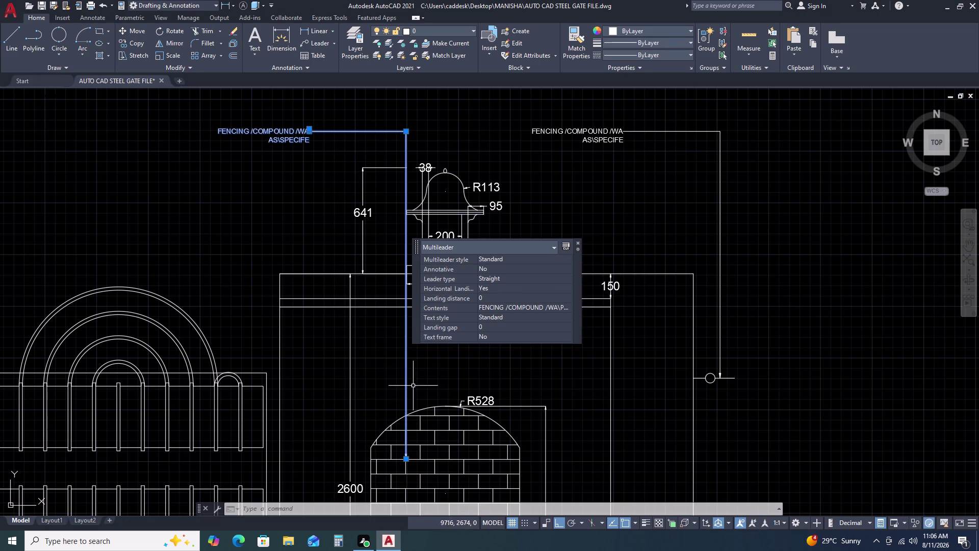
Move the left fencing leader note and its leader line slightly to the left.
key(Escape)
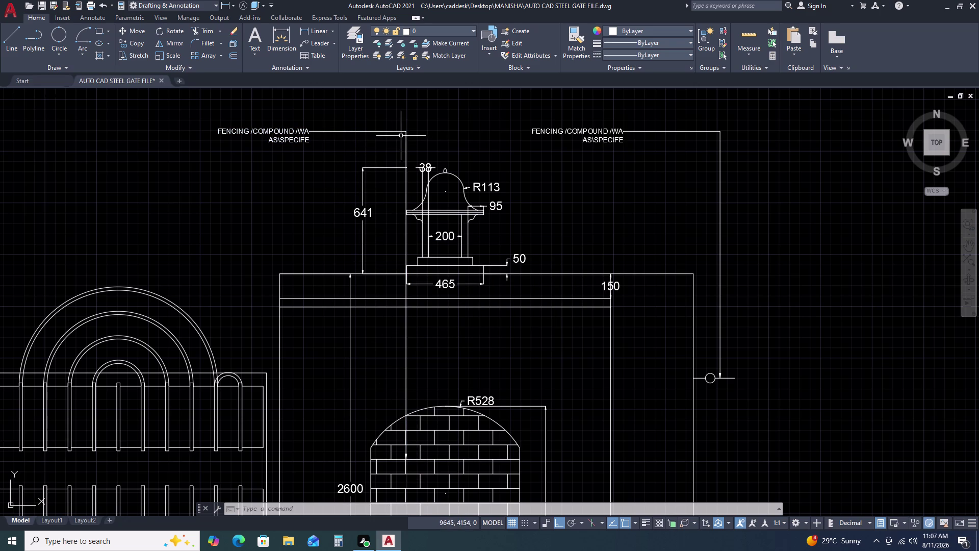
click(406, 135)
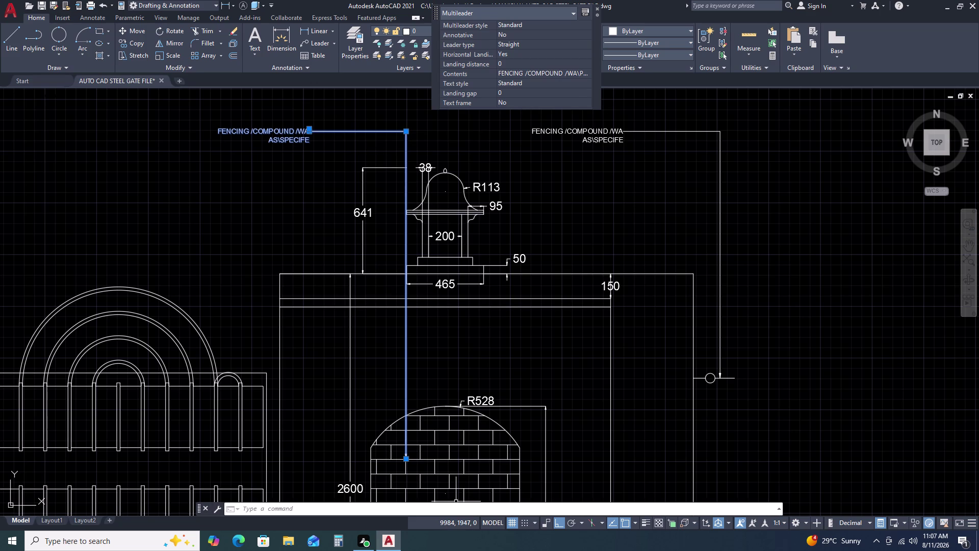
key(m)
key(space)
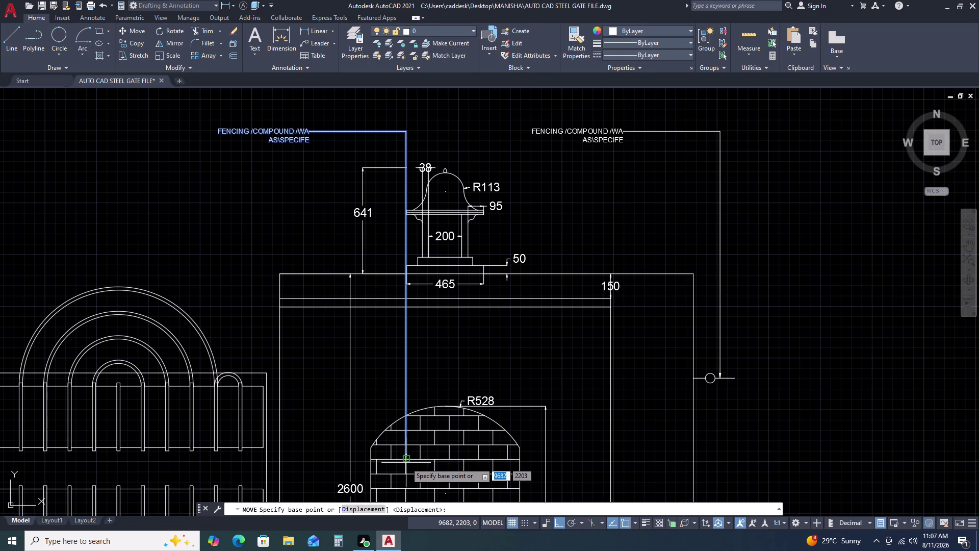
click(408, 461)
click(391, 461)
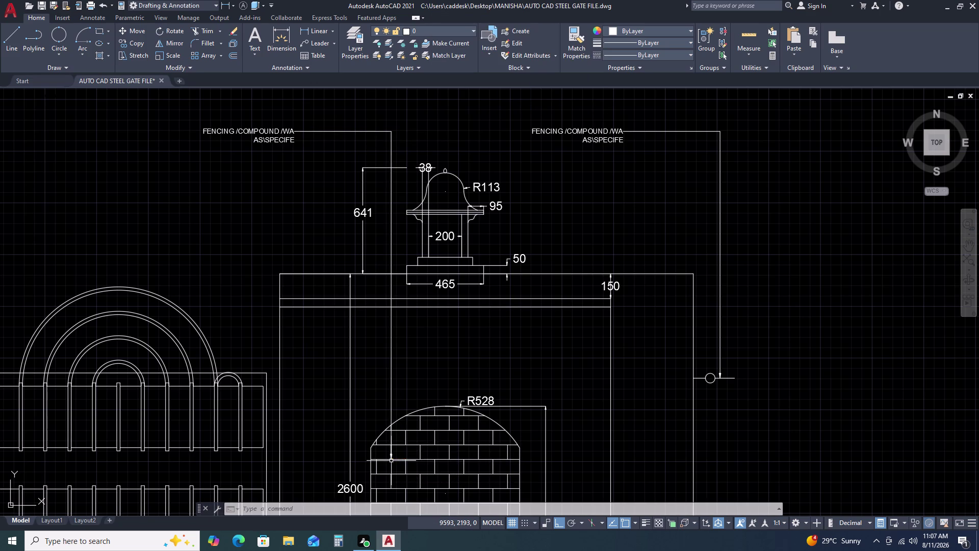
key(Escape)
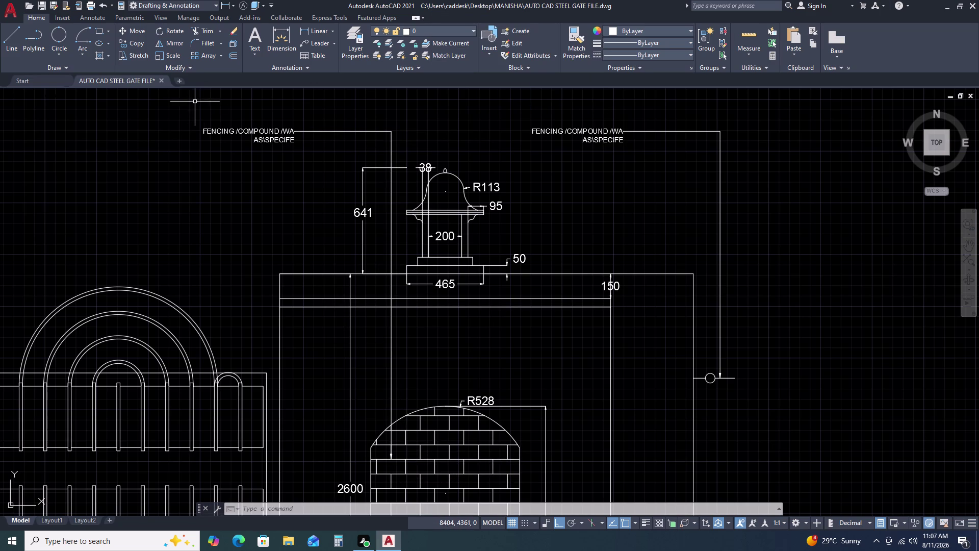
double_click(265, 131)
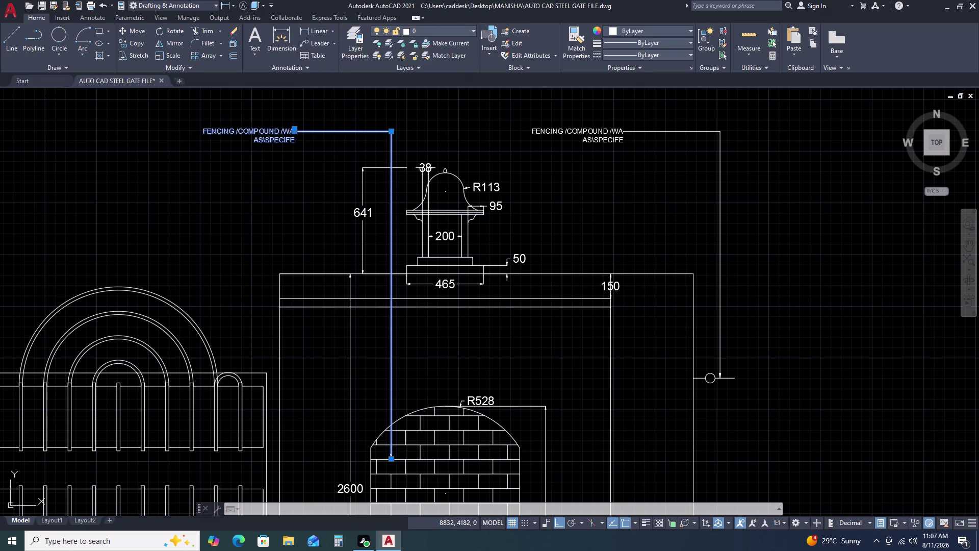
Select all of the old fencing wording in the left leader note.
double_click(269, 131)
double_click(268, 135)
triple_click(269, 144)
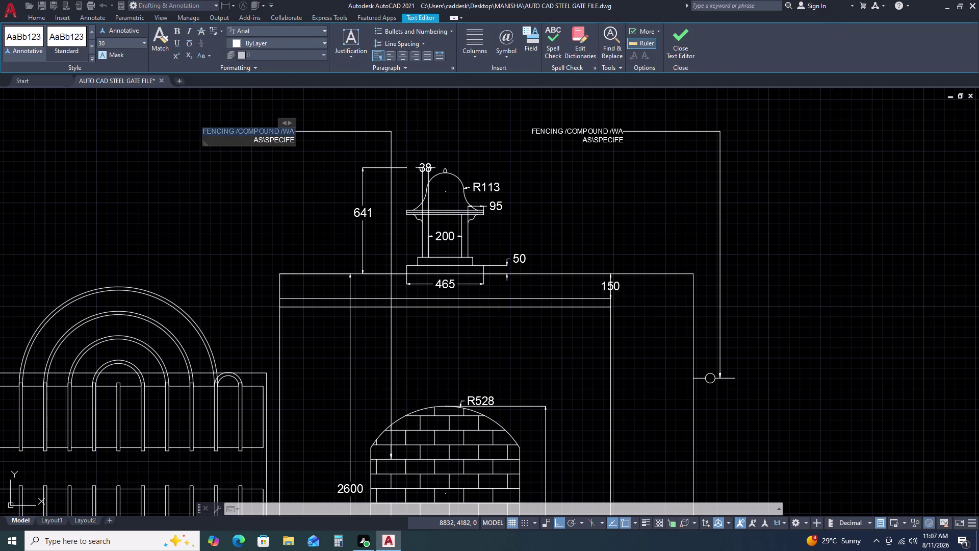
click(269, 144)
click(270, 144)
double_click(271, 139)
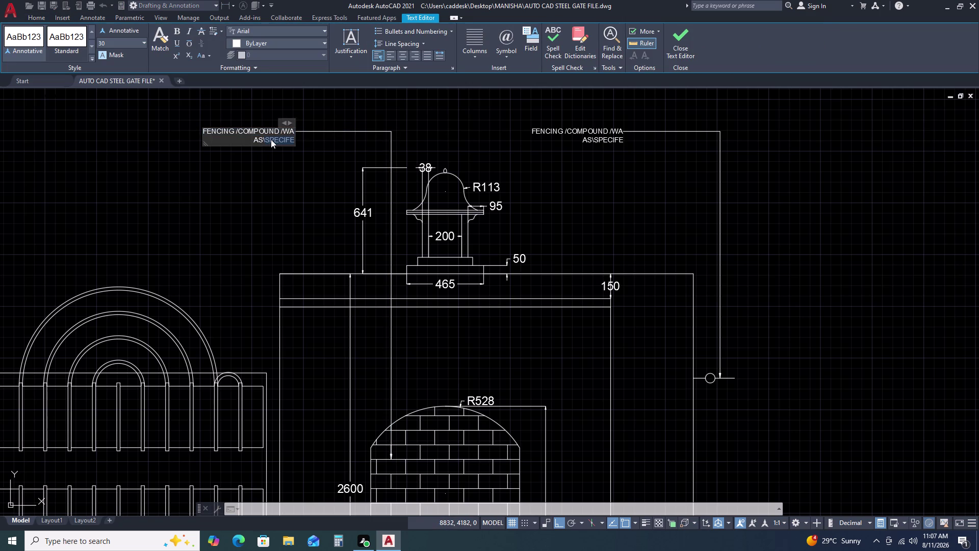
click(271, 139)
click(270, 139)
click(238, 128)
click(215, 127)
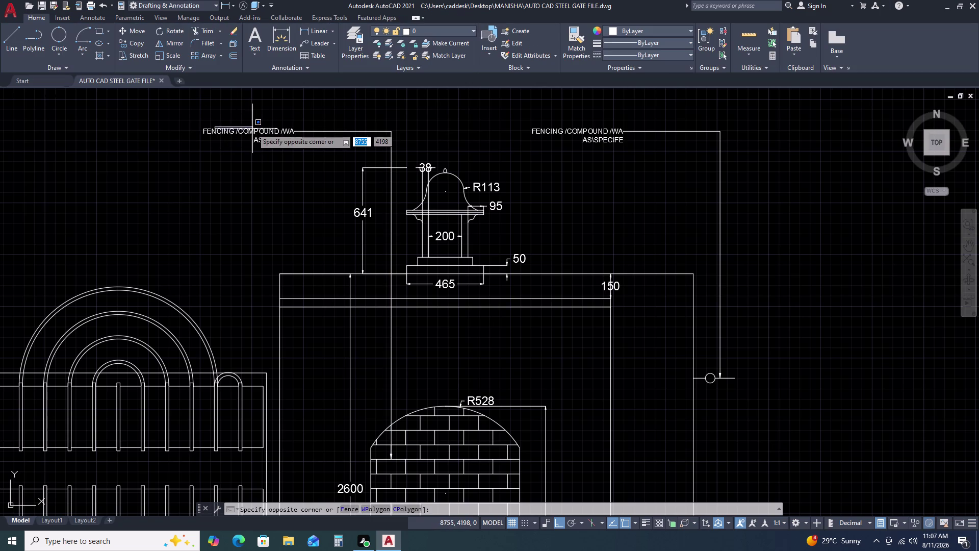
click(254, 131)
triple_click(256, 130)
click(256, 131)
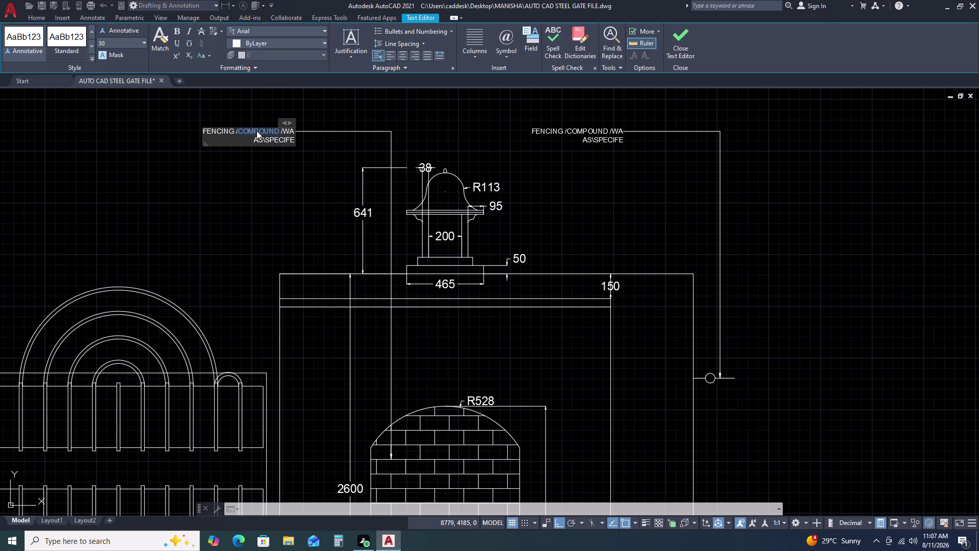
click(257, 131)
click(262, 137)
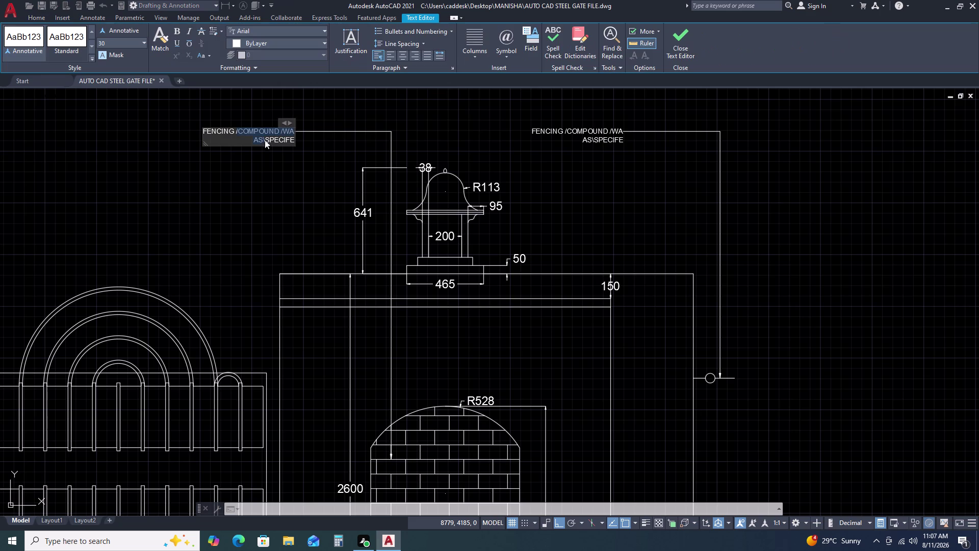
click(273, 142)
click(228, 133)
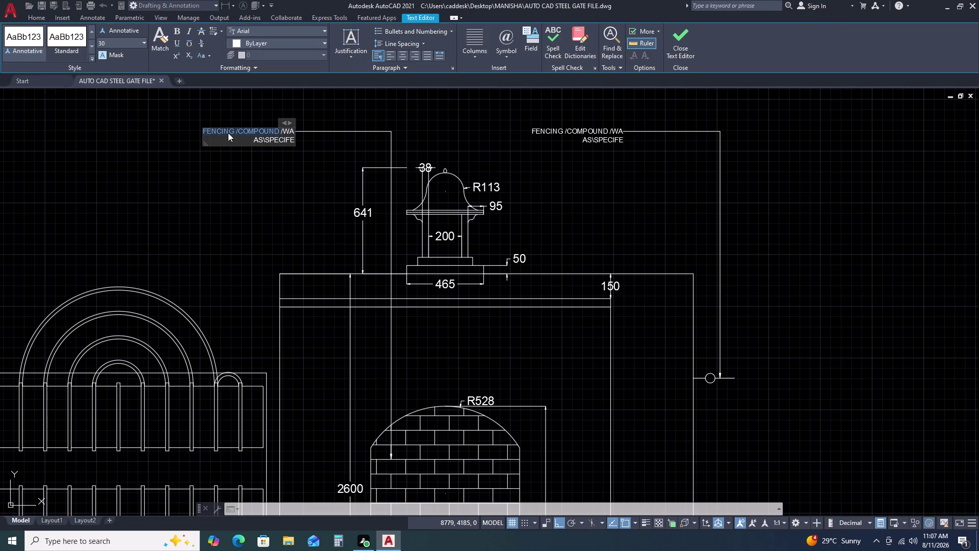
click(280, 143)
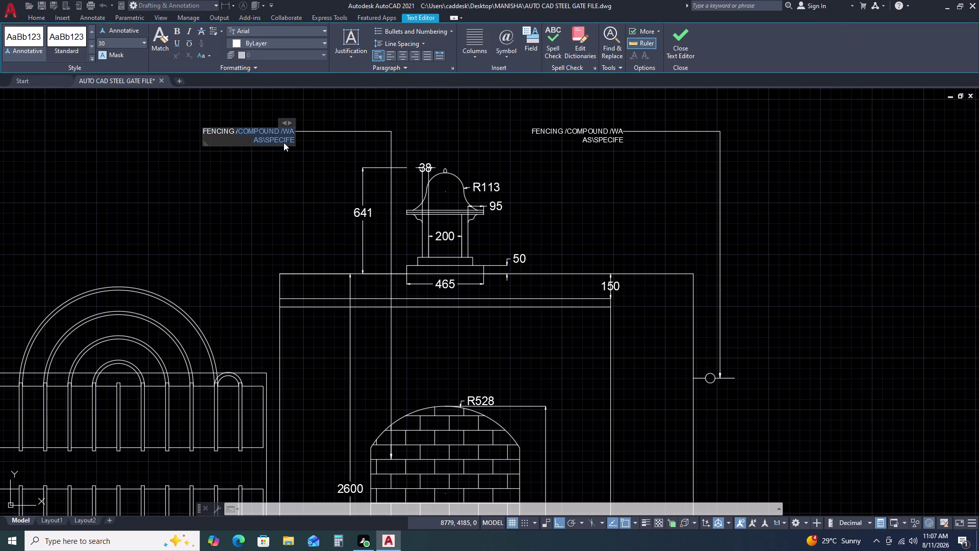
Delete the old fencing wording from the note.
key(BackSpace)
key(BackSpace)
key(BackSpace)
key(BackSpace)
key(BackSpace)
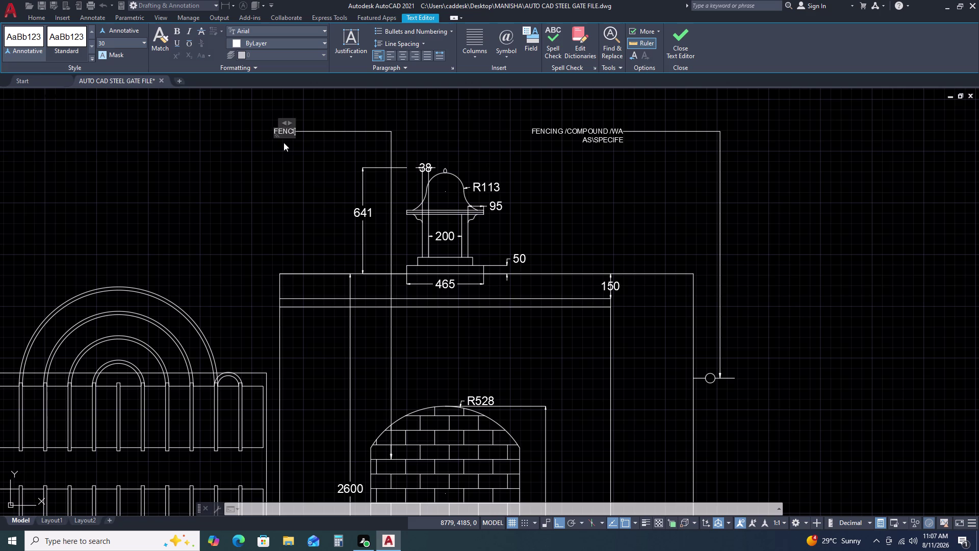
key(BackSpace)
key(BackSpace)
key(BackSpace)
key(BackSpace)
key(BackSpace)
key(d)
key(BackSpace)
Type 'SAND \STONE\TIL' as the note's first line.
text(SAND)
key(space)
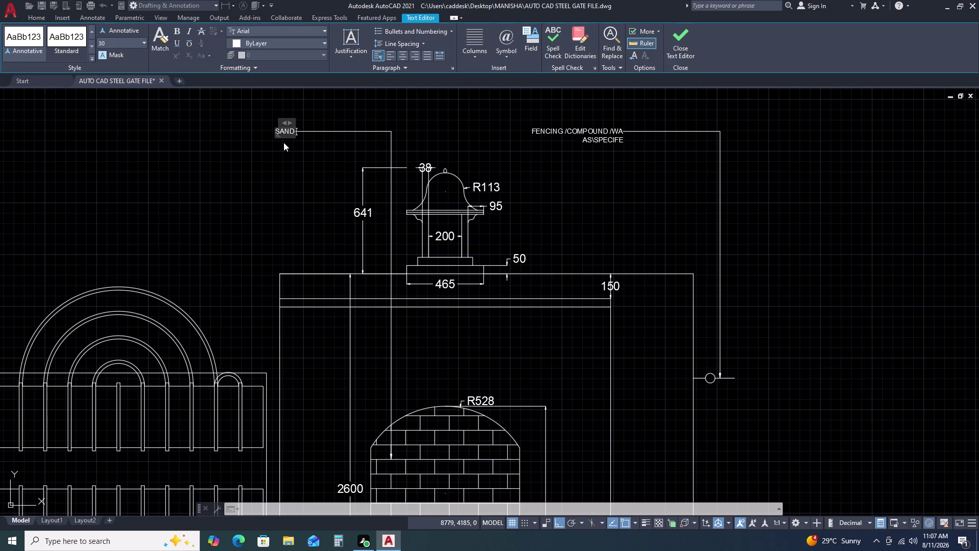
key(backslash)
text(SR)
key(BackSpace)
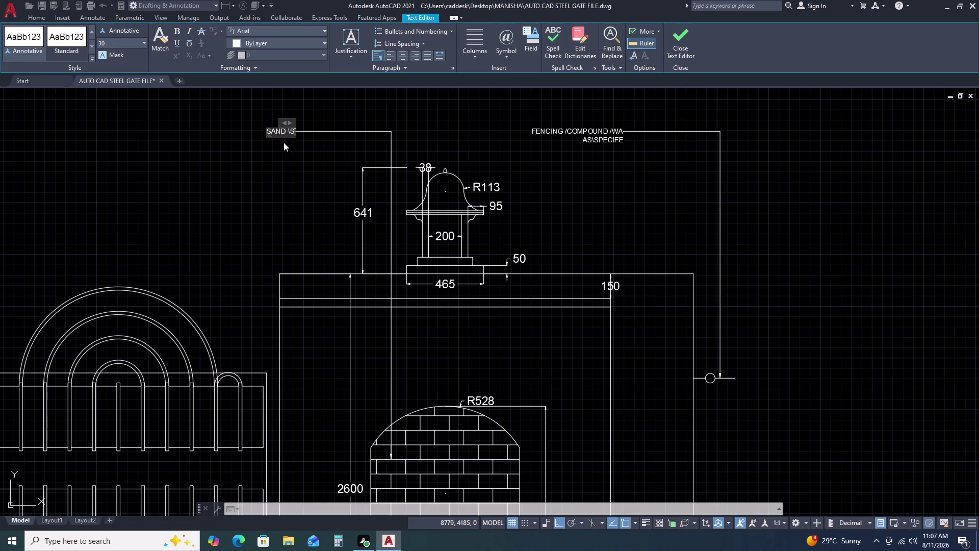
text(TO)
text(NE)
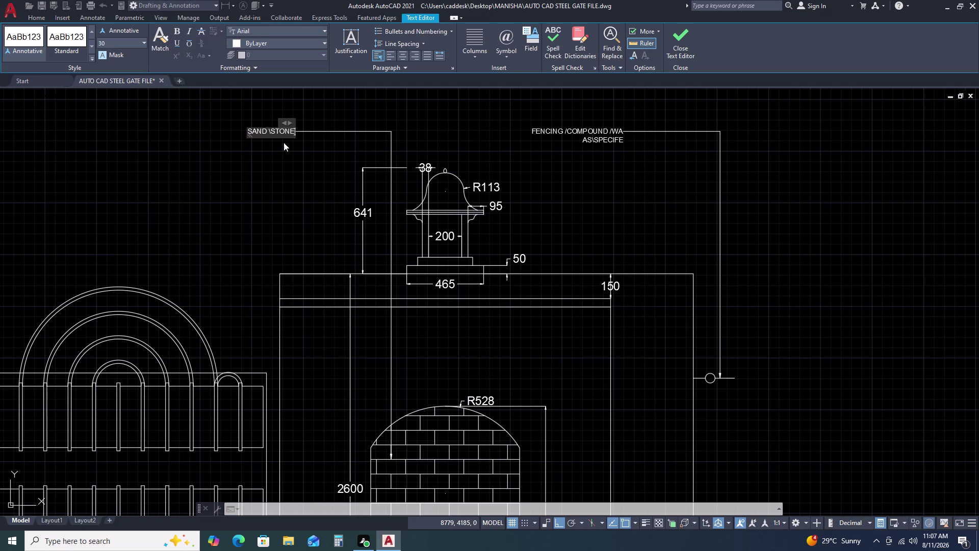
key(backslash)
text(TI)
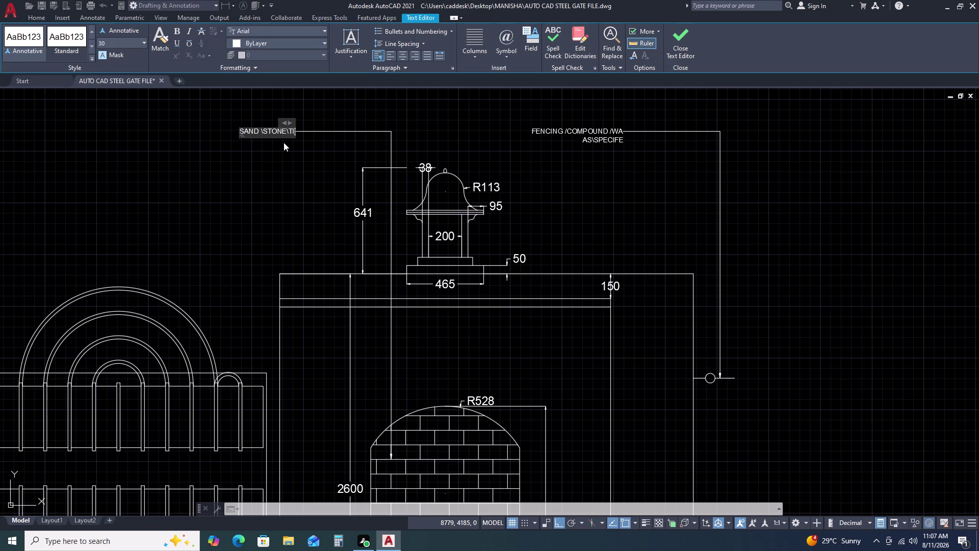
text(L)
Add 'CLADDING' on a second line and finish editing the note.
key(Return)
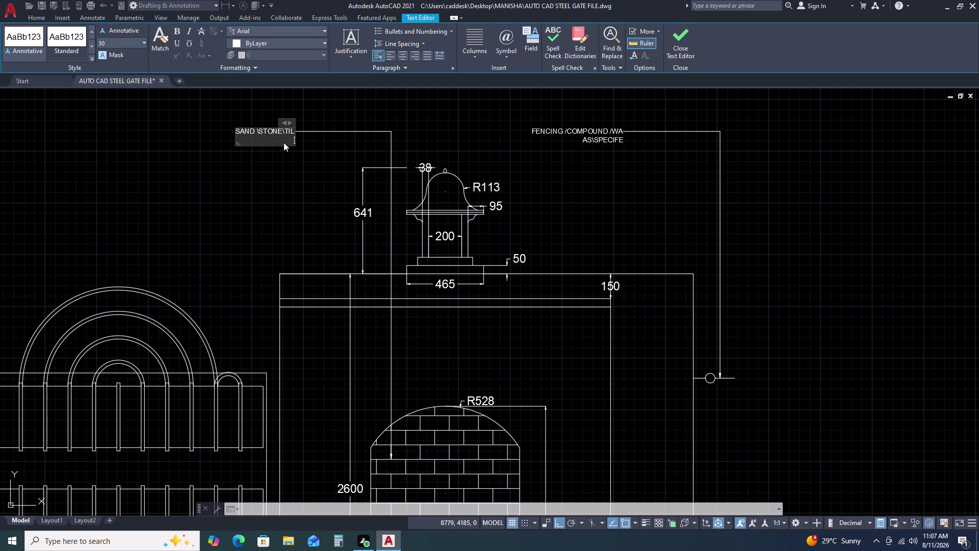
key(c)
text(LADDING)
click(298, 183)
scroll(down, 3)
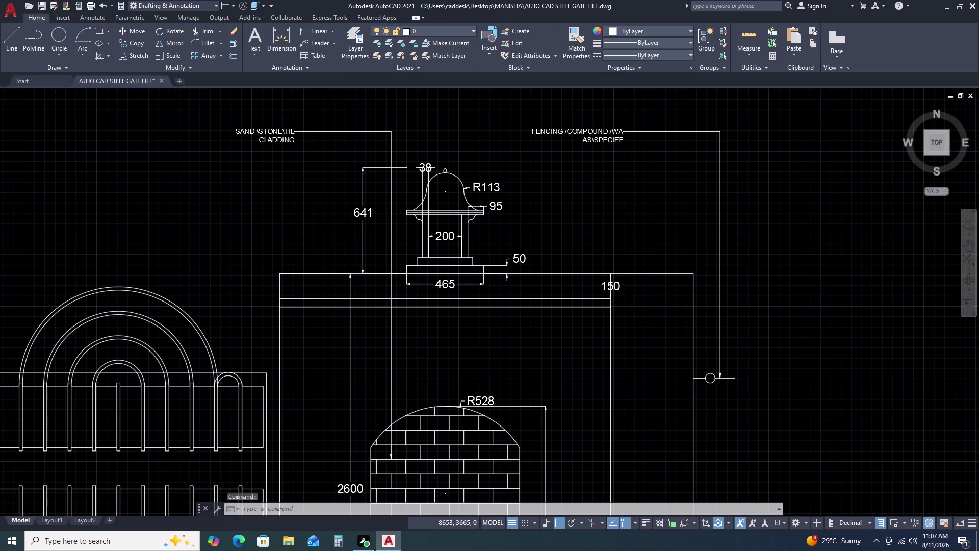
Copy the edited cladding leader note to a spot further left.
scroll(down, 3)
key(Escape)
scroll(up, 3)
middle_drag(285, 227, 375, 174)
scroll(down, 3)
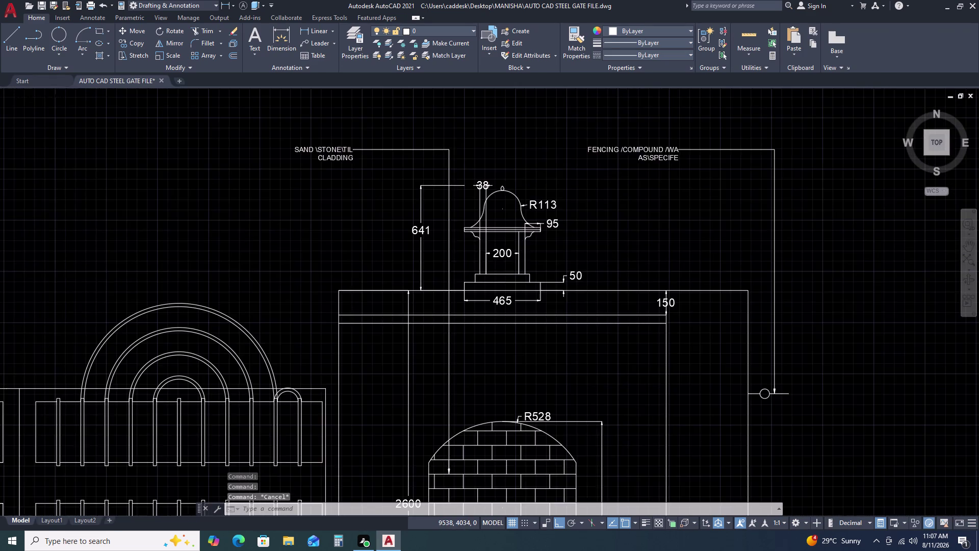
click(472, 297)
click(437, 308)
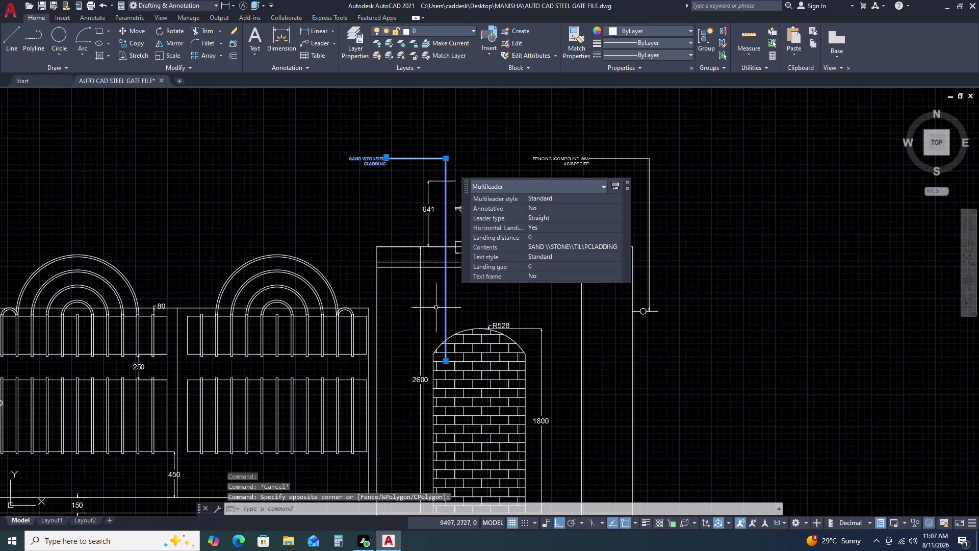
key(c)
text(O)
key(space)
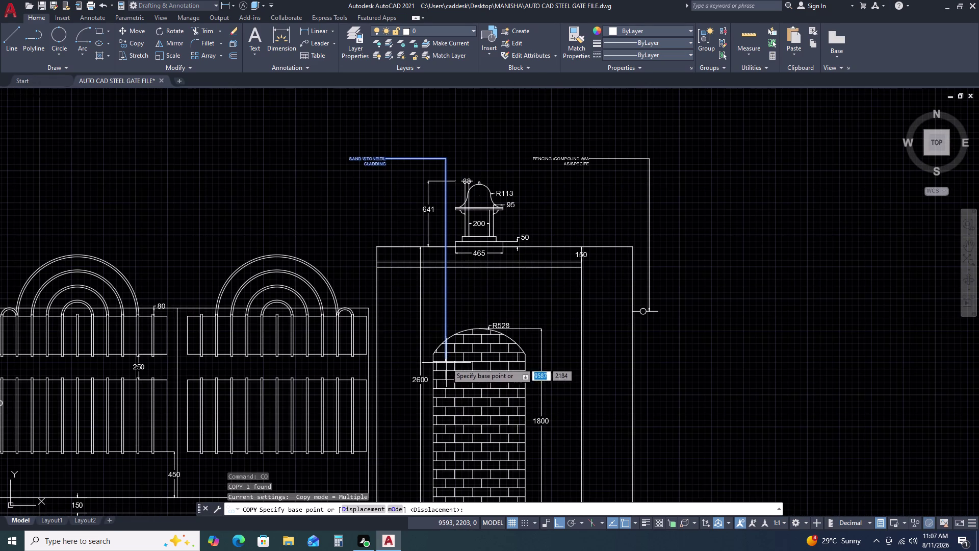
click(447, 362)
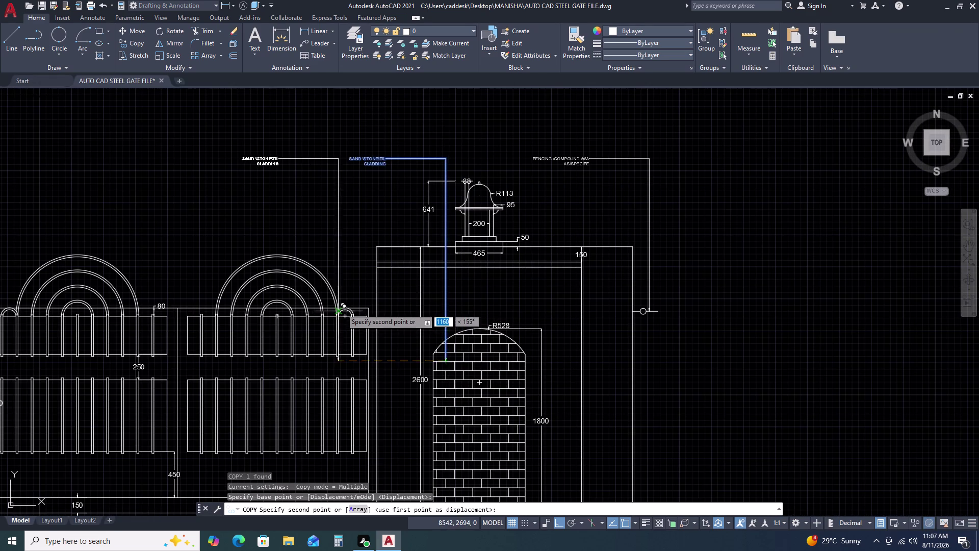
scroll(up, 3)
click(351, 307)
scroll(down, 3)
key(Escape)
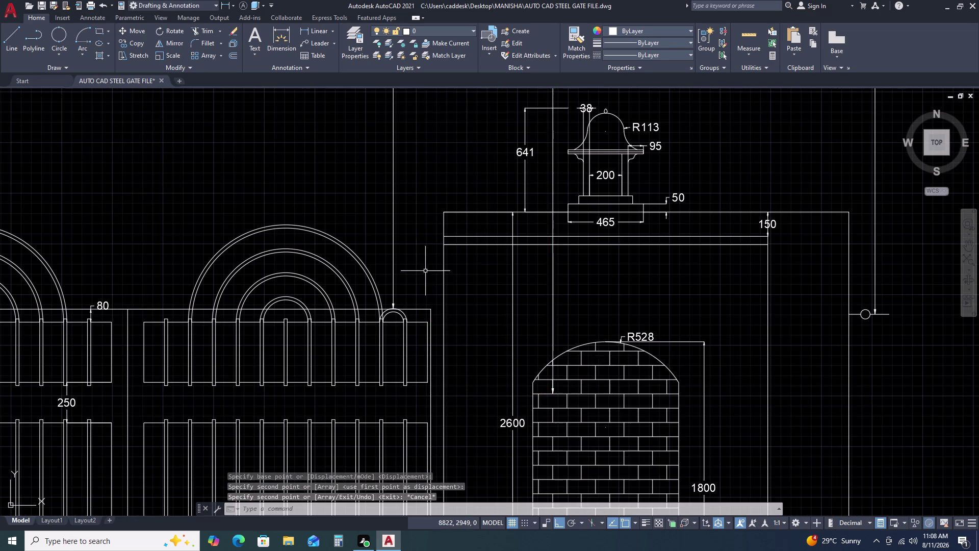
Reshape the copied note's leader by relocating its corner and end points.
scroll(down, 3)
click(405, 212)
click(388, 147)
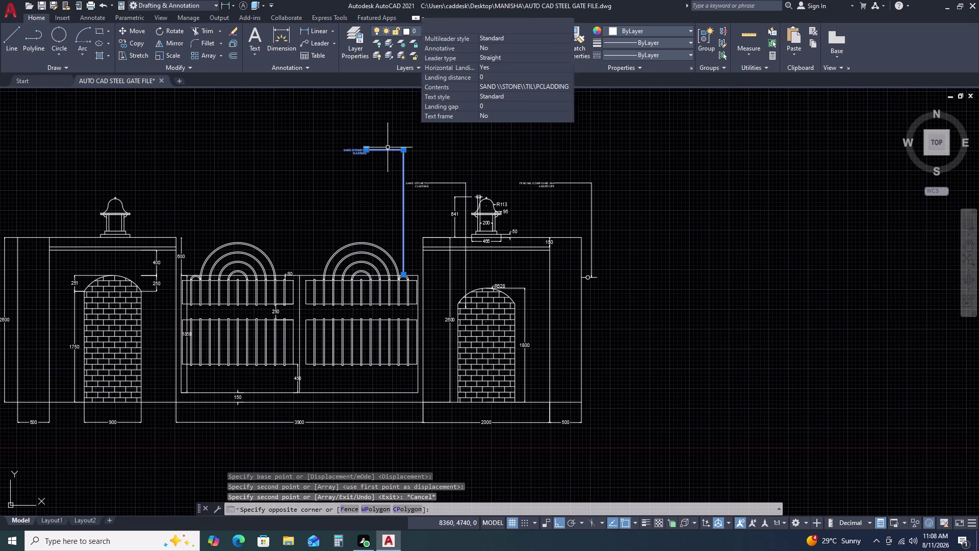
scroll(up, 3)
click(403, 139)
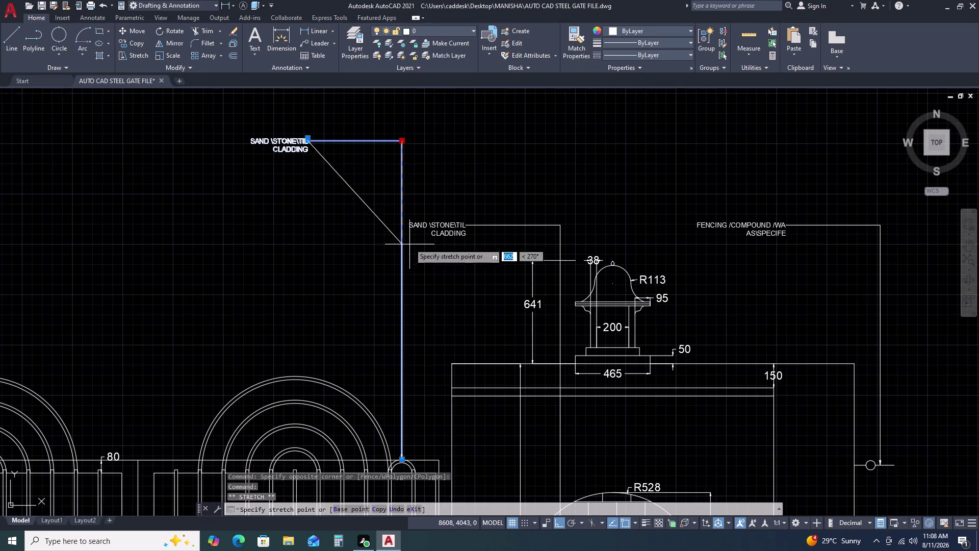
key(Escape)
click(304, 140)
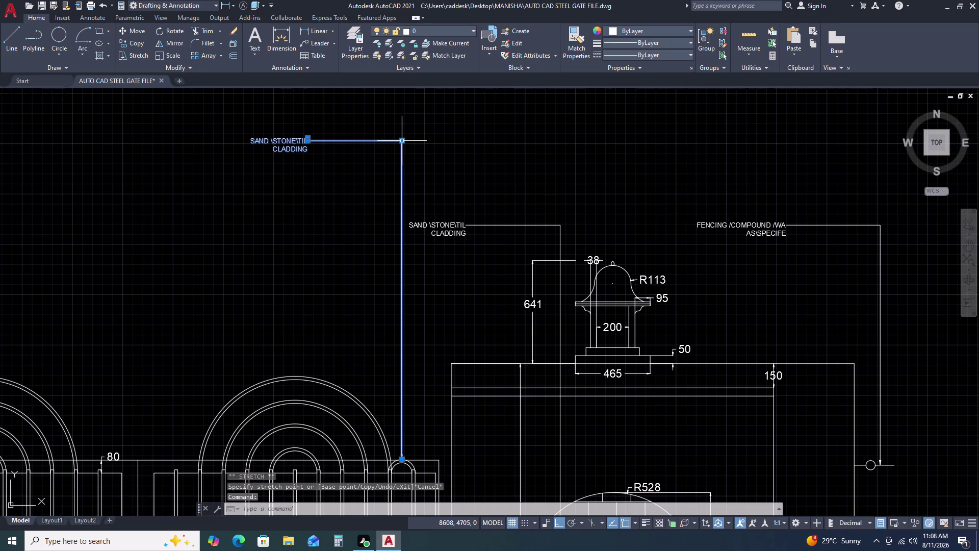
scroll(up, 3)
click(252, 145)
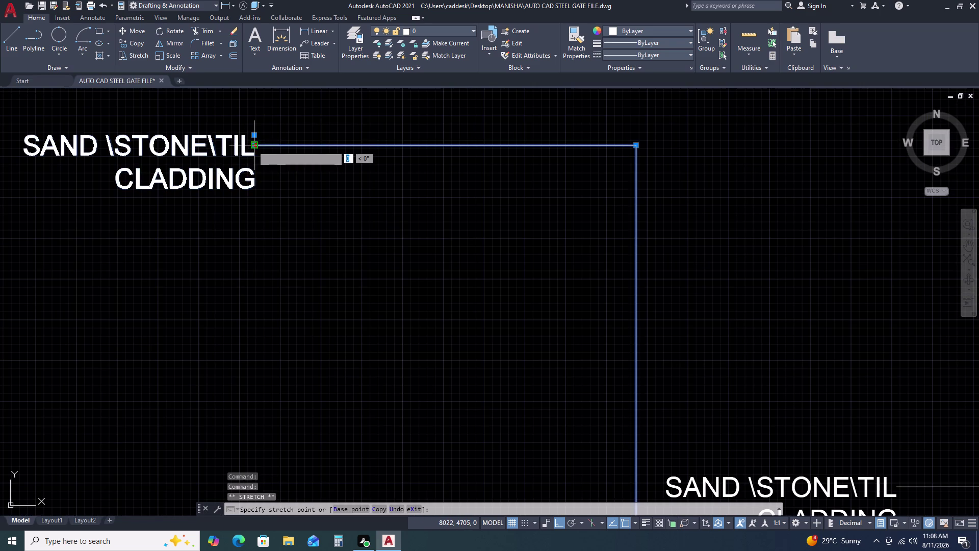
click(239, 312)
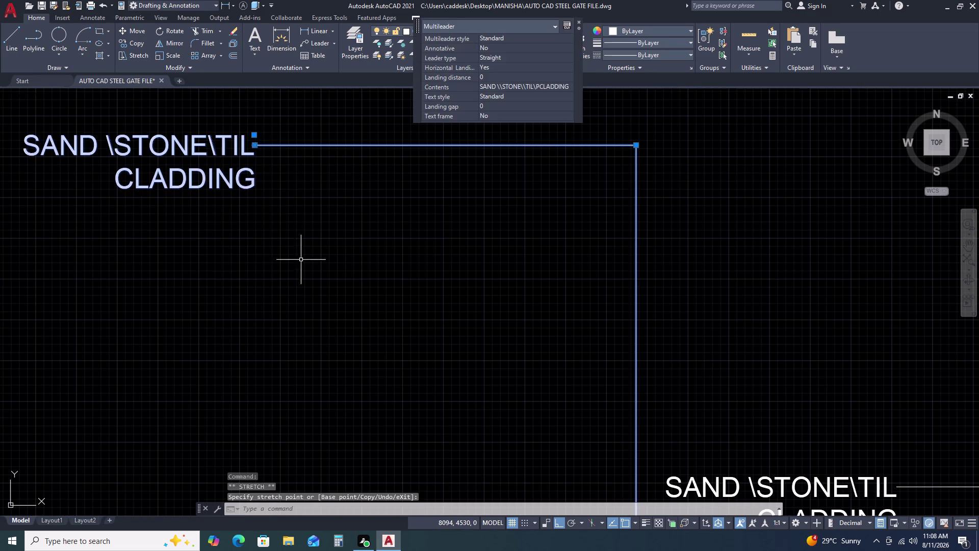
key(Escape)
Stretch the copied callout's label and bend point down to the other labels' level.
scroll(down, 3)
scroll(down, 3)
click(484, 357)
click(444, 342)
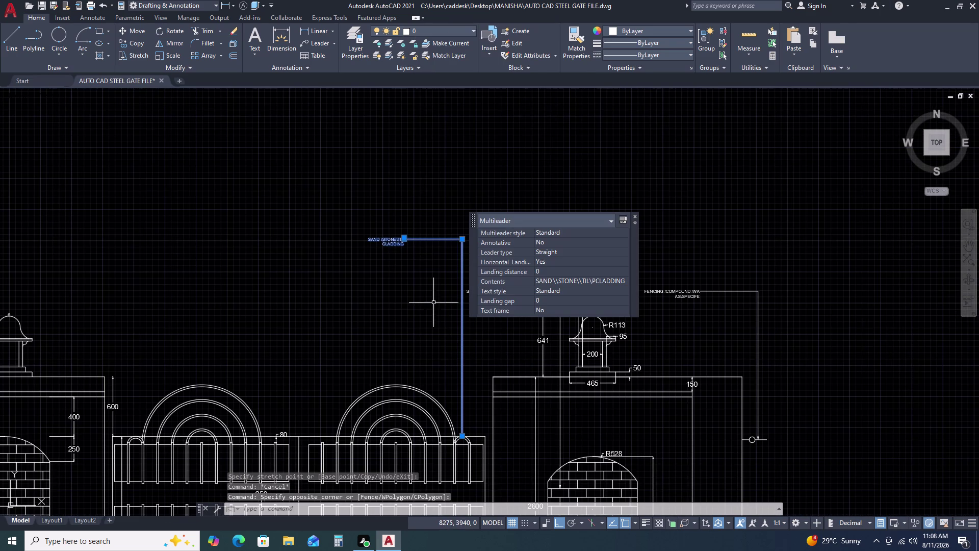
click(463, 238)
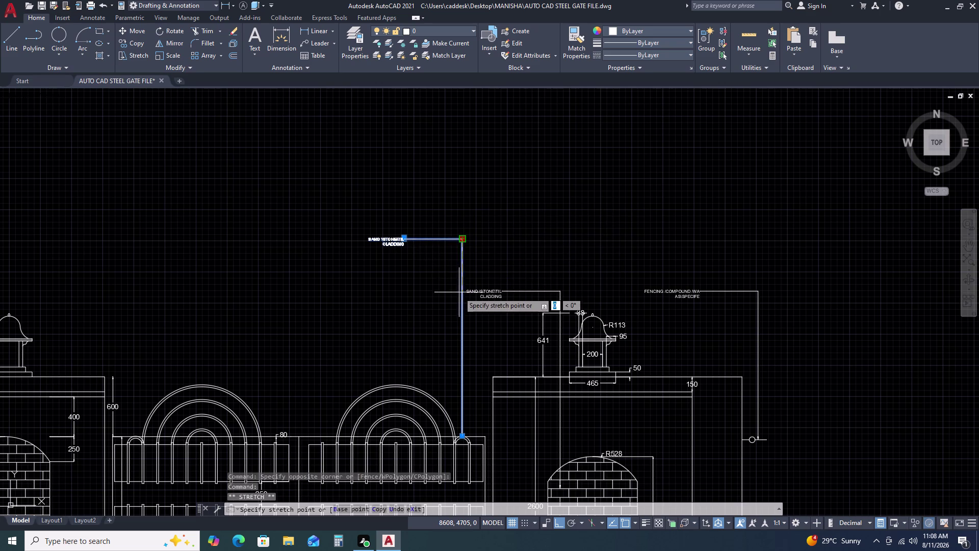
click(460, 304)
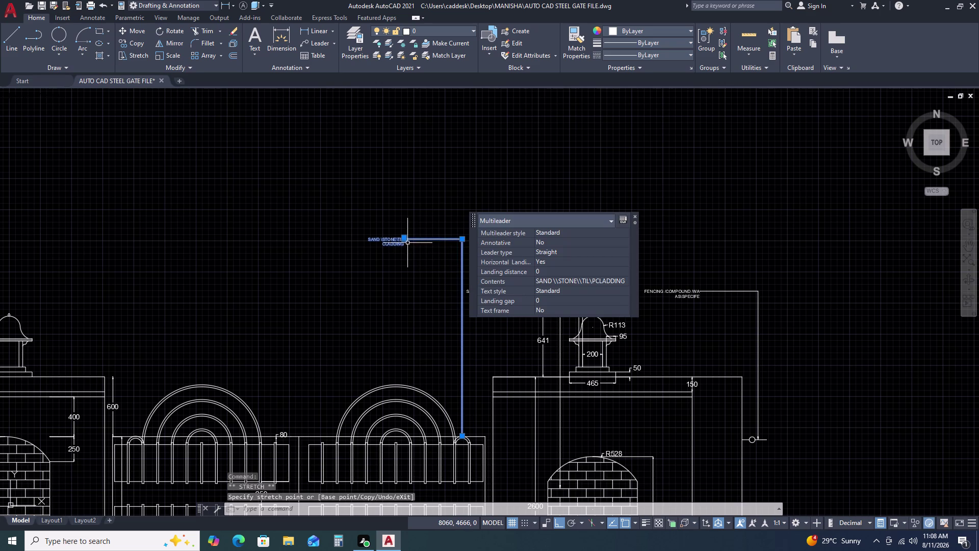
click(403, 237)
click(401, 288)
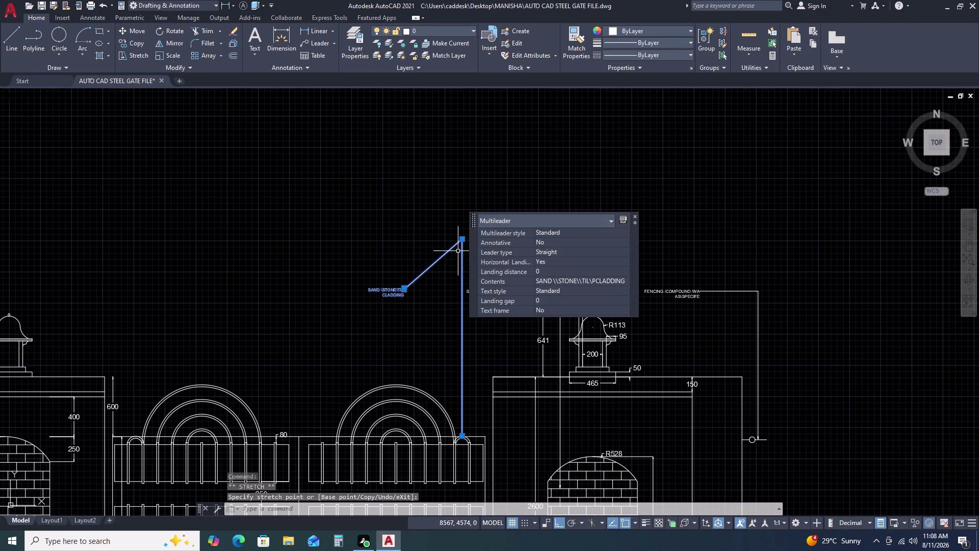
click(462, 239)
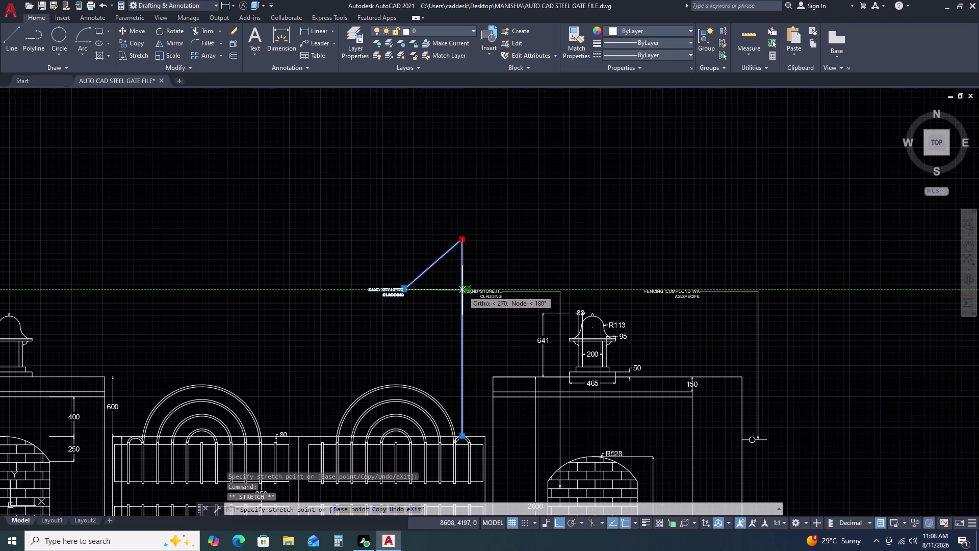
click(463, 290)
key(Escape)
middle_drag(433, 297, 473, 246)
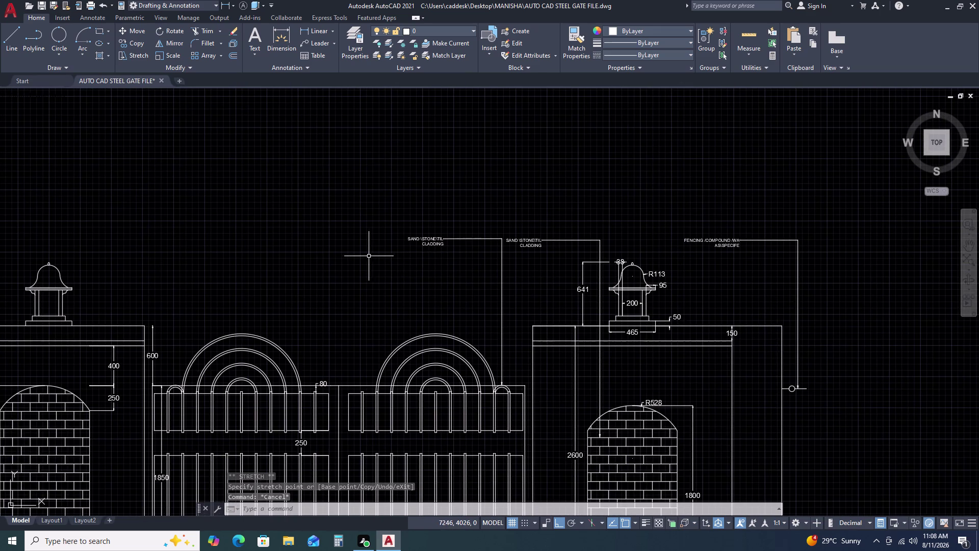
click(438, 246)
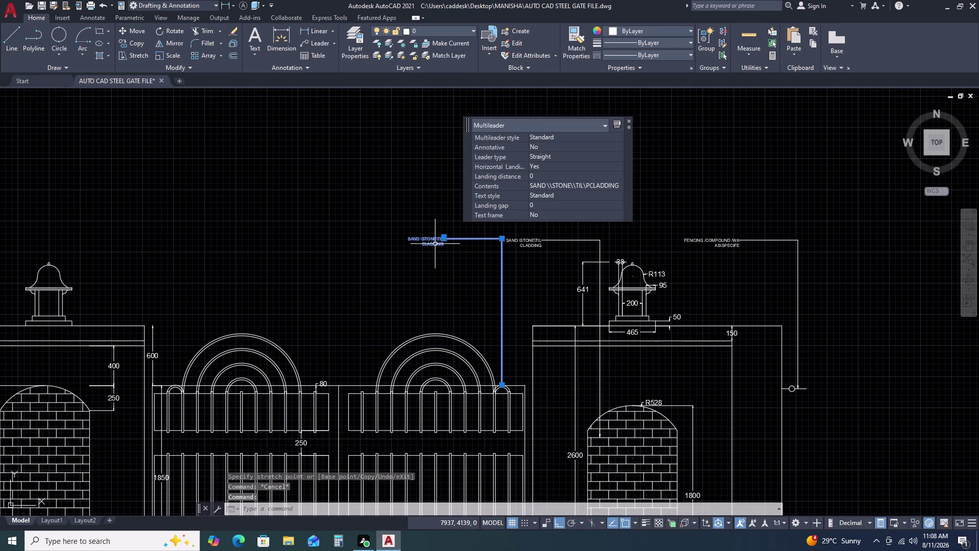
Clear the old cladding wording from the left callout's text.
double_click(435, 243)
double_click(435, 244)
click(437, 250)
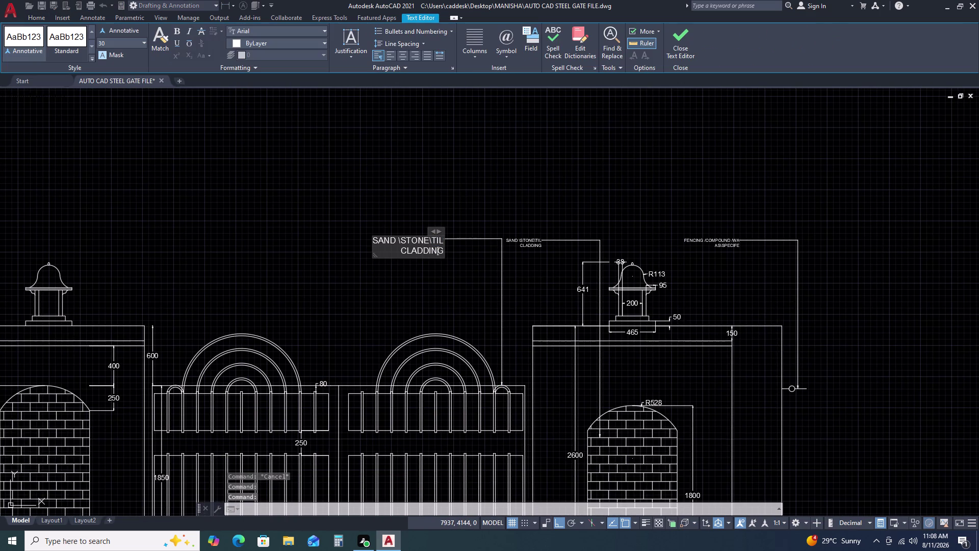
click(443, 250)
key(BackSpace)
key(BackSpace)
key(BackSpace)
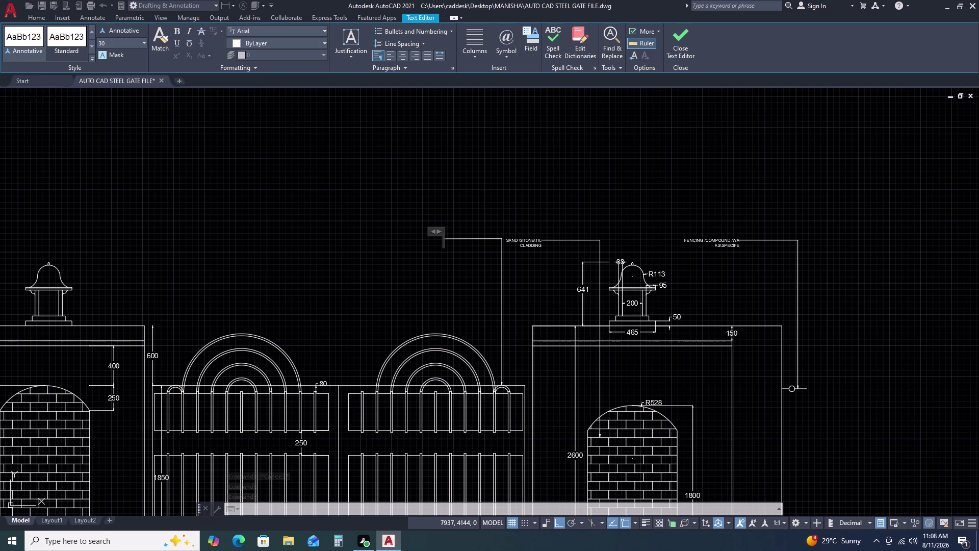
Type '20MM sq BARS POINTED' as the callout's first line.
text(20)
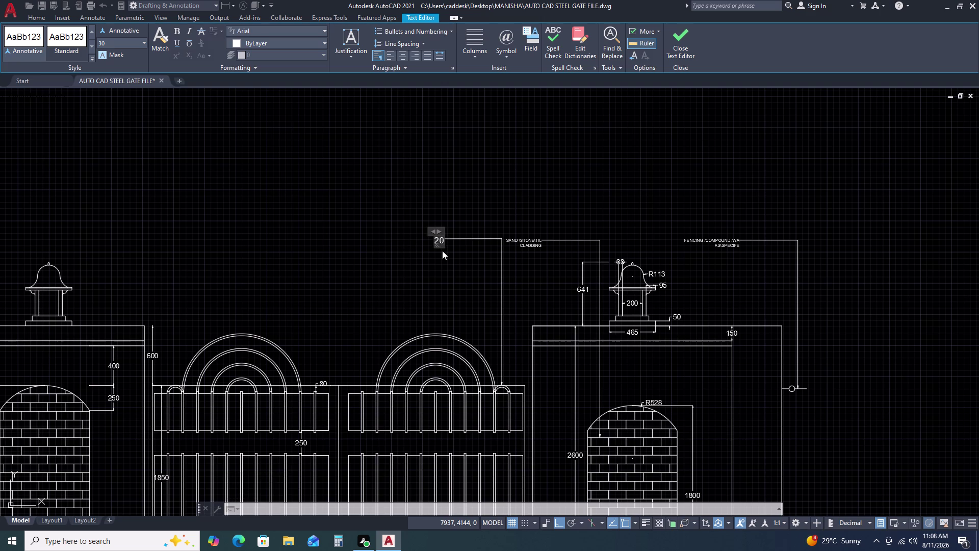
text(MM)
key(space)
key(BackSpace)
key(backslash)
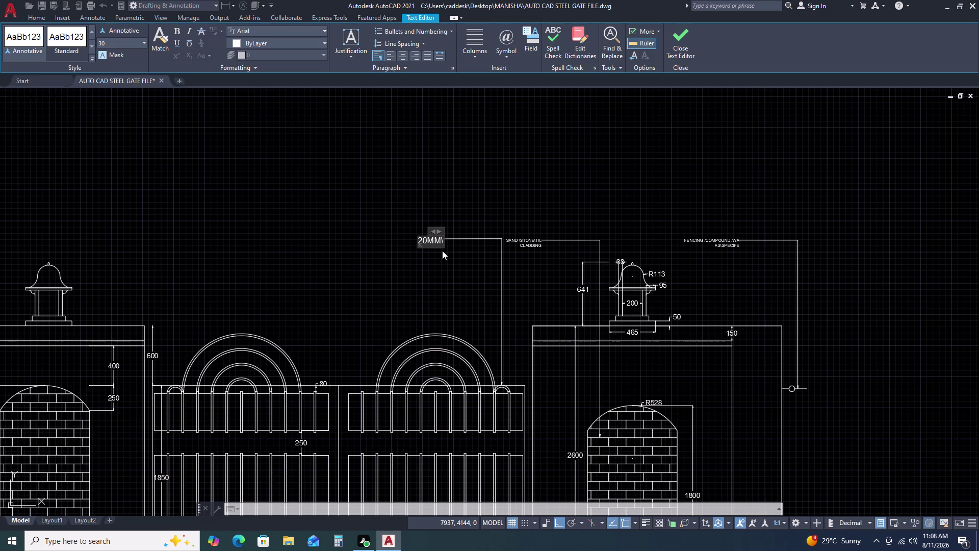
key(shift+s)
key(shift+q)
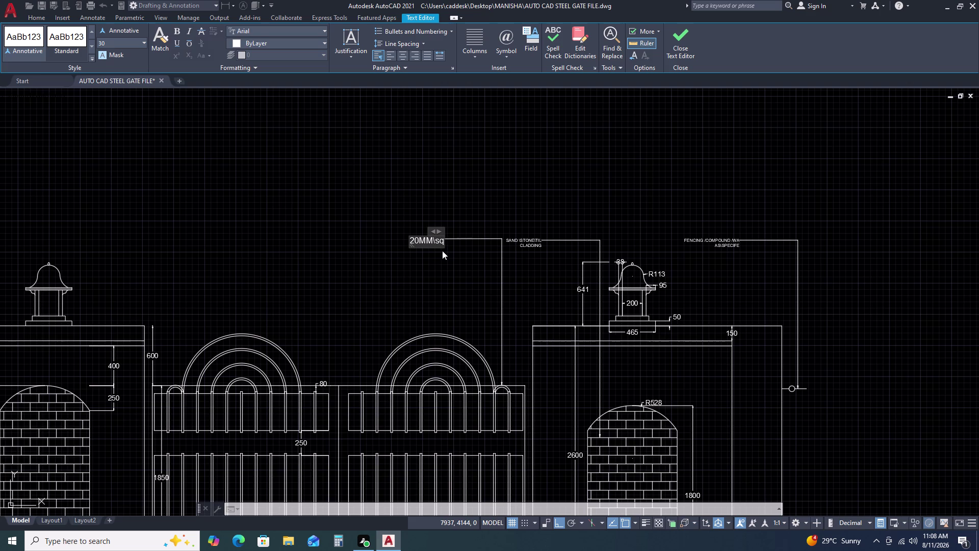
key(backslash)
text(BARS)
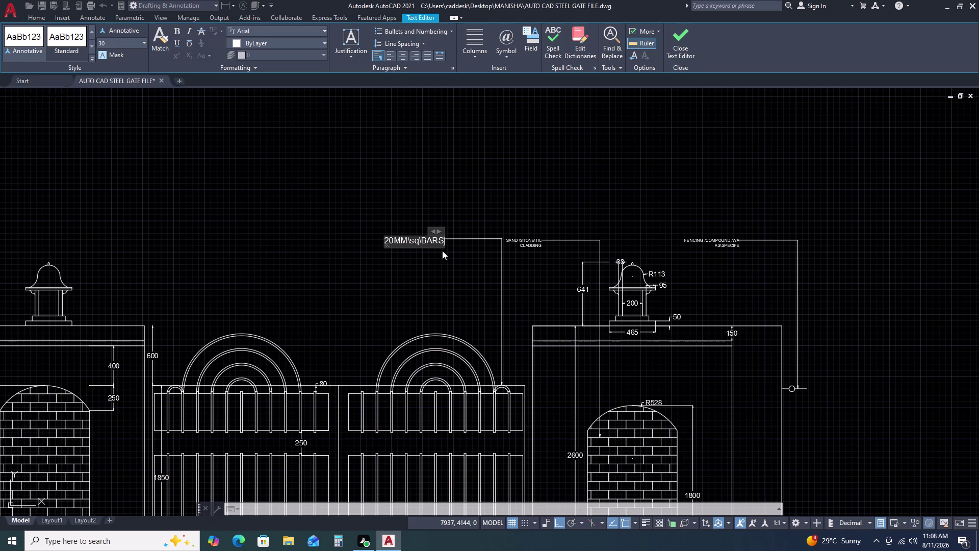
key(space)
key(BackSpace)
key(backslash)
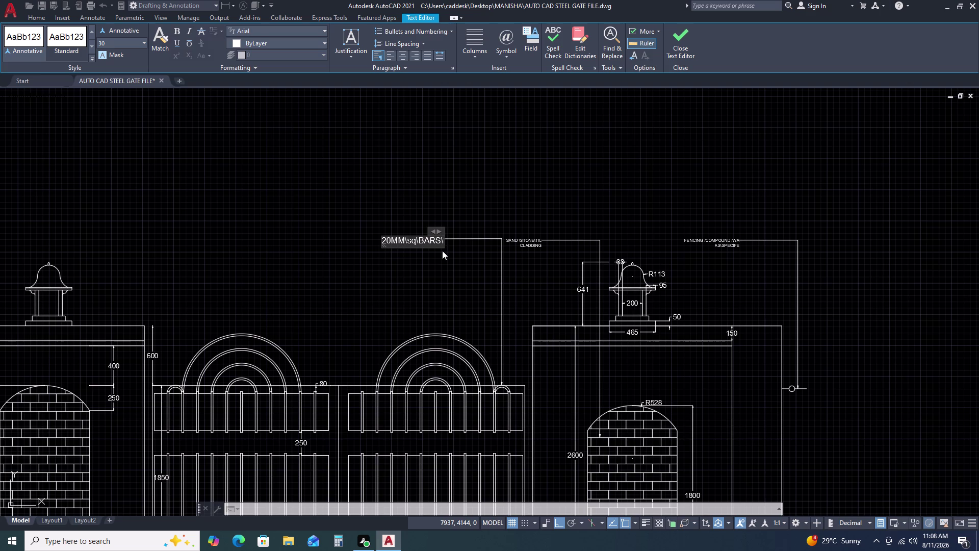
text(POIN)
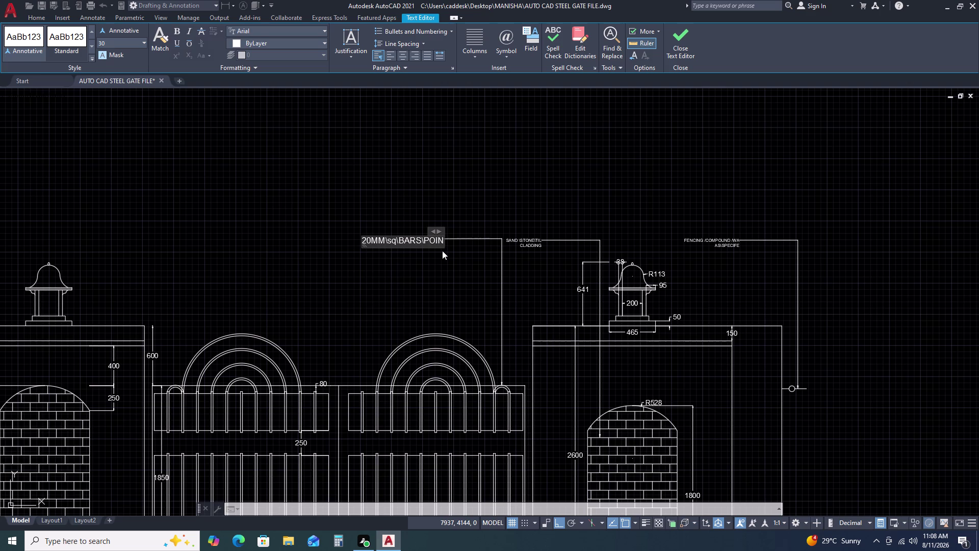
text(TED)
Start a second line reading 'TOP (WELDED)'.
key(Return)
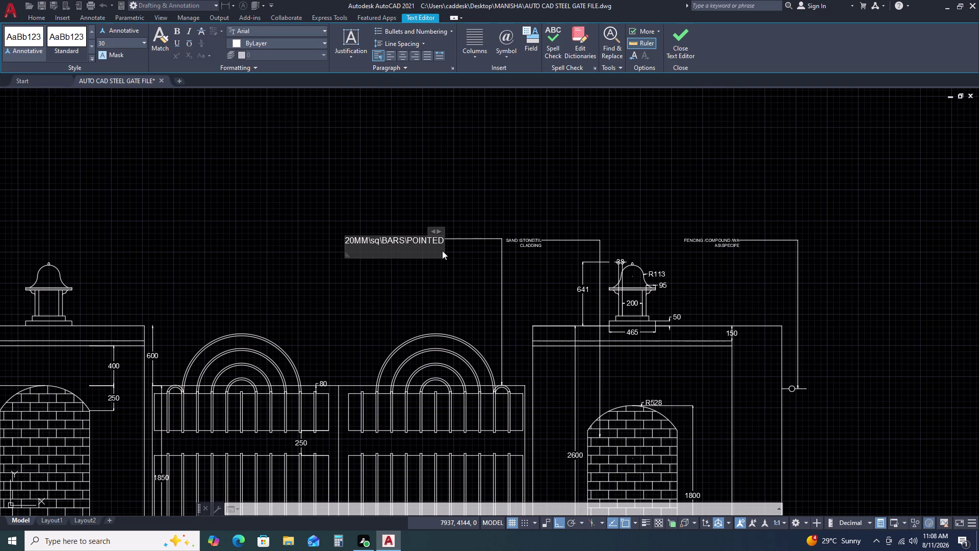
text(TOP)
key(backslash)
text((WELD)
text(EDS)
key(BackSpace)
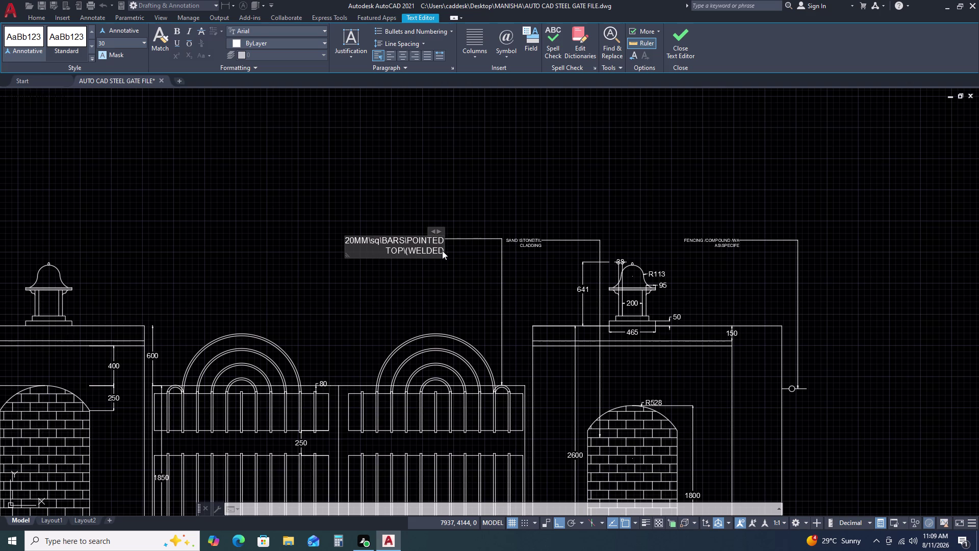
key(BackSpace)
key(d)
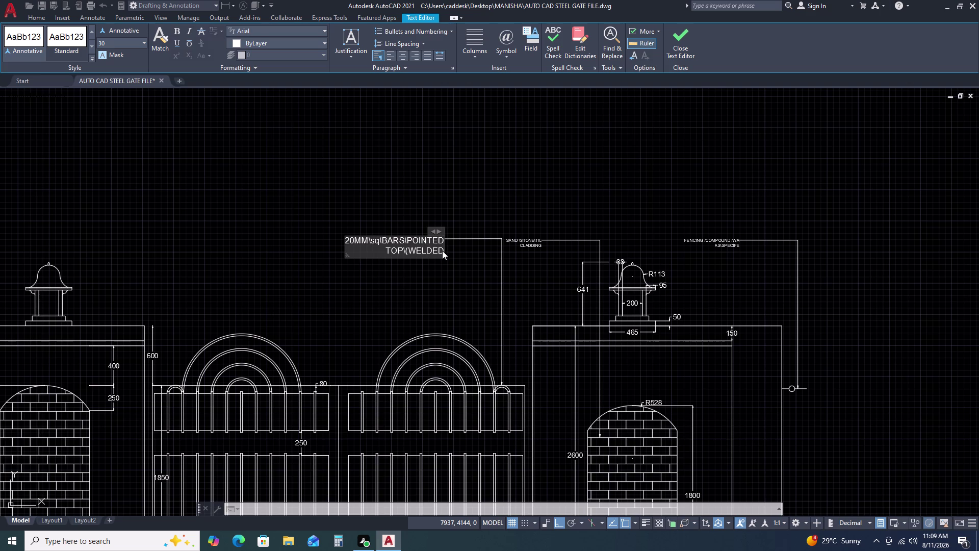
text()\)
Add '(140c' to the second line and finish editing the callout.
key(shift+parenleft)
text(1)
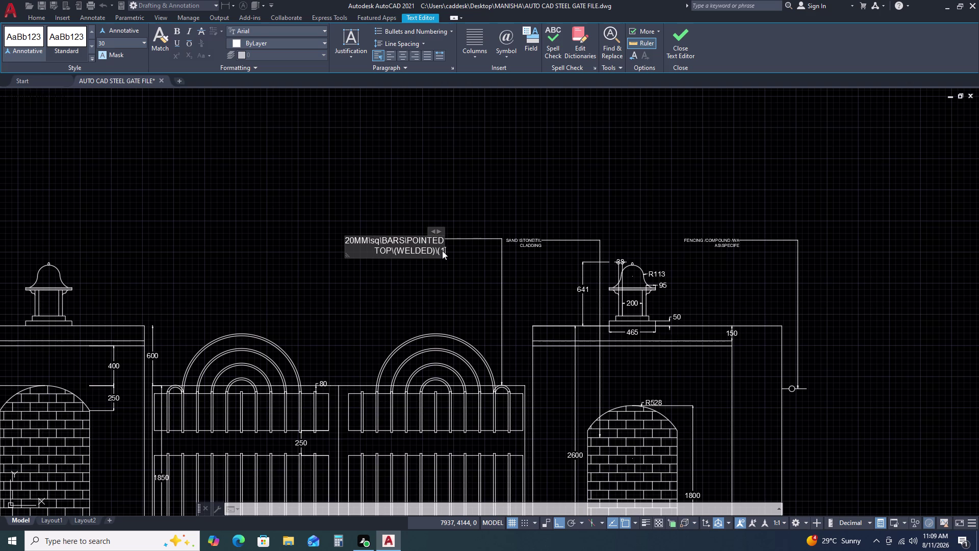
text(40)
key(shift+c)
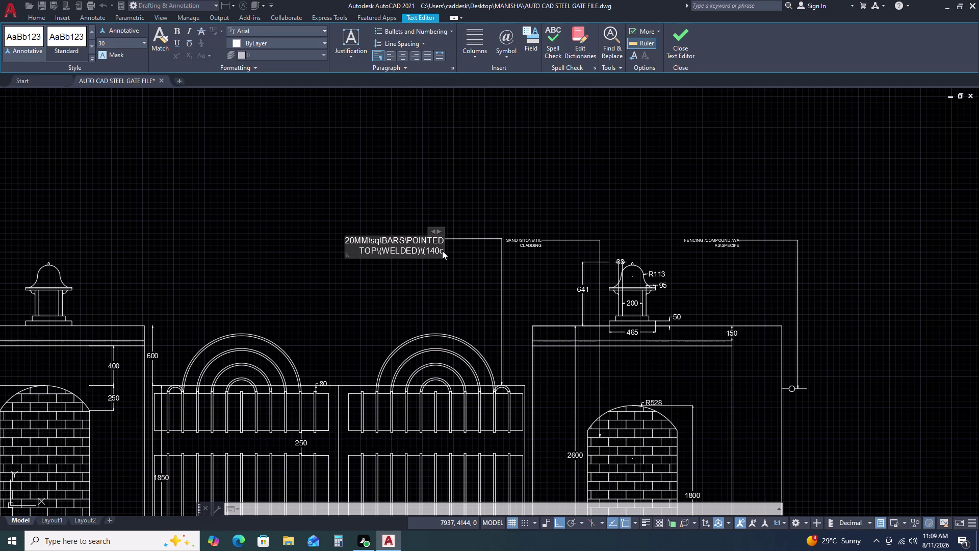
click(386, 306)
key(Escape)
middle_drag(484, 309, 489, 306)
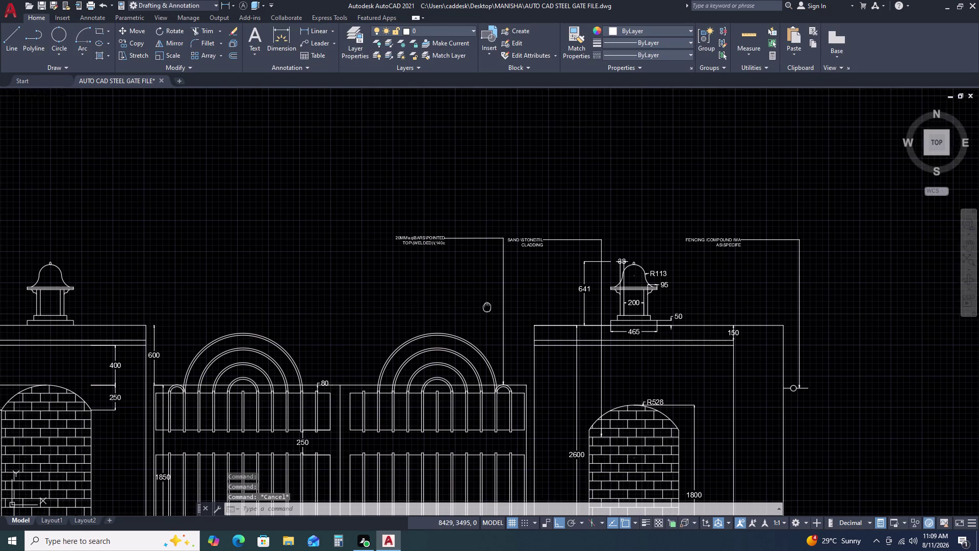
Set the 20MM bars callout's arrowhead size to 50 in Properties.
middle_drag(488, 306, 490, 281)
middle_drag(491, 274, 494, 254)
click(439, 197)
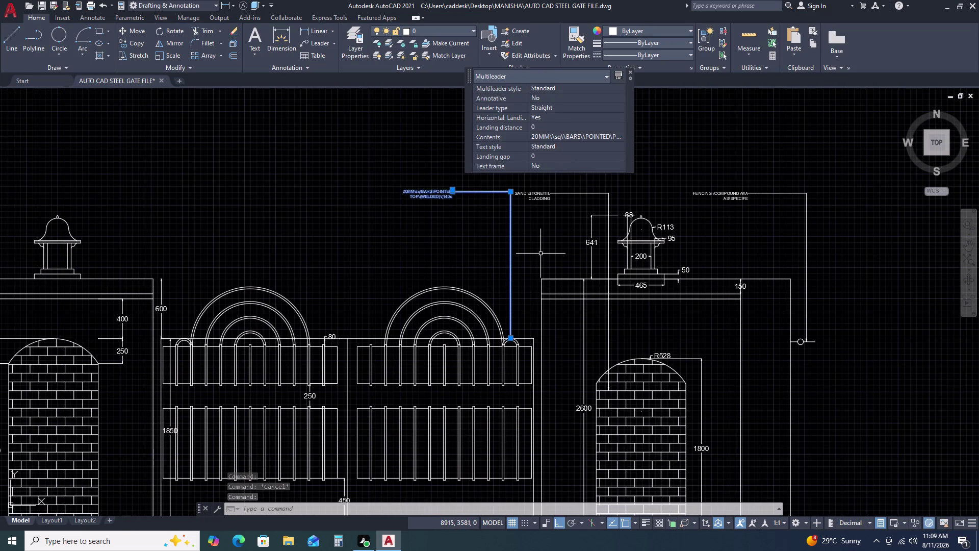
text(PR)
key(space)
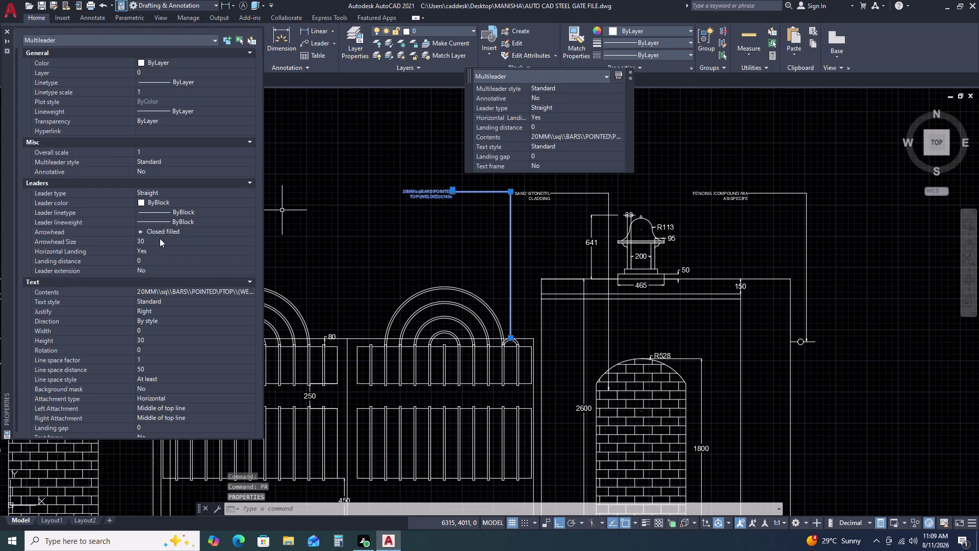
click(159, 239)
text(50)
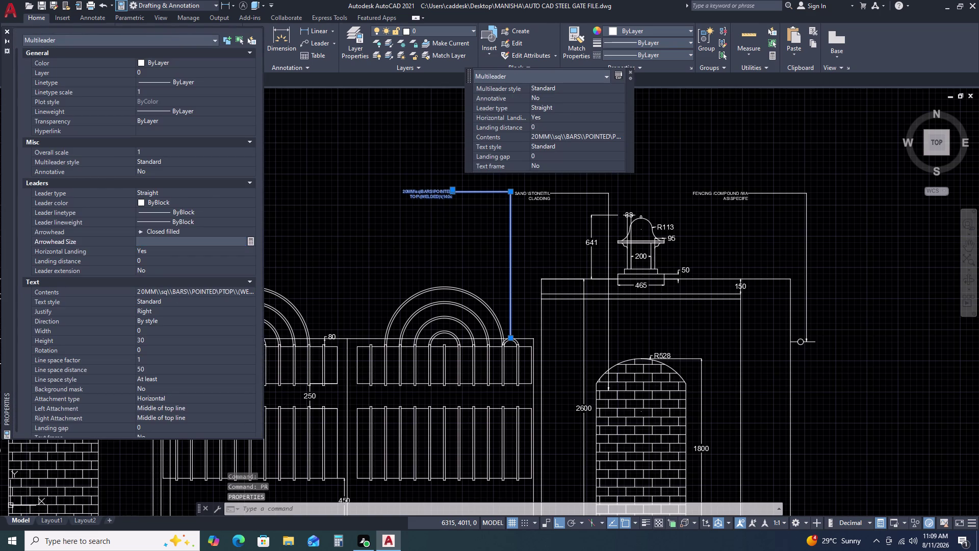
key(Return)
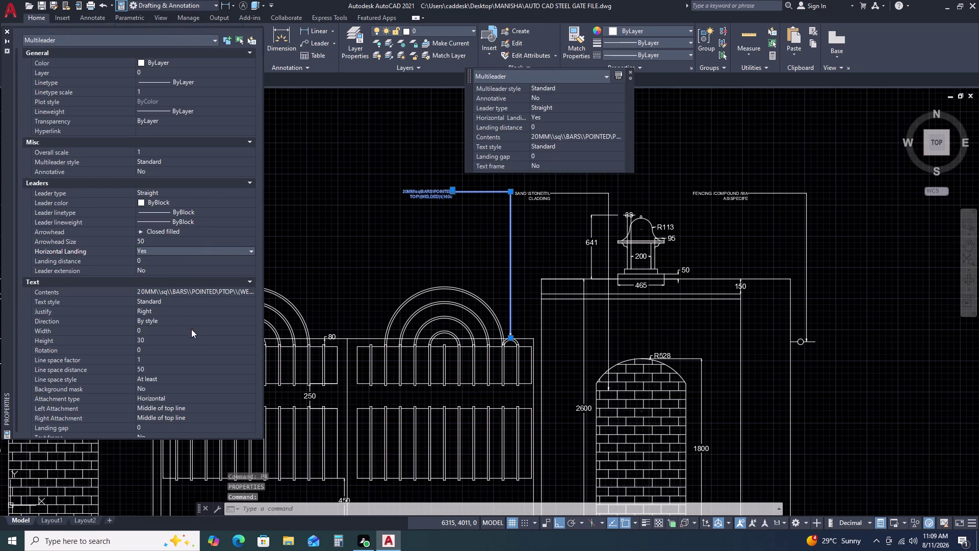
Set the bars callout's text height to 60 and clear the selection.
scroll(down, 3)
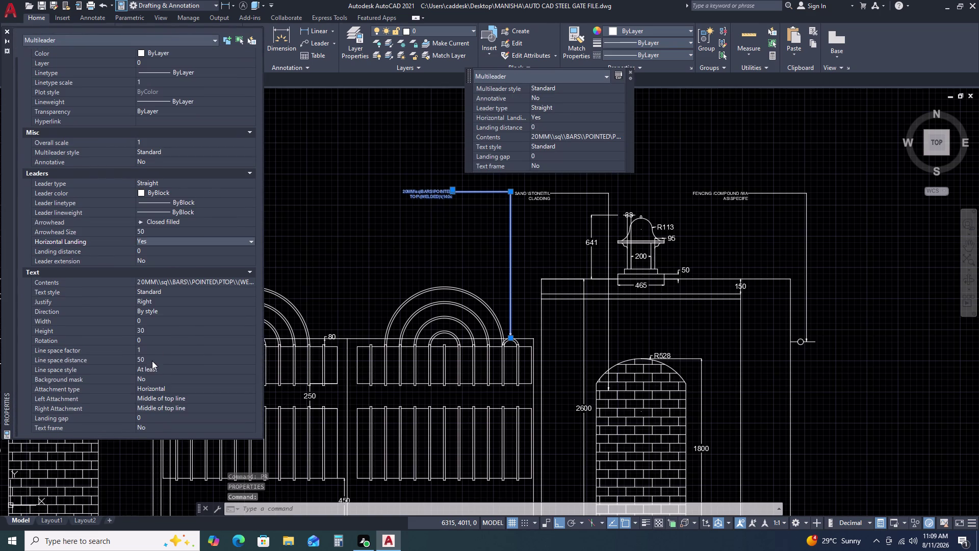
click(150, 333)
key(6)
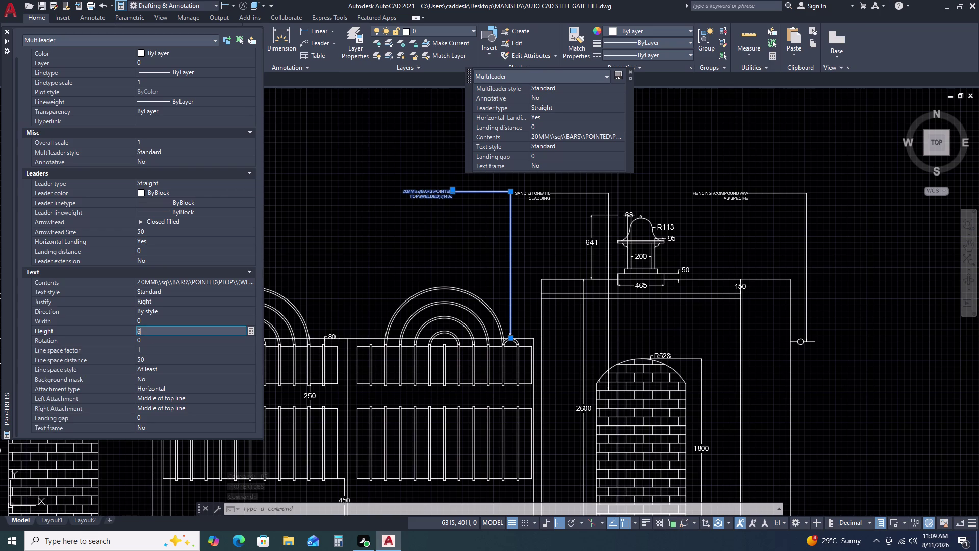
key(0)
key(Return)
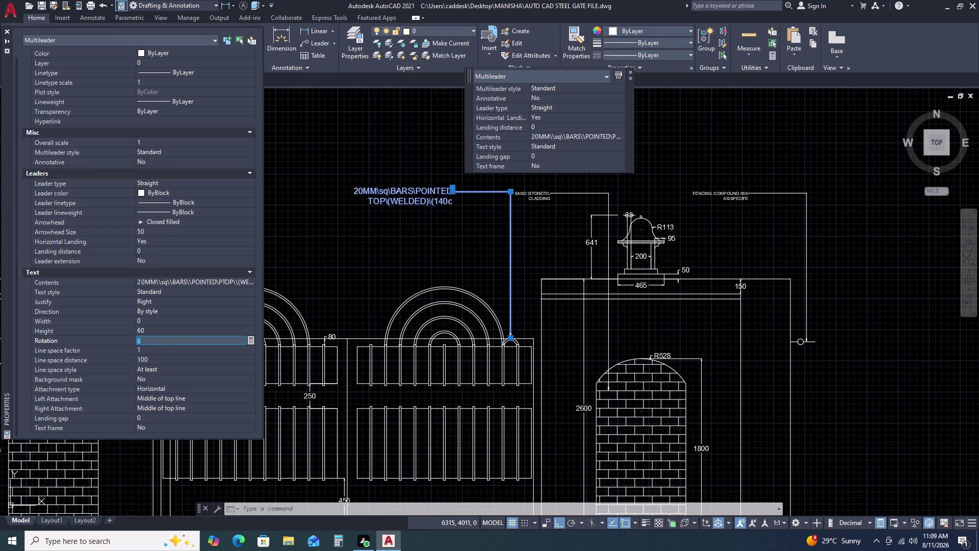
key(Escape)
click(6, 32)
key(Escape)
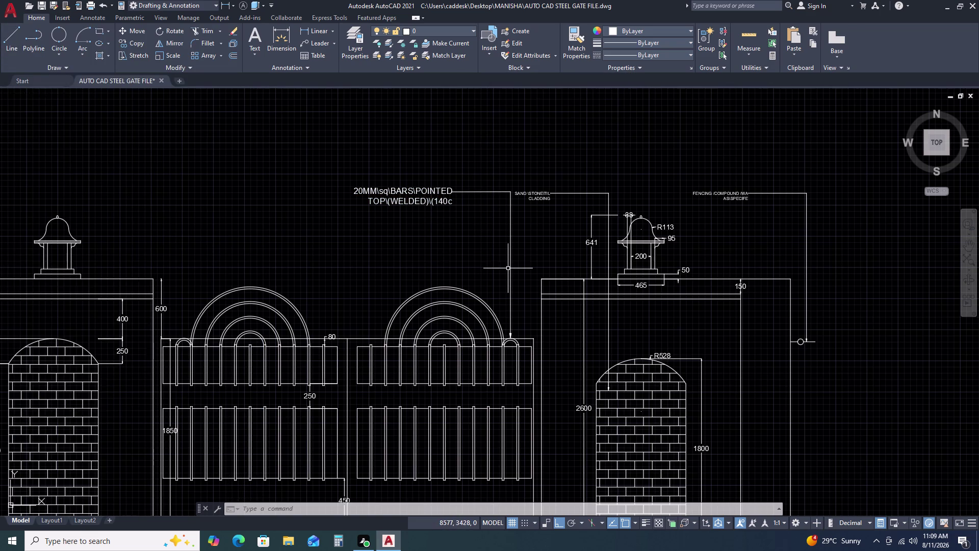
Match the sand stone cladding callout's properties to the enlarged bars callout using MA.
text(MA)
key(space)
key(a)
click(416, 190)
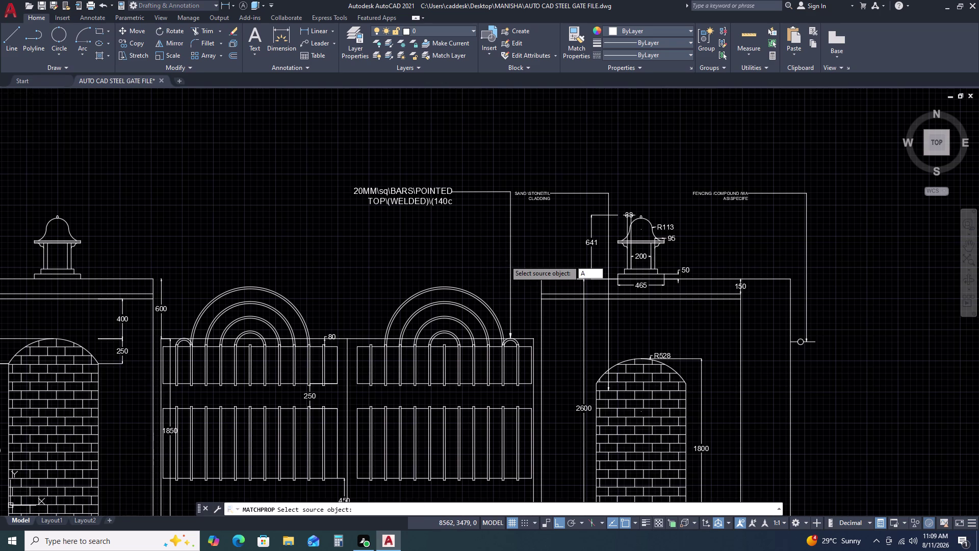
click(535, 197)
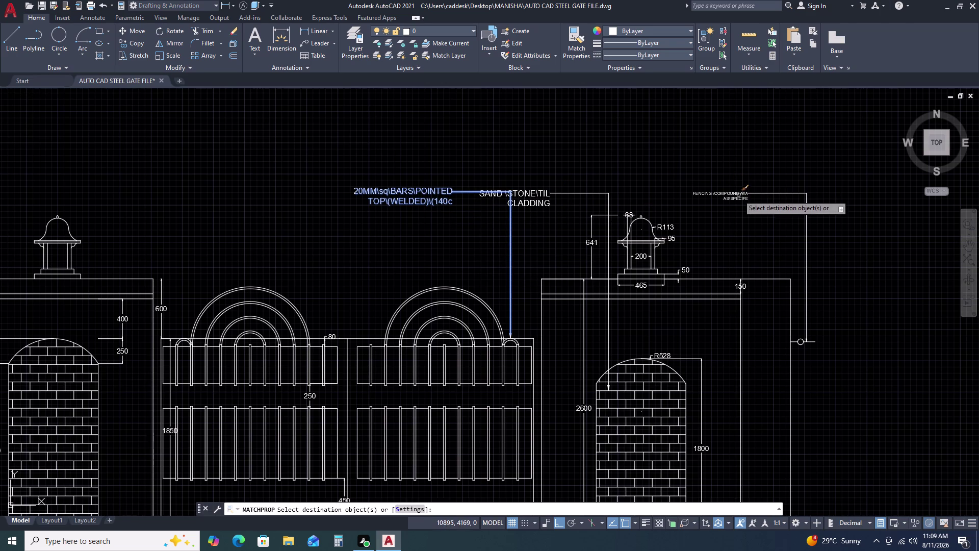
click(738, 195)
key(Escape)
Move the sand stone cladding callout further to the right.
click(544, 195)
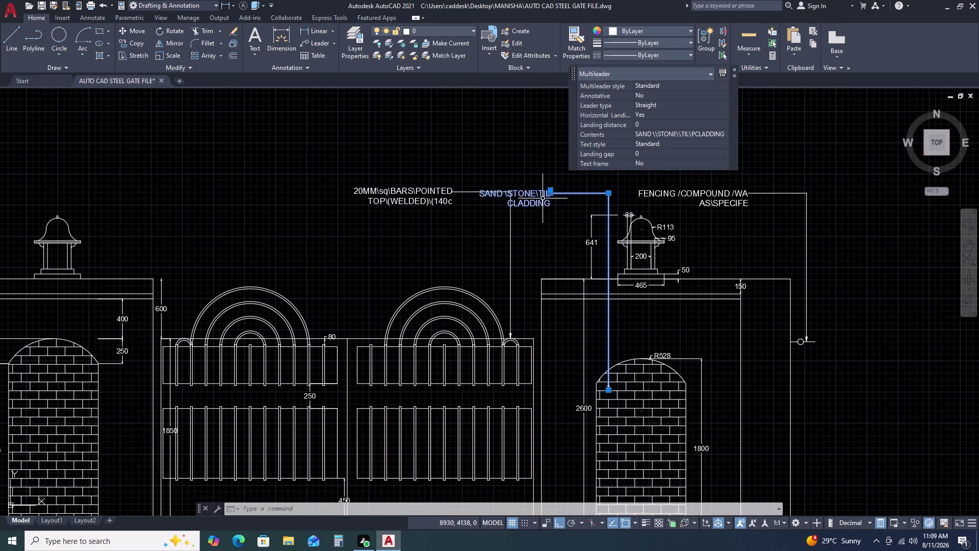
text(M)
key(space)
click(608, 392)
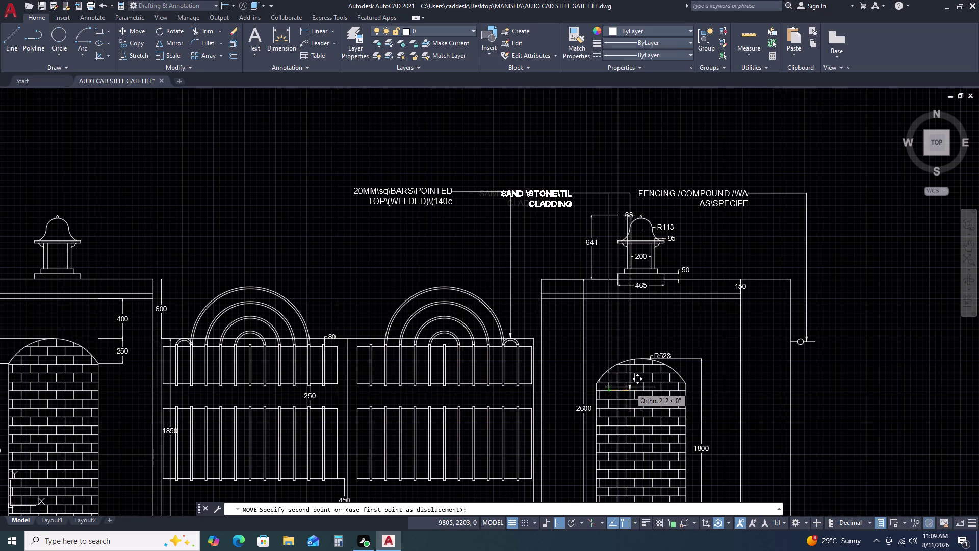
click(633, 372)
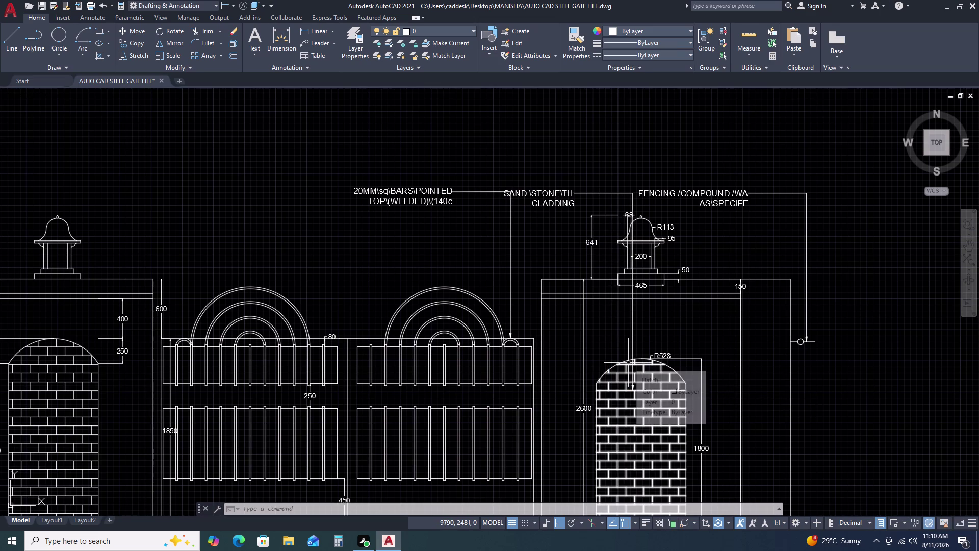
Grip-stretch the 641 height dimension beside the right finial into a new position.
click(594, 252)
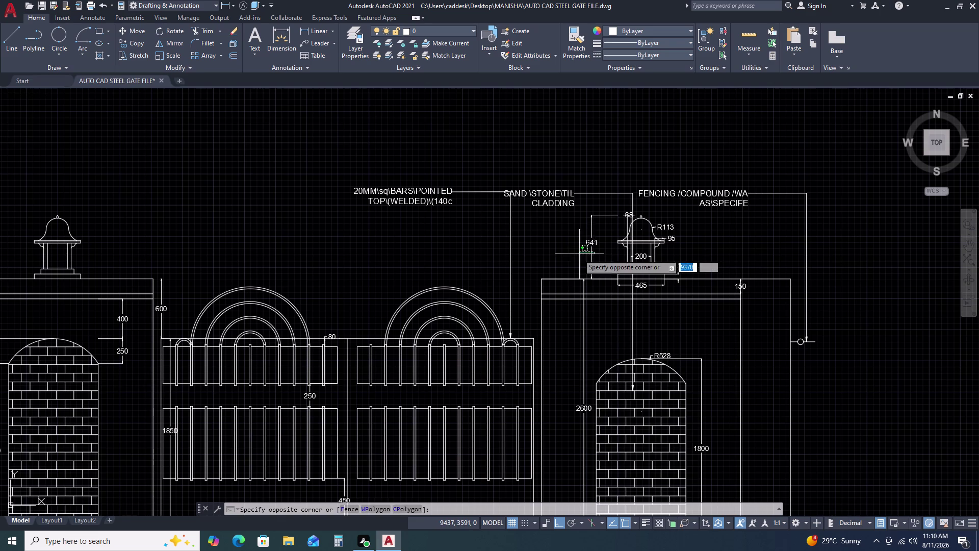
click(576, 255)
click(593, 241)
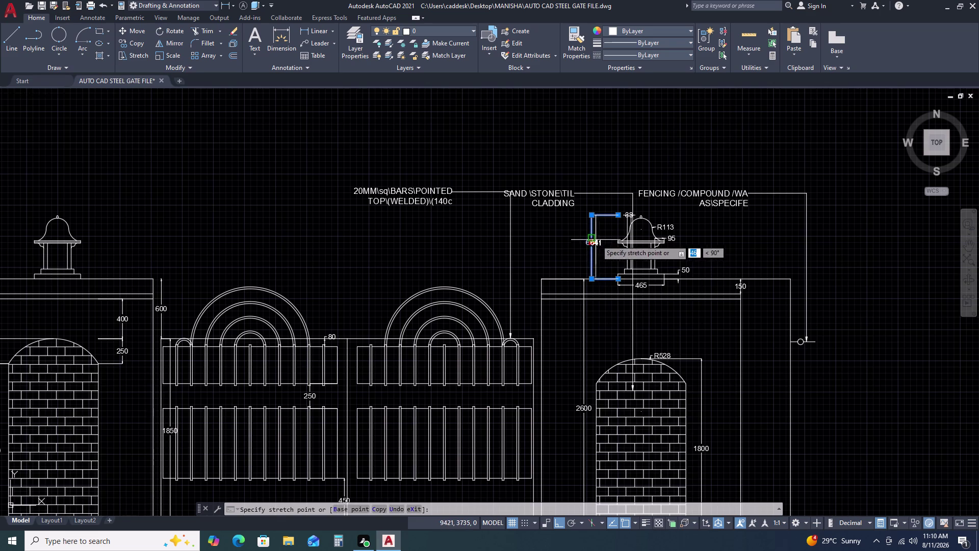
click(610, 242)
key(Escape)
Reselect the sand stone cladding callout and grab its leader grip.
click(648, 338)
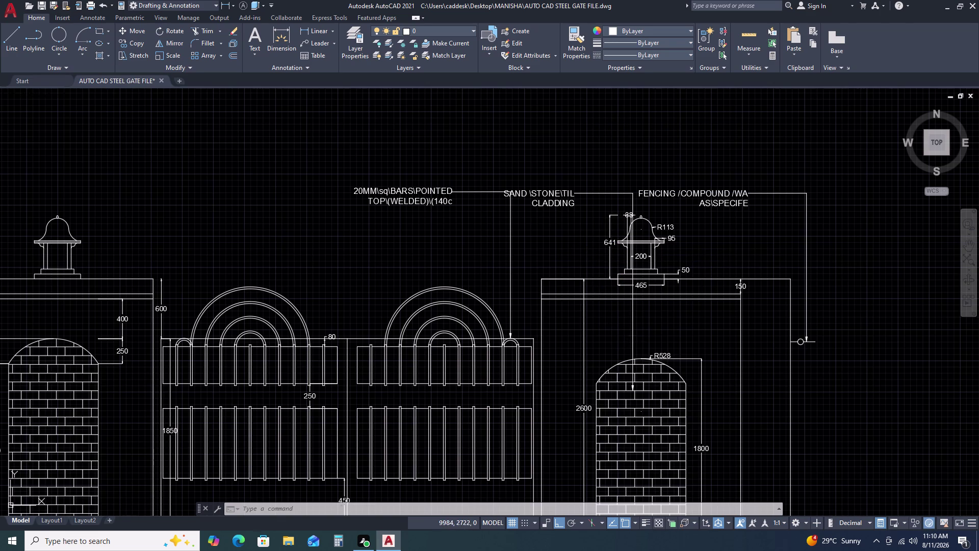
click(626, 340)
click(634, 391)
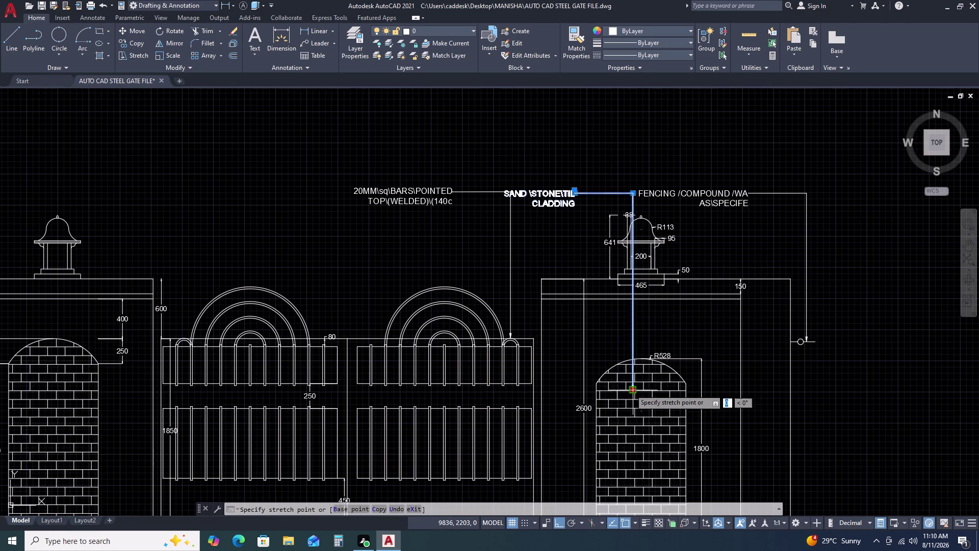
Move the sand stone cladding callout higher up.
key(Escape)
text(M)
key(space)
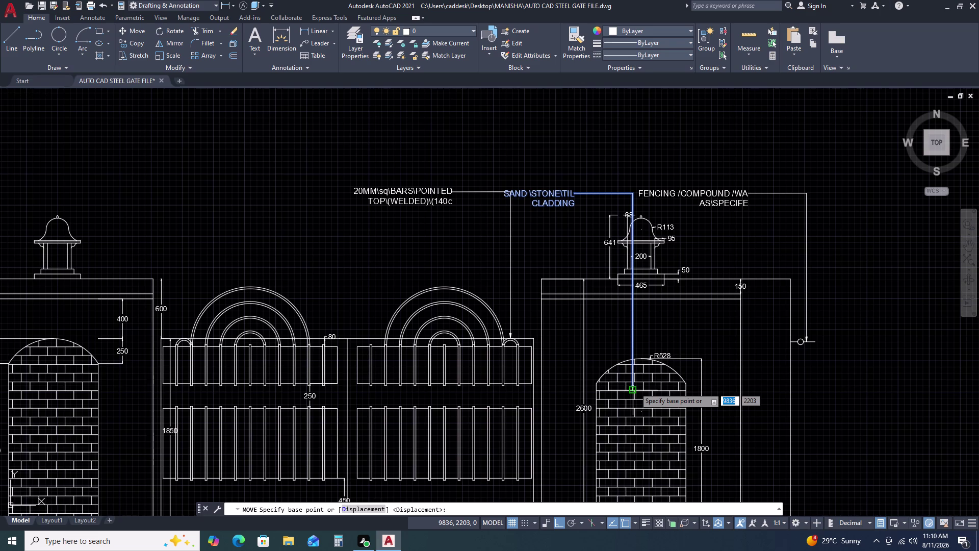
click(635, 388)
click(618, 374)
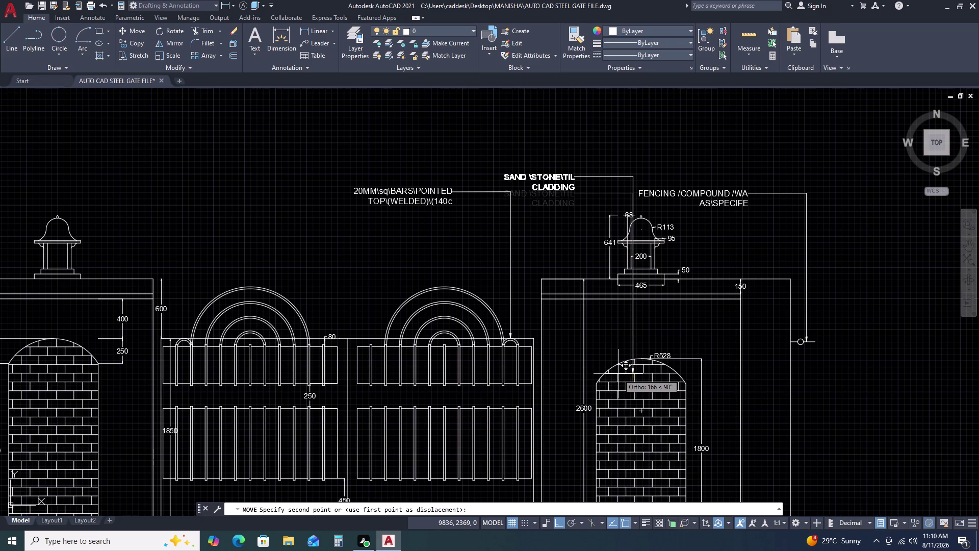
drag(650, 336, 638, 337)
click(600, 332)
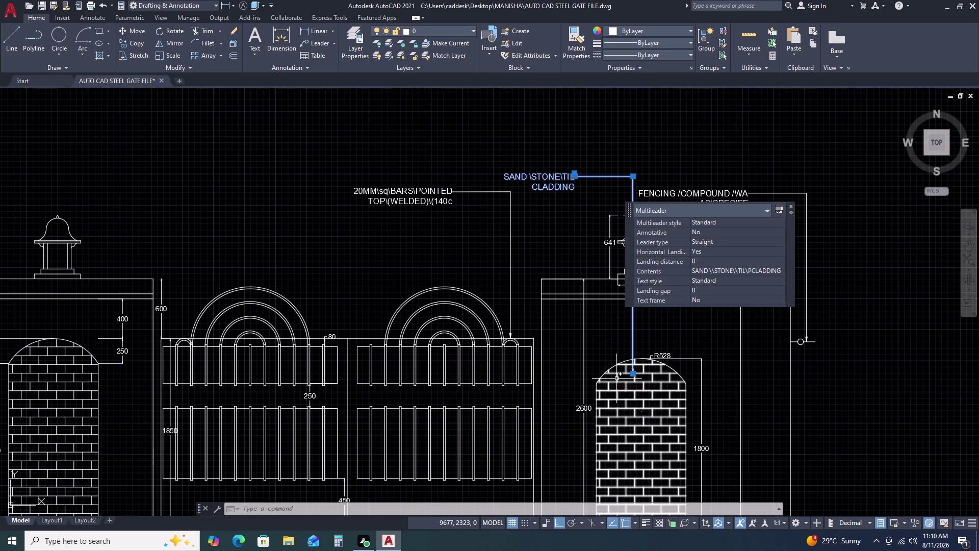
Move the callout again so its leader tip sits on the brick arch edge.
text(M)
key(space)
click(631, 373)
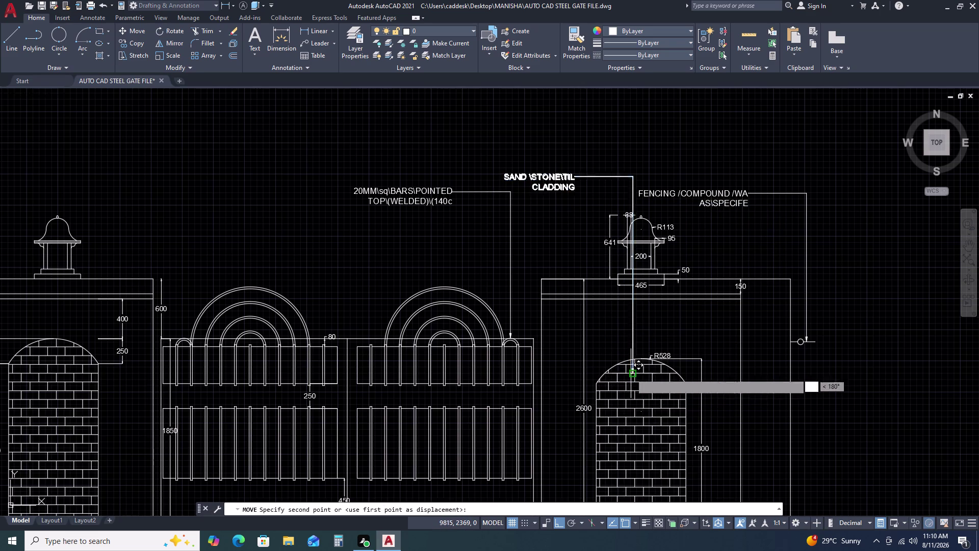
click(610, 374)
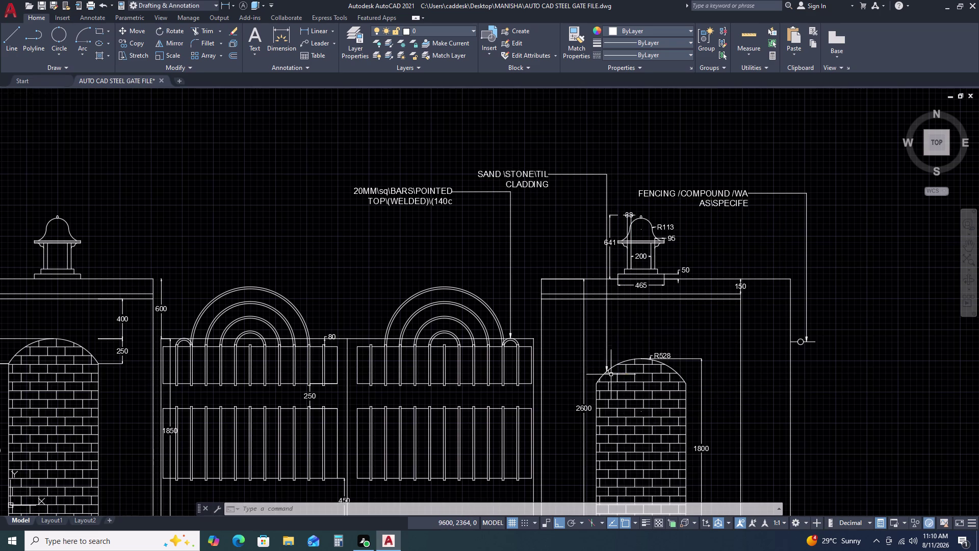
scroll(up, 3)
middle_drag(597, 369, 598, 350)
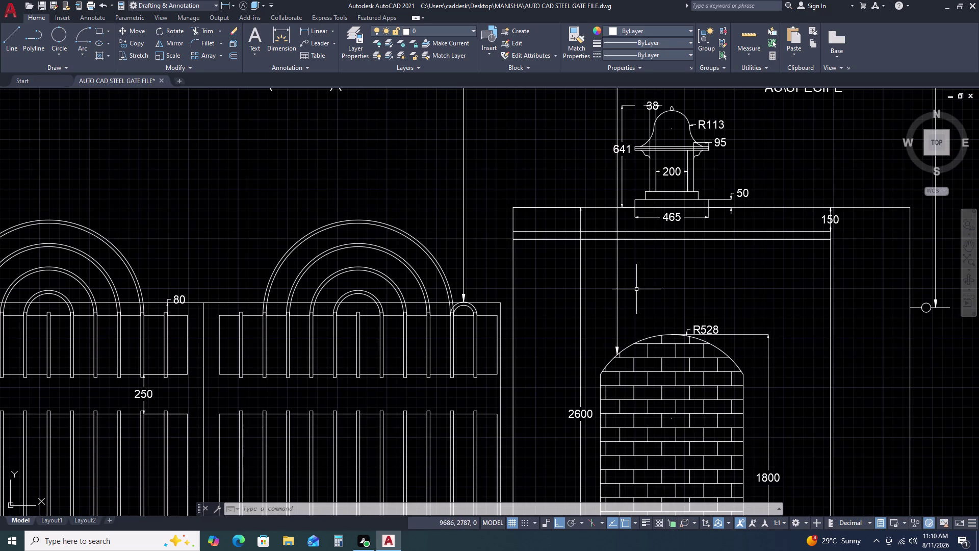
Reposition the cladding leader's tip down onto the arch.
click(638, 288)
click(601, 298)
key(m)
key(space)
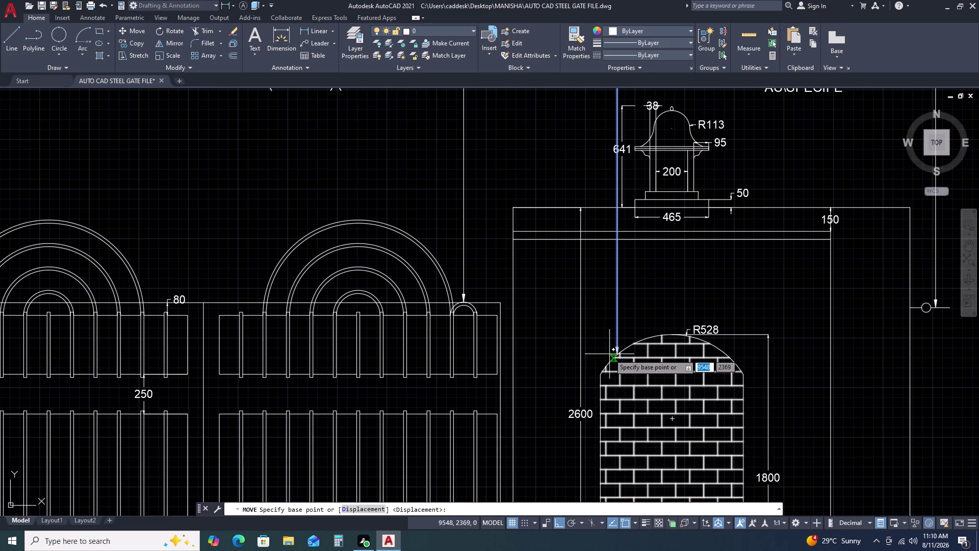
click(617, 354)
click(617, 372)
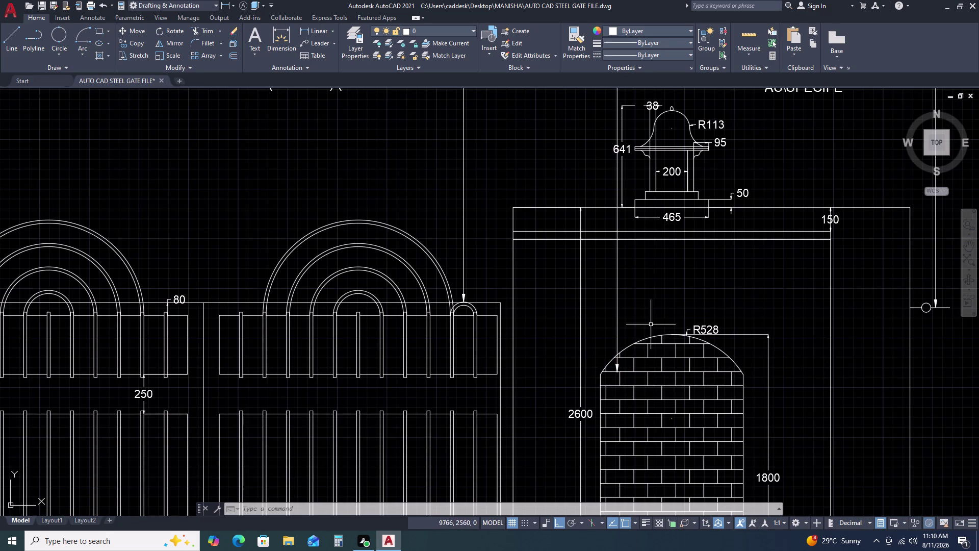
key(Escape)
scroll(down, 3)
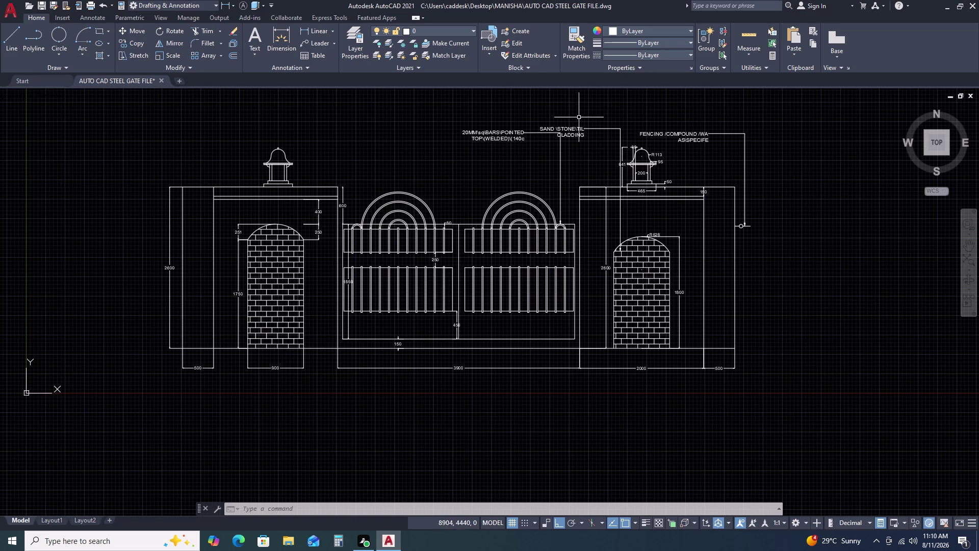
scroll(up, 3)
Lift the cladding callout's landing and text higher above the right pier.
click(604, 156)
click(600, 145)
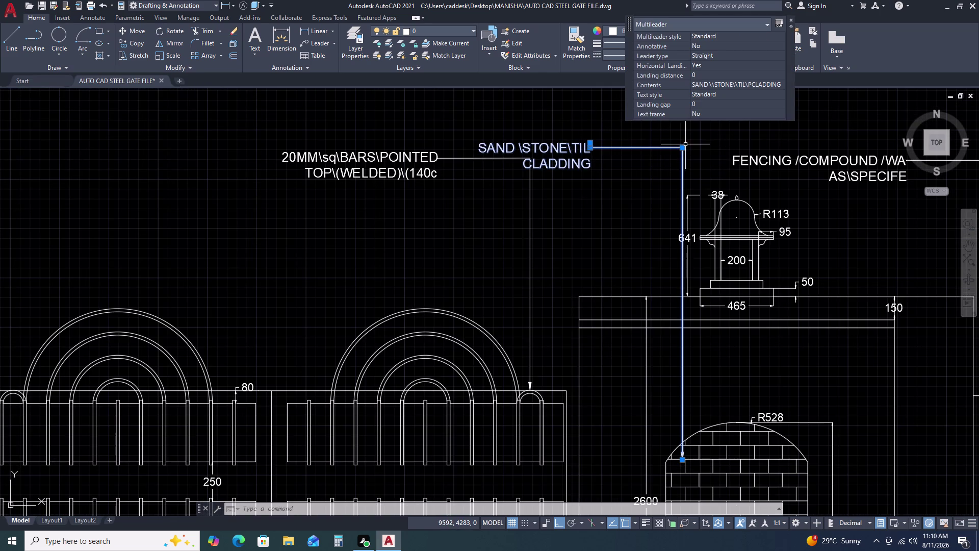
click(684, 148)
click(684, 133)
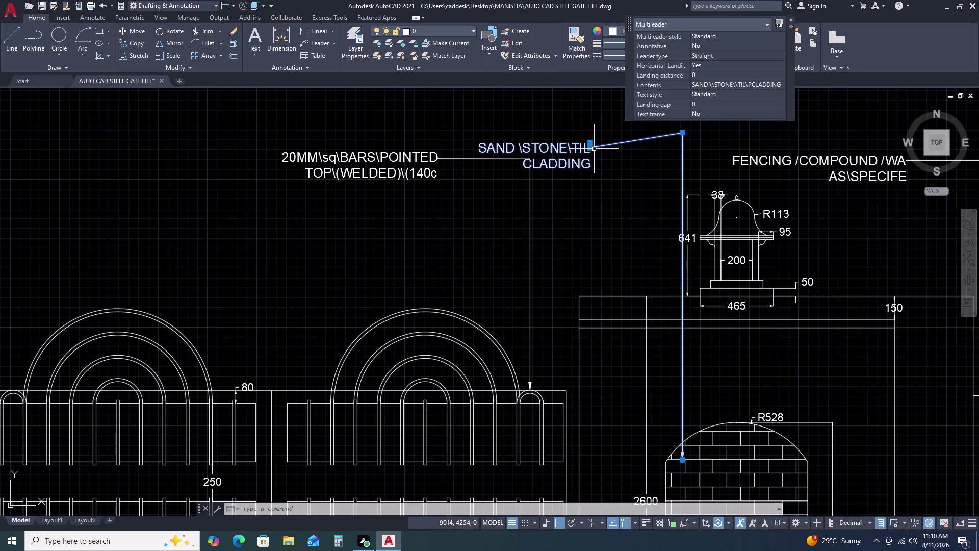
click(592, 149)
click(592, 135)
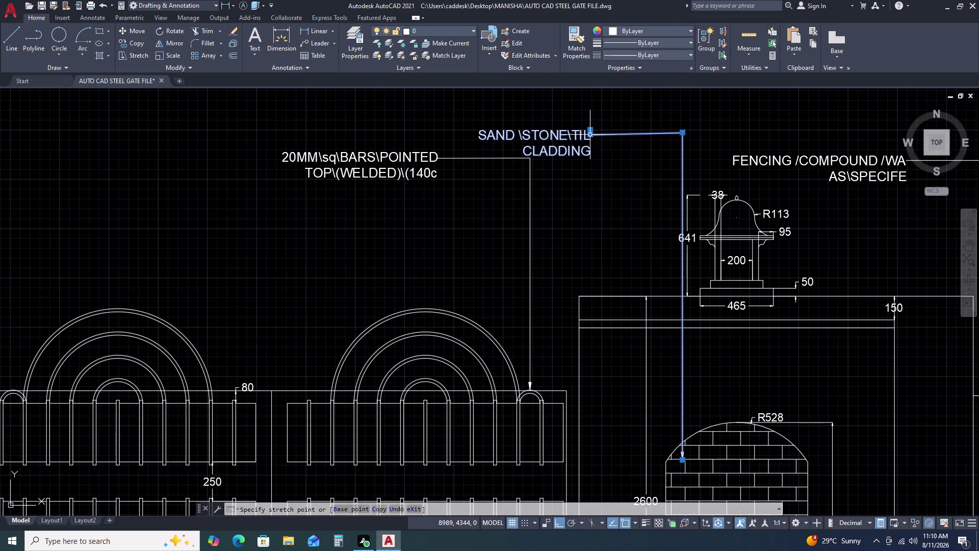
key(Escape)
scroll(down, 3)
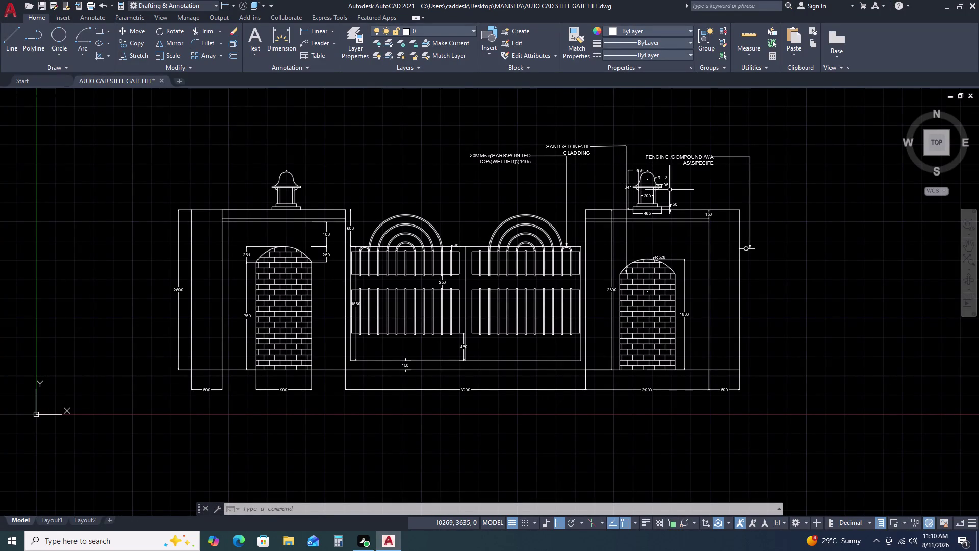
Copy the 20MM bars callout to point at the left arch and the left finial.
scroll(up, 3)
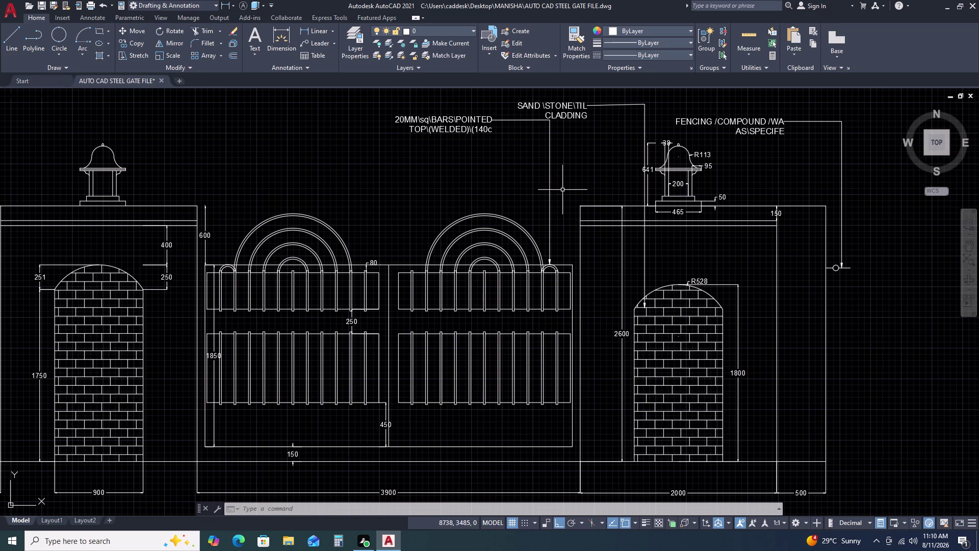
click(563, 190)
click(541, 179)
key(c)
text(O)
key(space)
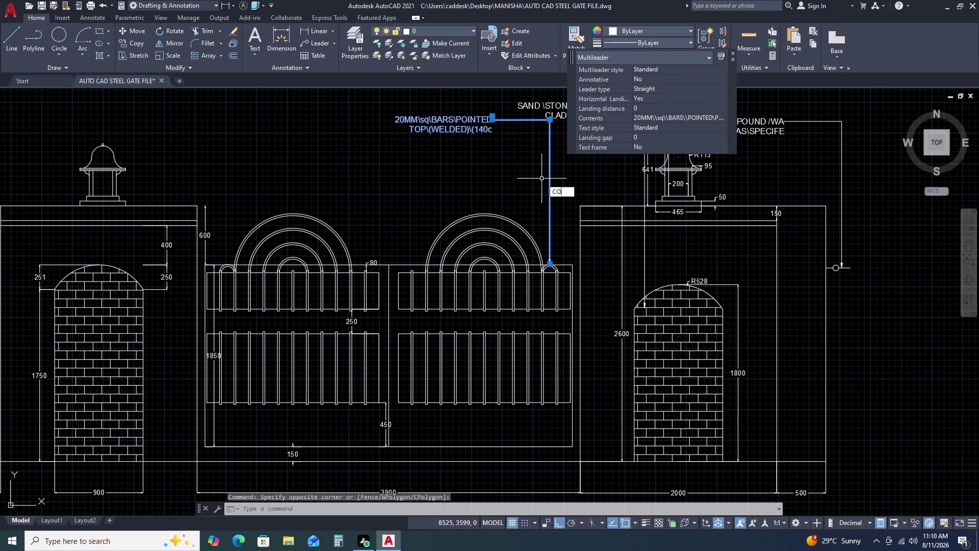
click(549, 262)
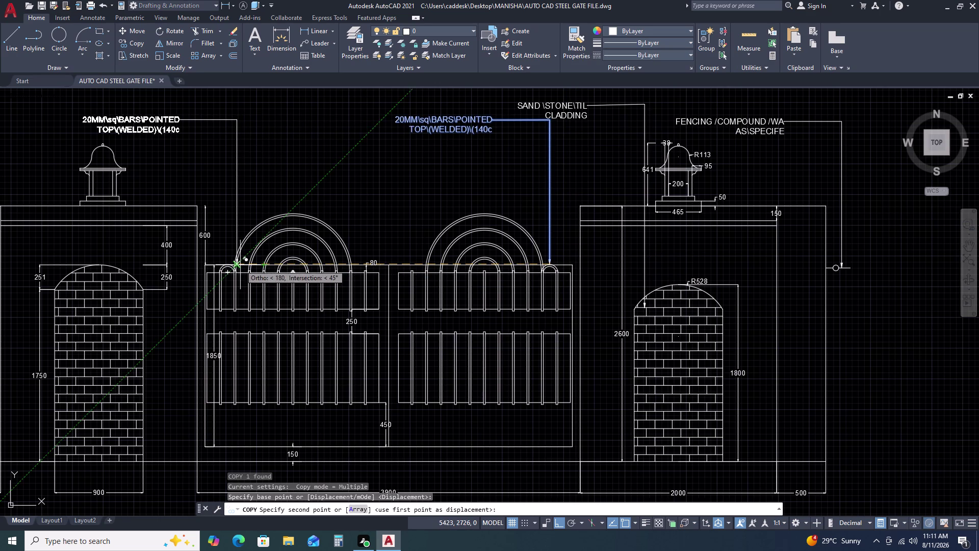
click(285, 259)
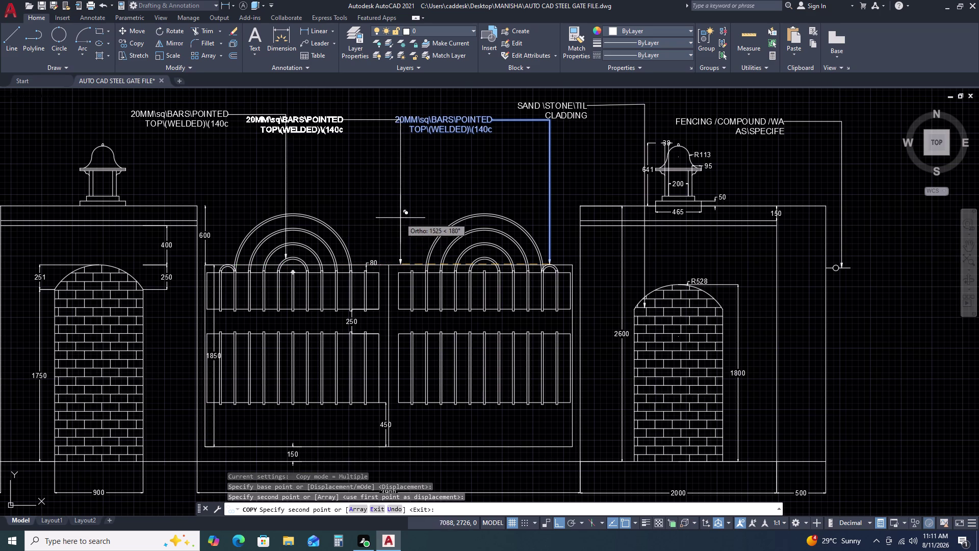
scroll(down, 3)
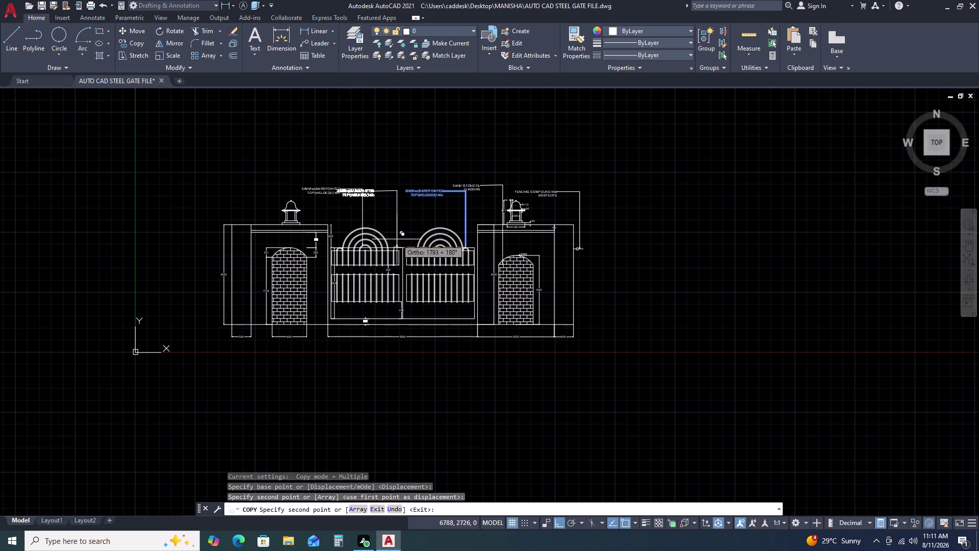
scroll(up, 3)
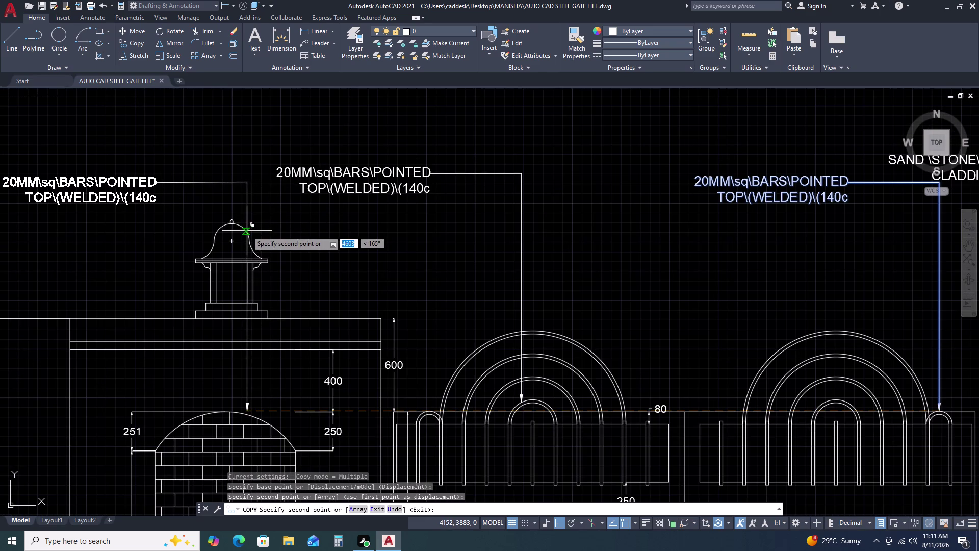
click(246, 230)
key(Escape)
Shift the finial copy's text right of its leader and open it for editing.
scroll(down, 3)
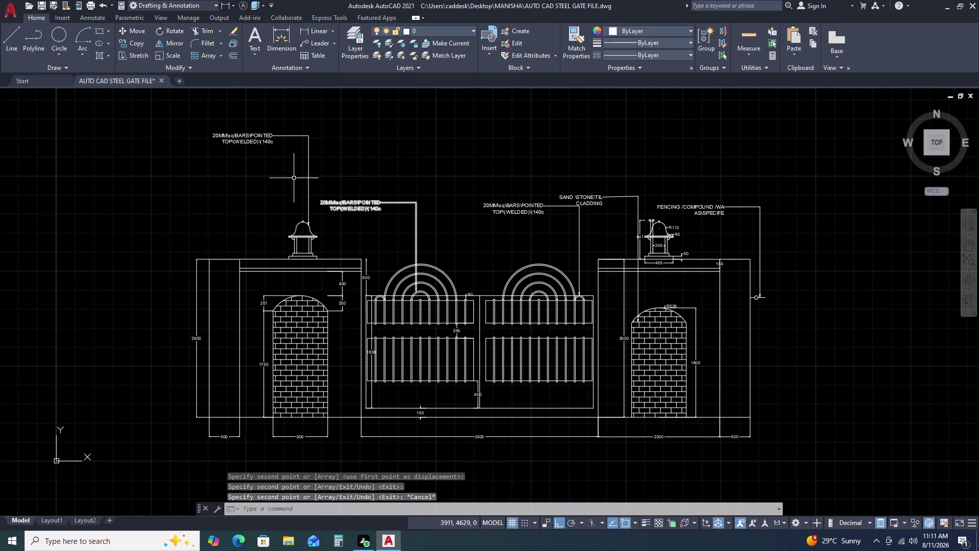
click(296, 138)
click(280, 132)
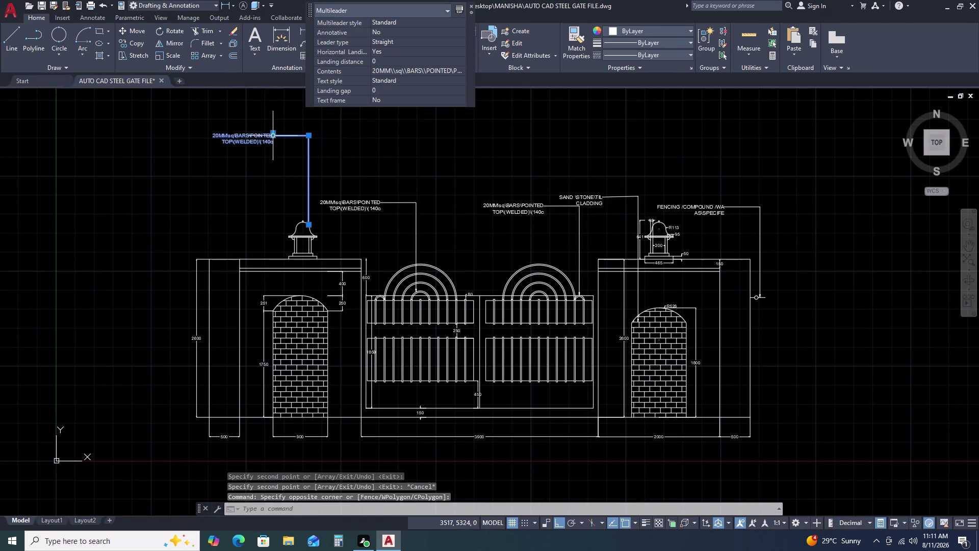
click(273, 137)
click(384, 144)
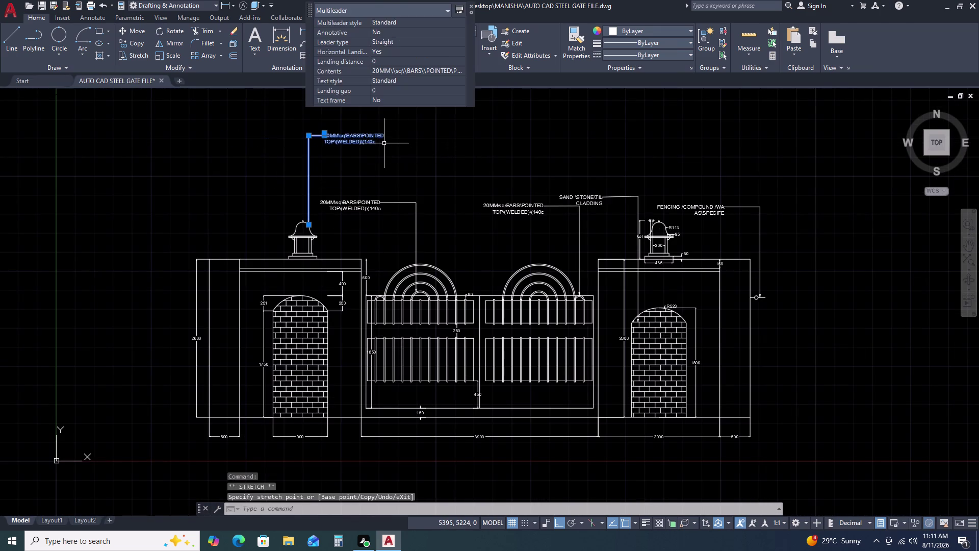
key(Escape)
double_click(345, 138)
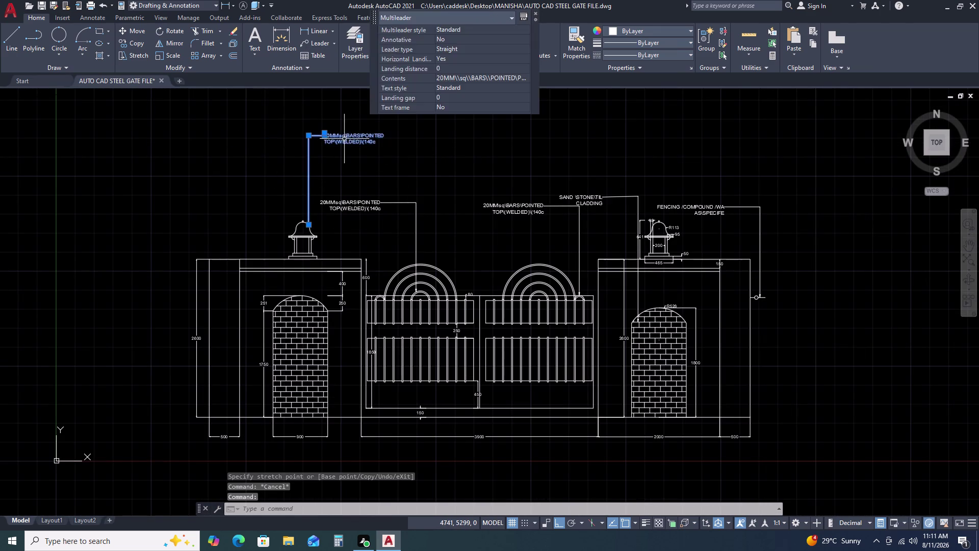
click(382, 145)
Replace the callout wording with 'STONE CHHATRI'.
click(382, 144)
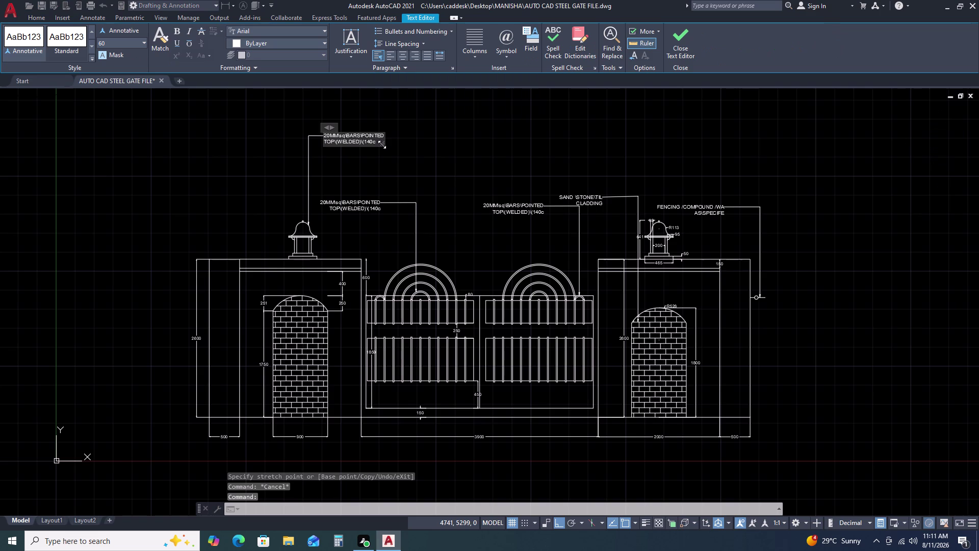
click(379, 143)
click(376, 139)
key(BackSpace)
key(BackSpace)
key(BackSpace)
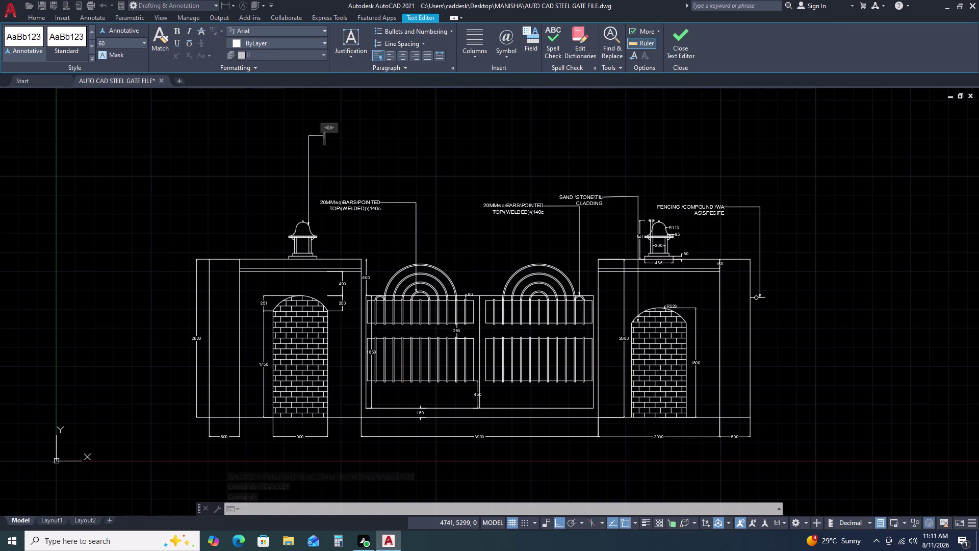
text(STON)
key(space)
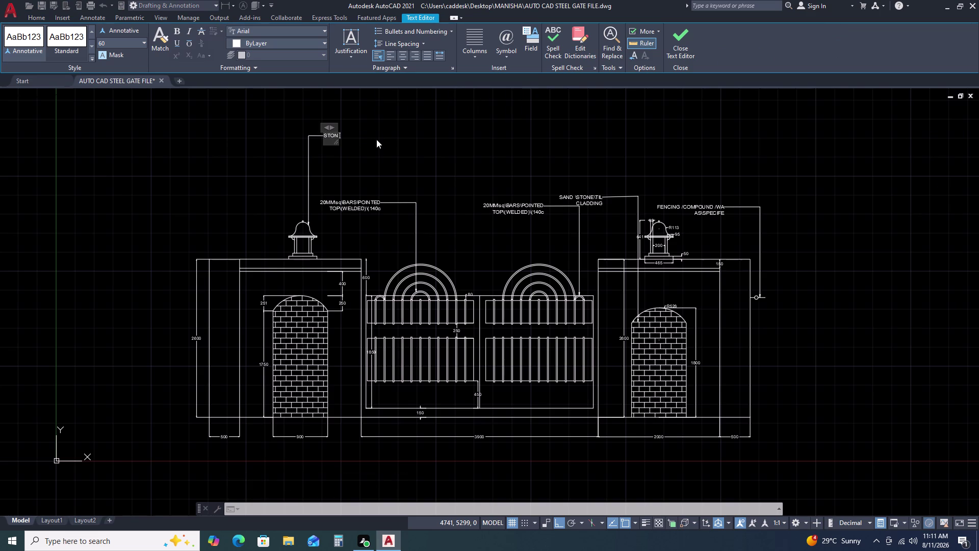
key(BackSpace)
key(e)
key(backslash)
text(CHA)
key(a)
key(BackSpace)
key(BackSpace)
text(H)
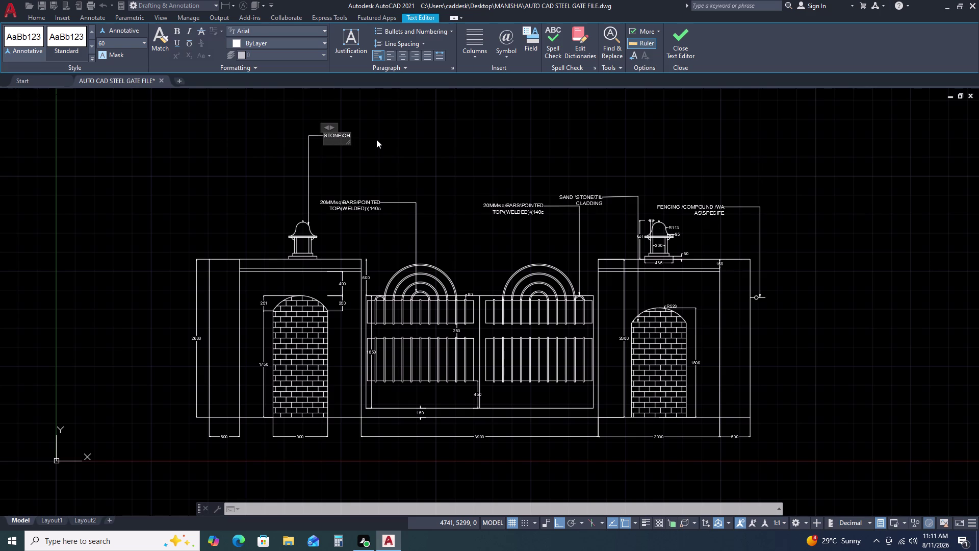
text(ATRO)
key(BackSpace)
key(i)
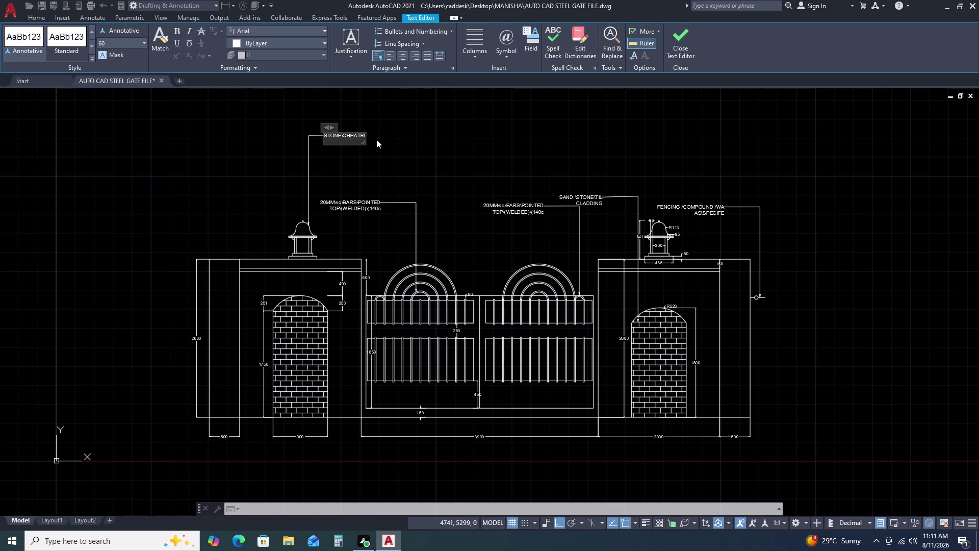
Add the chhatri's 600x600 size values in brackets to end the first line.
key(backslash)
key(shift+parenleft)
text(600)
key(x)
text(6)
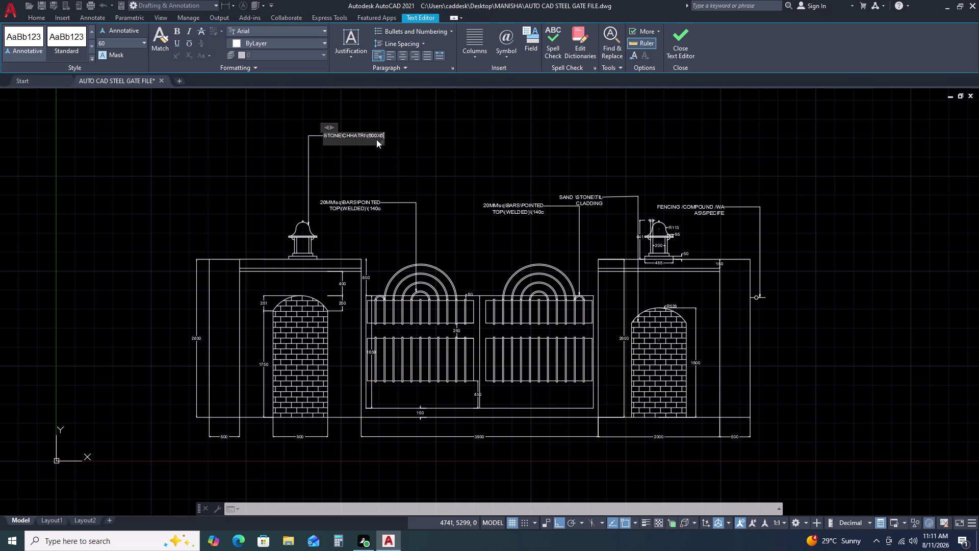
text(00)
key(x)
text(700)
key(BackSpace)
key(BackSpace)
key(Return)
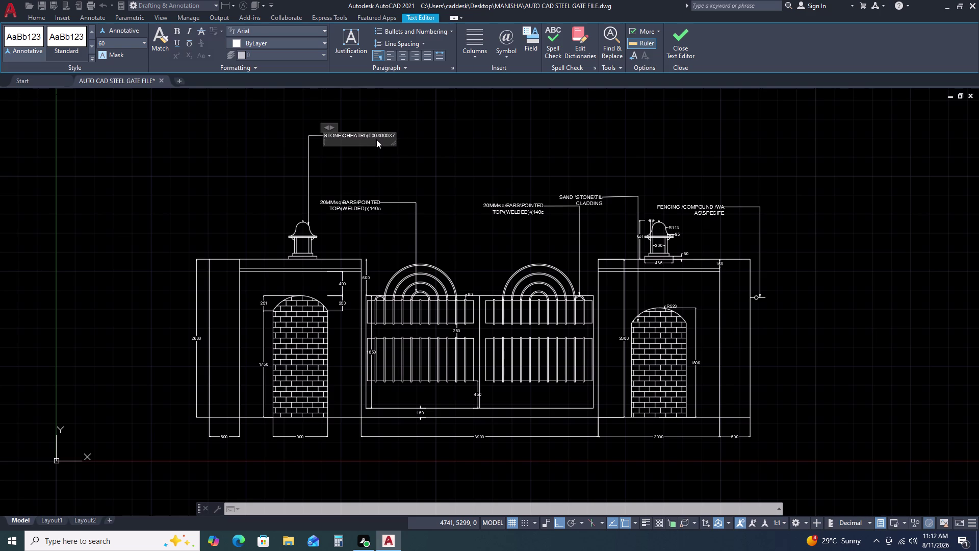
Write a second line giving the approximate height, as available.
text(HEIGH)
text(T)
key(space)
key(BackSpace)
key(BackSpace)
key(backslash)
text(A)
text(PX)
key(shift+parenright)
text(\AS)
key(space)
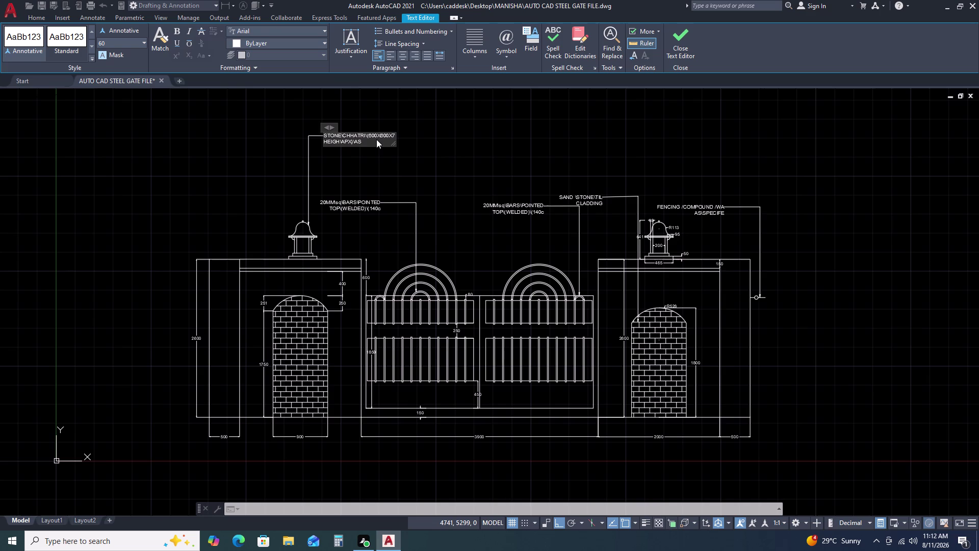
key(backslash)
text(A)
text(VAILA)
key(Return)
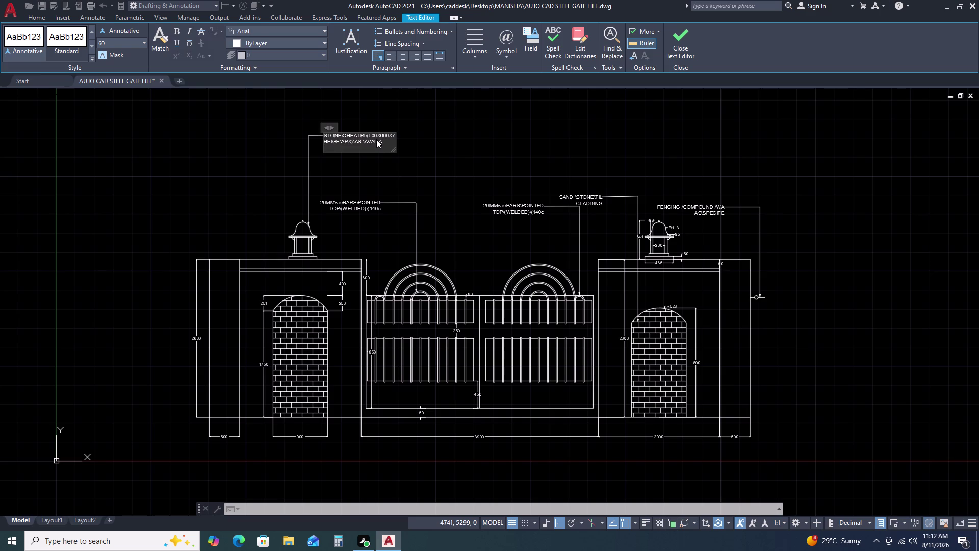
Finish the note with 'LOCALLY 2 NO' on the third line and exit the editor.
text(LOCA)
text(LLY)
key(space)
key(backslash)
key(2)
key(backslash)
text(NO)
click(443, 178)
click(366, 207)
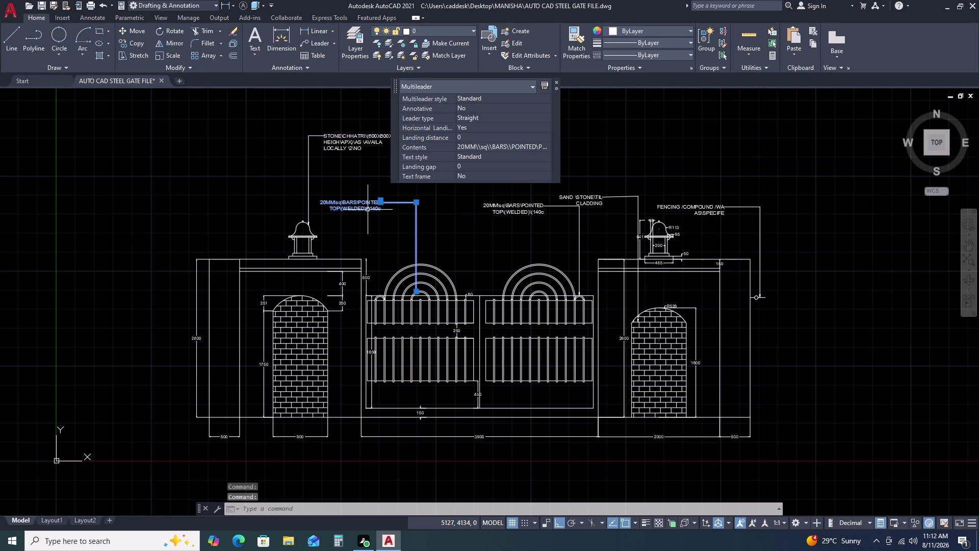
Open the left 20MM bars leader for editing and delete its old note text.
double_click(368, 210)
click(380, 209)
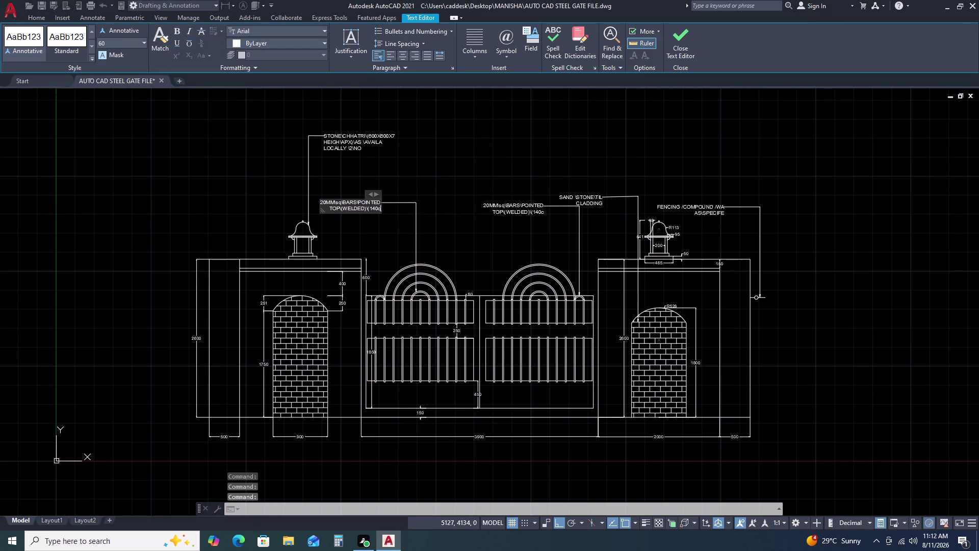
key(BackSpace)
key(BackSpace)
key(BackSpace)
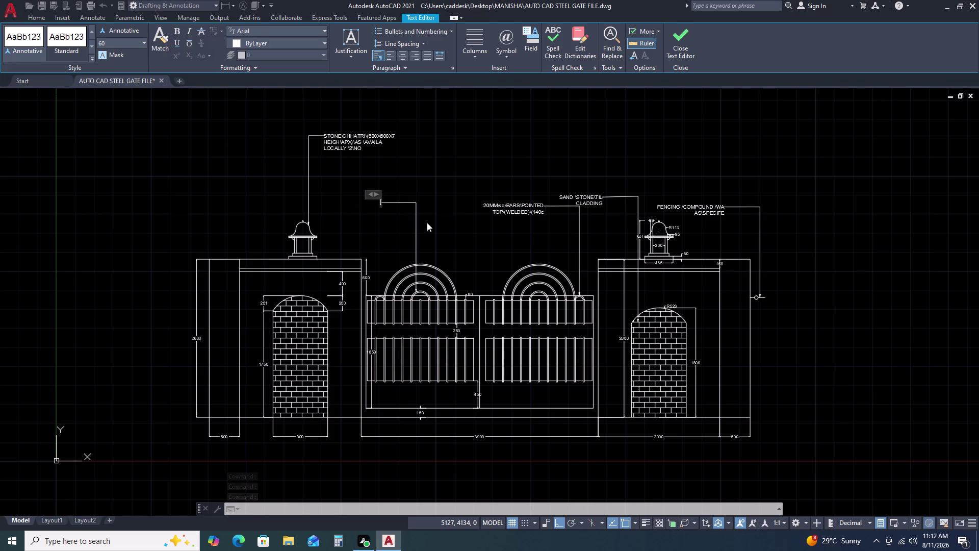
Type the first line of the new note, '20\SQ\BA'.
text(2)
text(0)
key(backslash)
key(a)
key(BackSpace)
text(SQ)
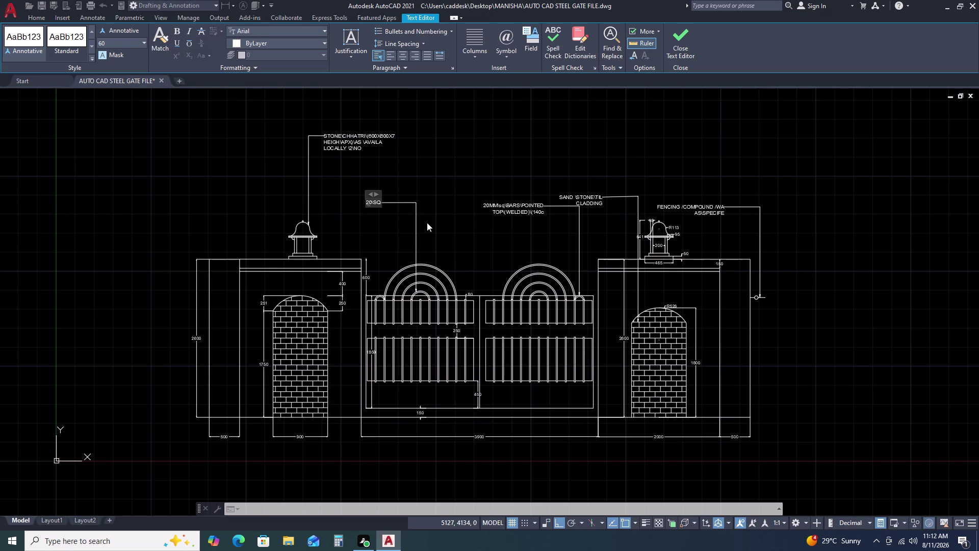
text(\B)
text(A)
key(Return)
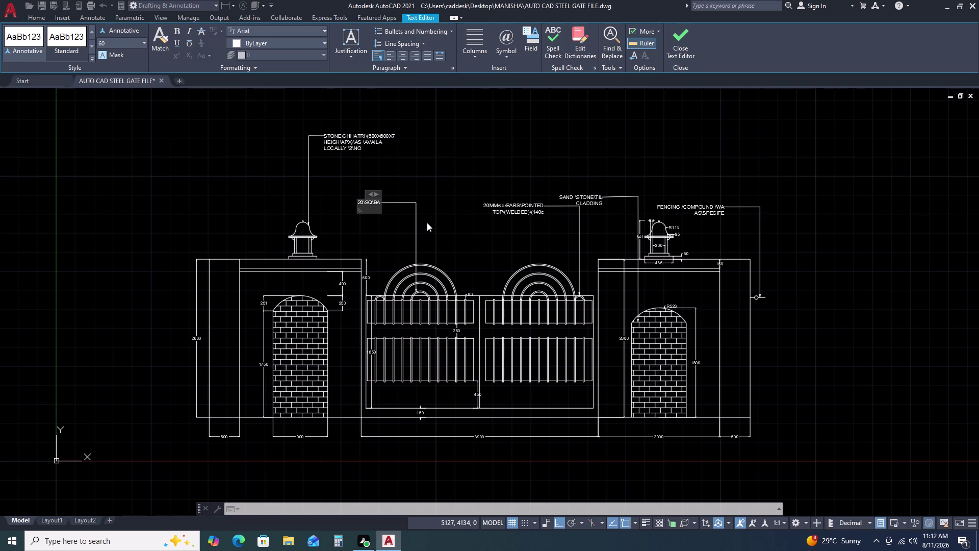
Add the second line 'BENT\TO\SHA' and finish editing the leader text.
text(BEN)
text(T)
text(\TO)
text(\SH)
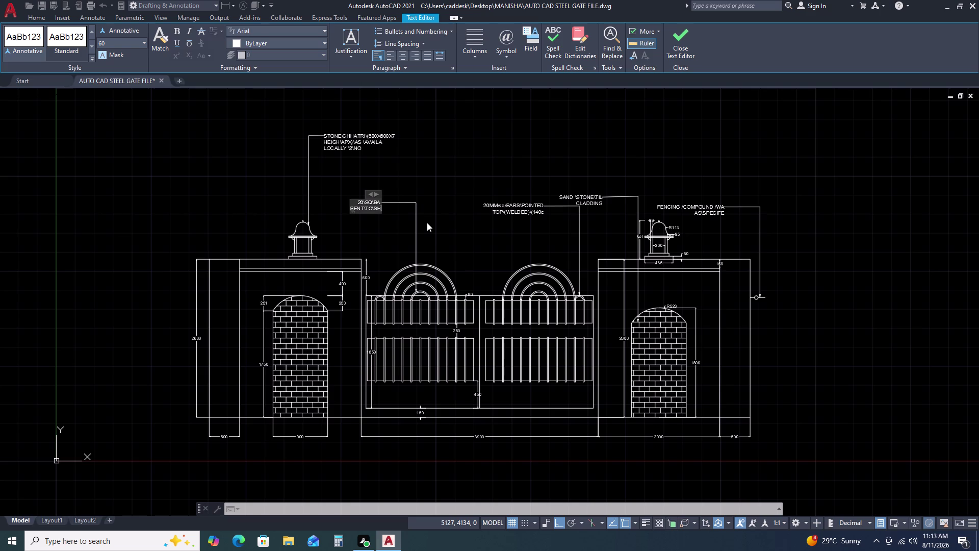
text(A)
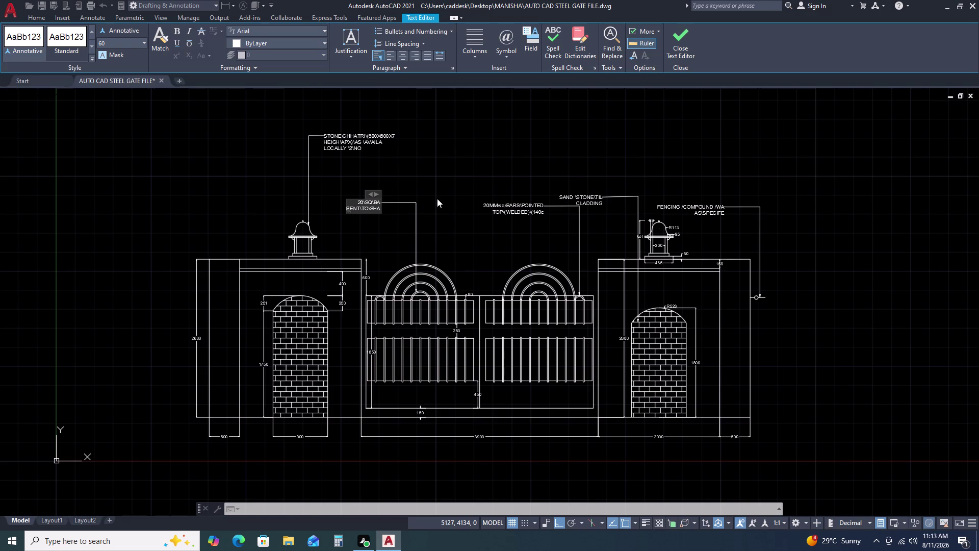
click(437, 198)
key(Escape)
key(Escape)
scroll(up, 3)
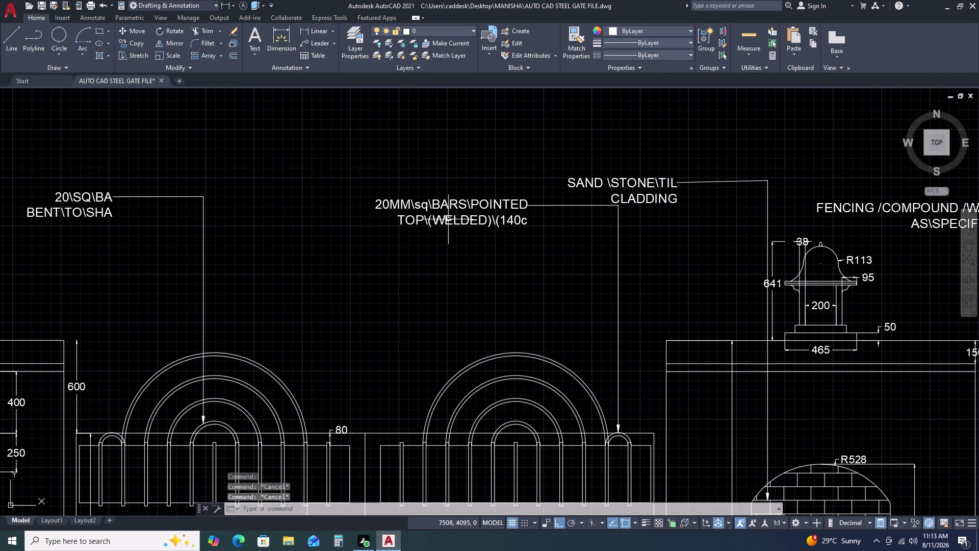
Select all five multileaders with Select Similar and open their Properties (PR).
click(460, 200)
right_click(365, 206)
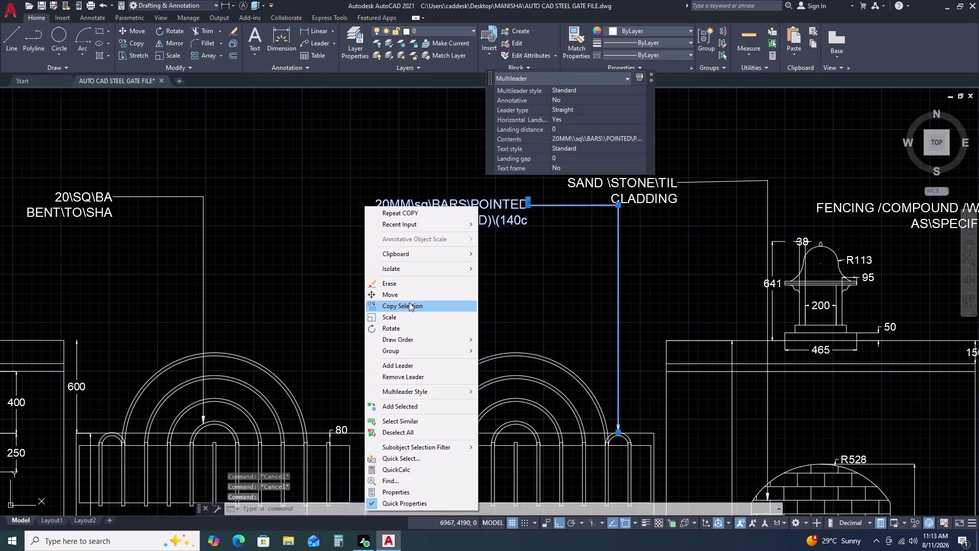
click(426, 424)
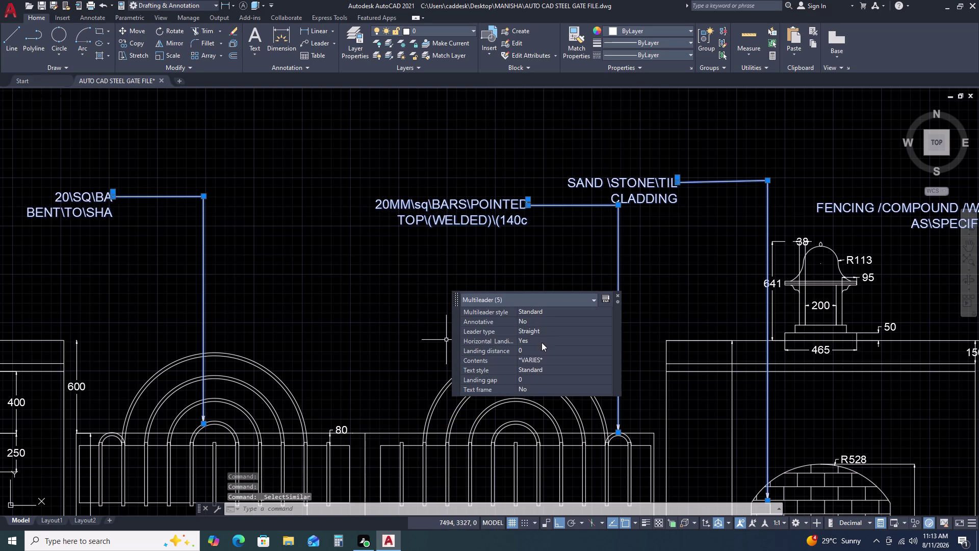
key(p)
key(r)
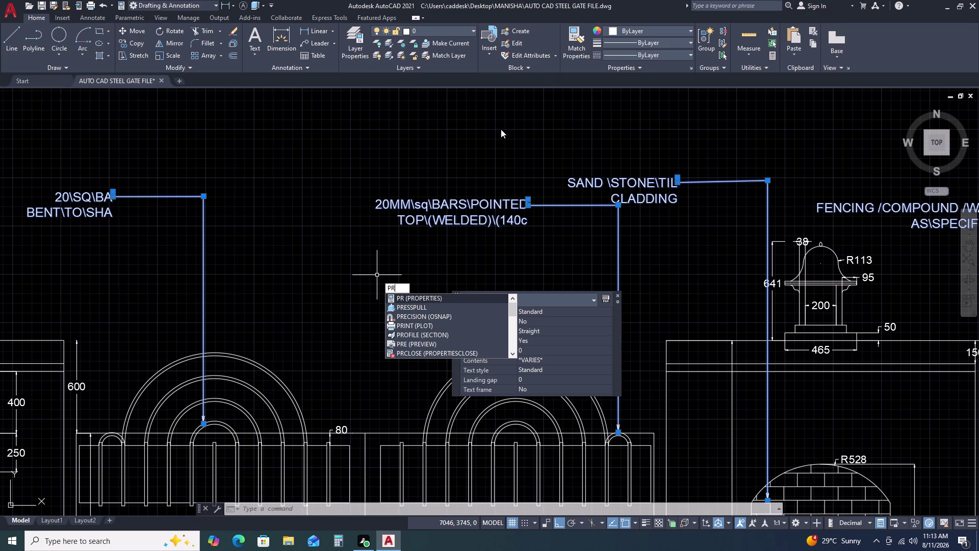
click(447, 300)
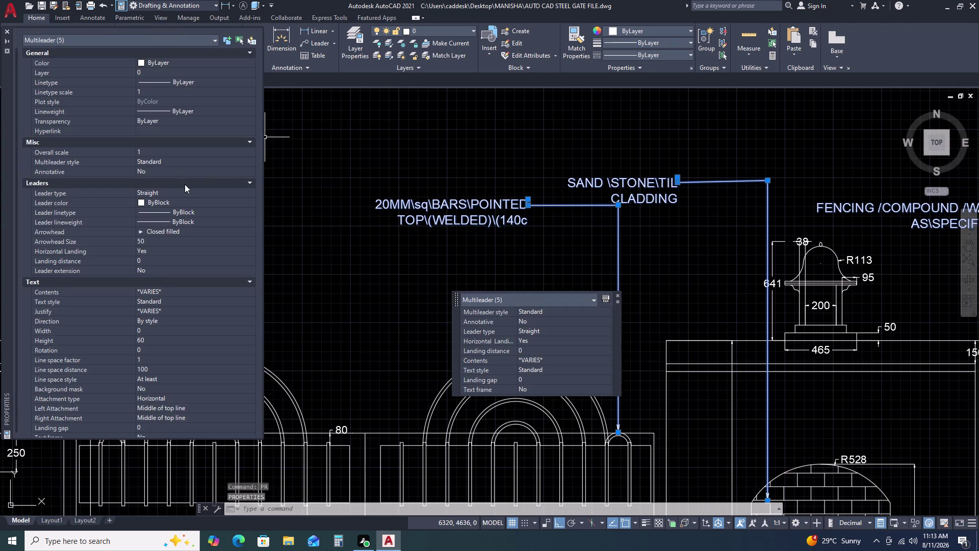
Set the leaders' text height to 80 and arrowhead size to 80, then close Properties.
scroll(down, 3)
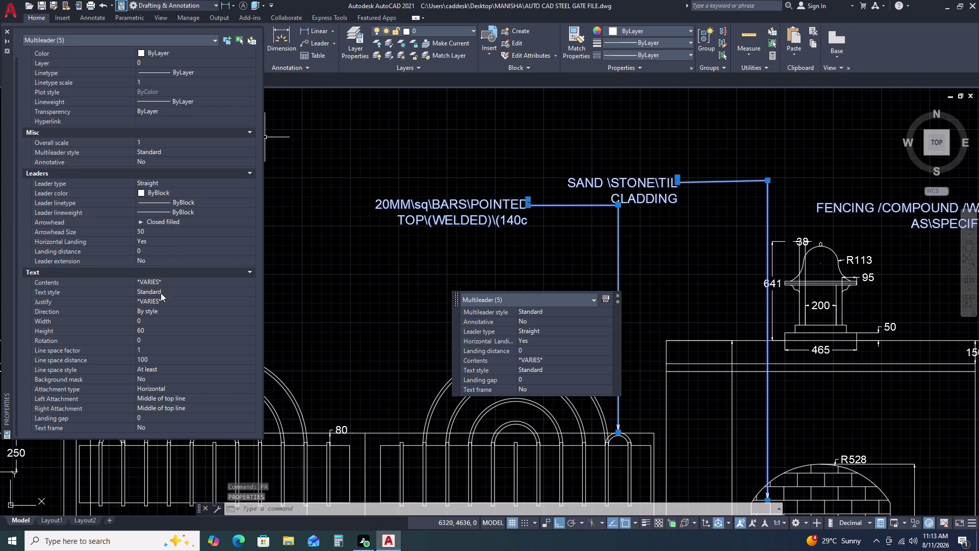
click(158, 332)
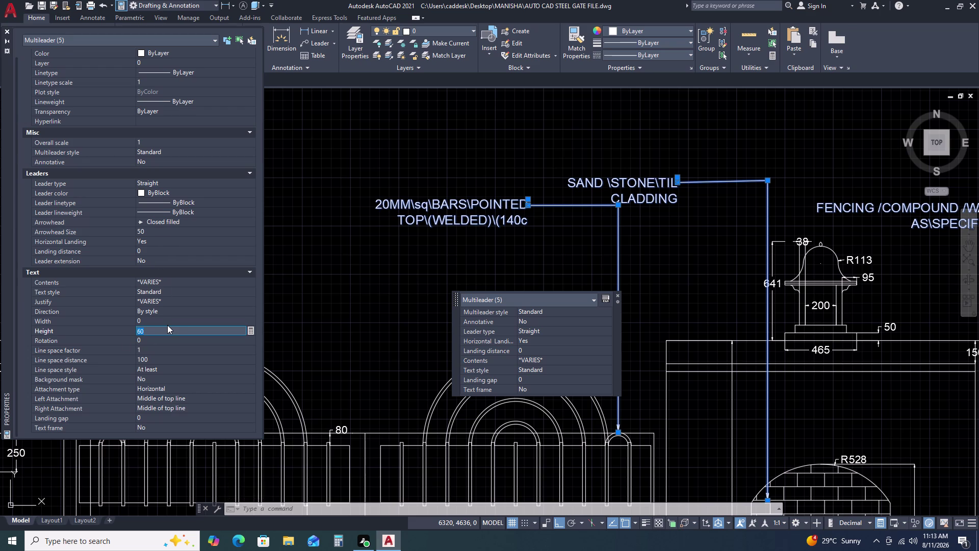
text(80)
key(Return)
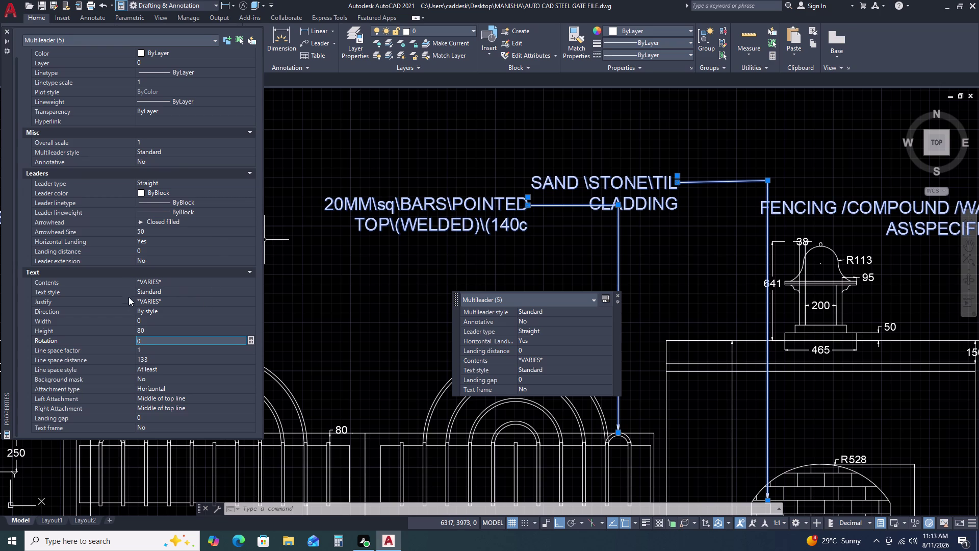
scroll(up, 3)
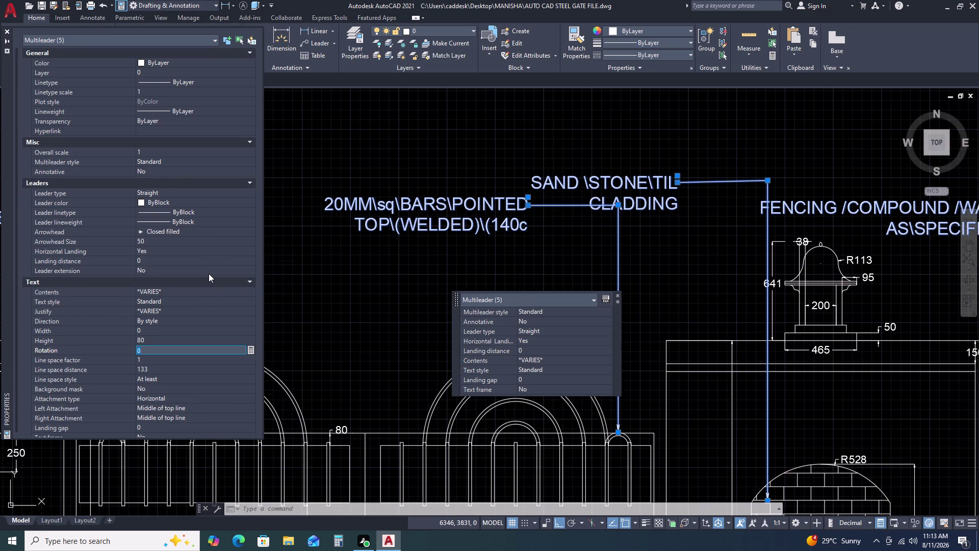
scroll(up, 3)
click(157, 235)
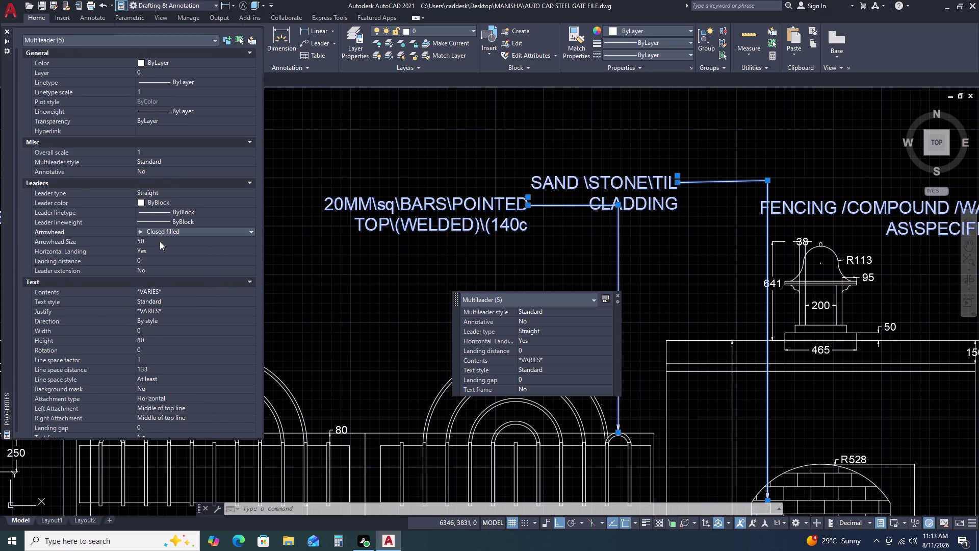
click(160, 242)
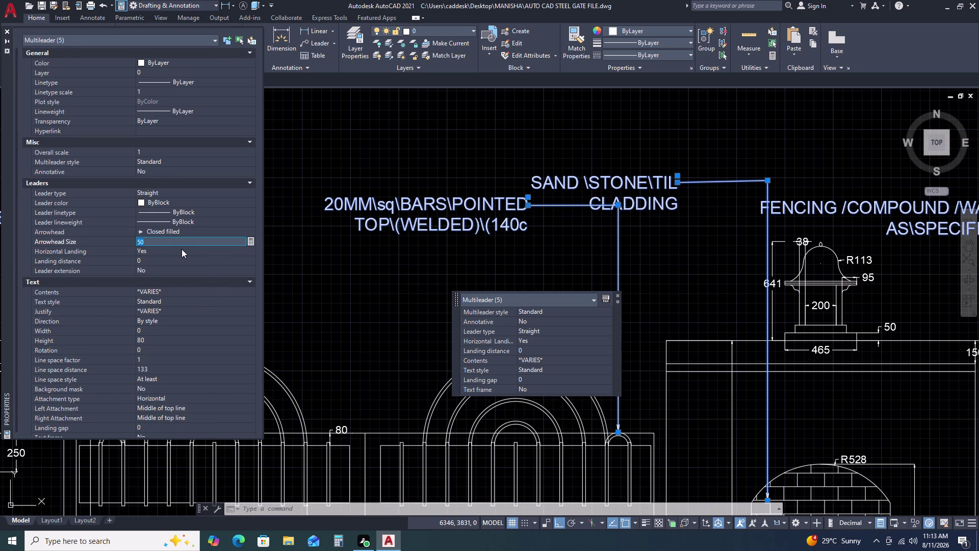
text(80)
key(Return)
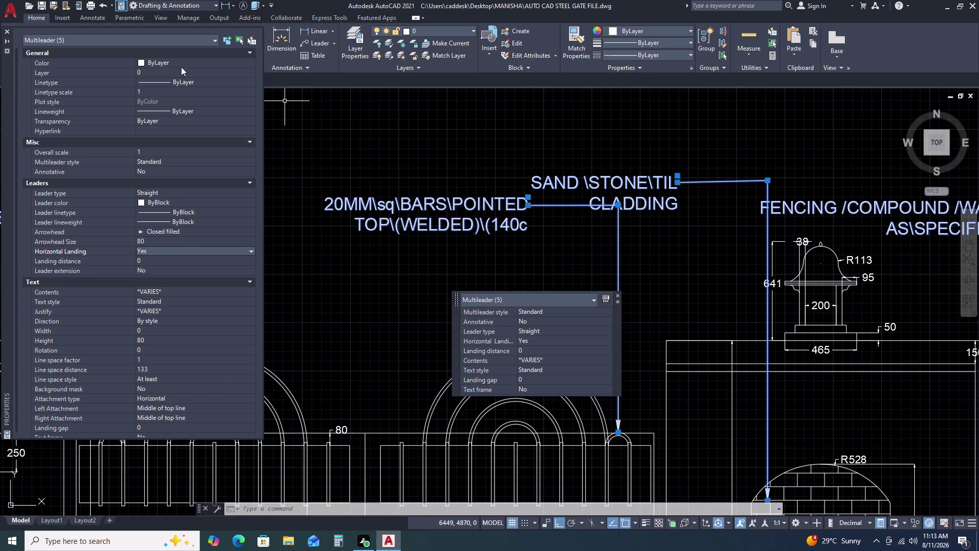
click(9, 32)
key(Escape)
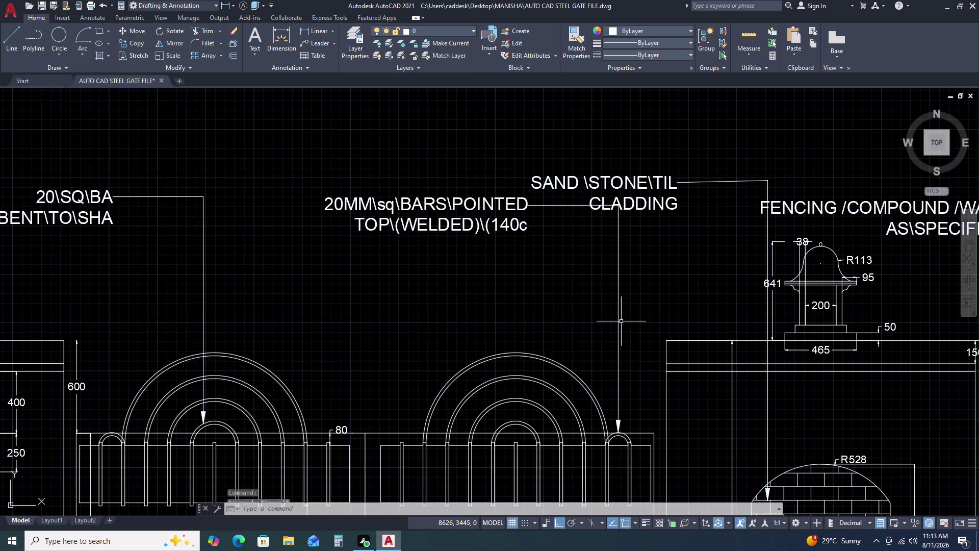
Stretch the STONE CHHATRI leader's landing and bend point beside its note.
scroll(down, 3)
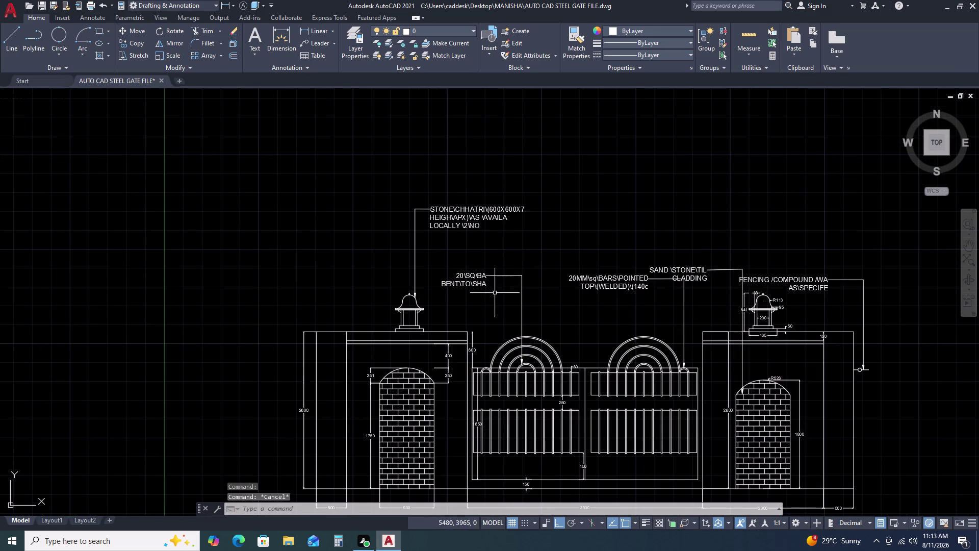
scroll(up, 3)
click(459, 238)
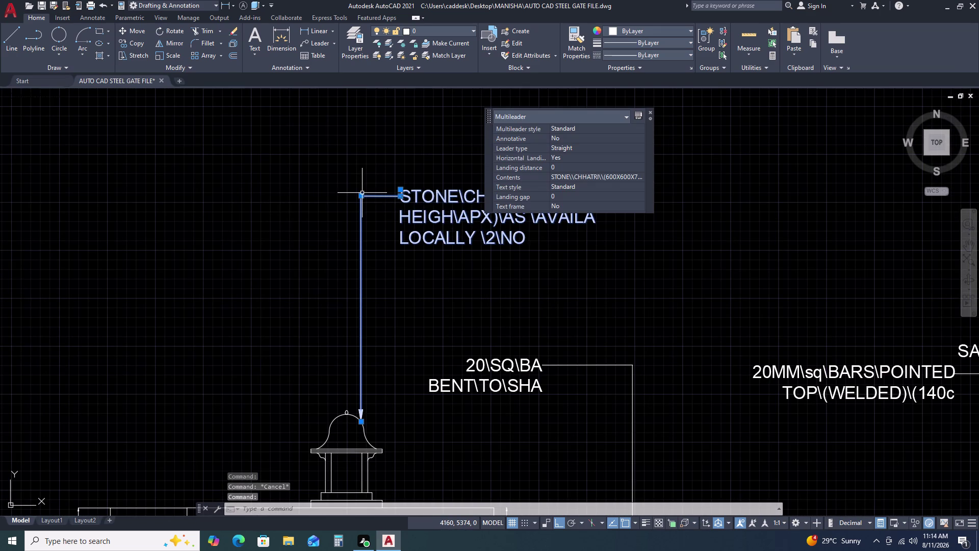
click(359, 196)
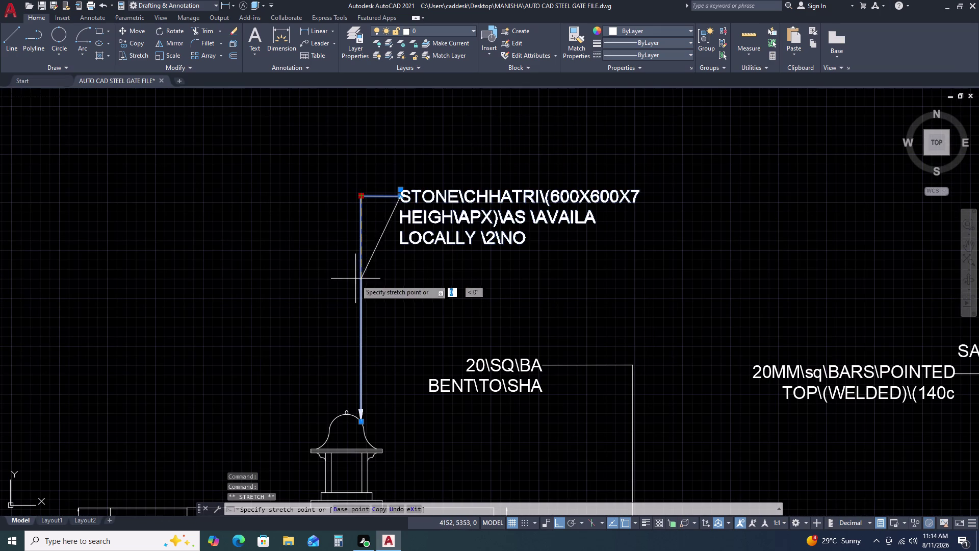
click(355, 284)
click(400, 196)
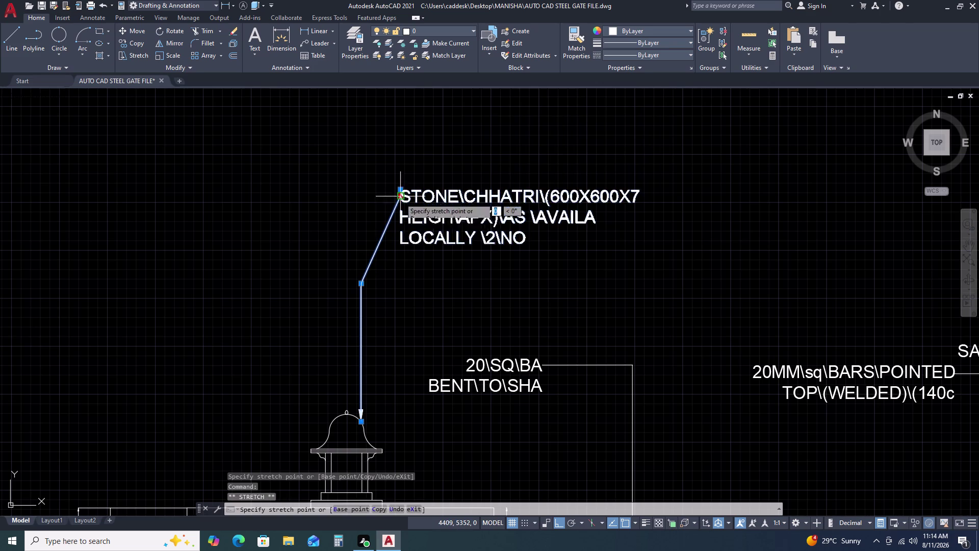
click(428, 281)
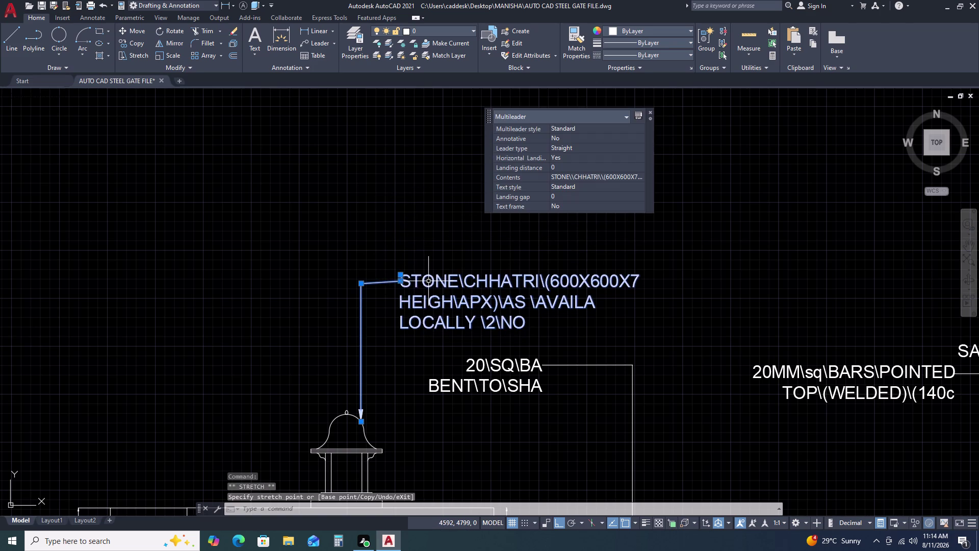
scroll(up, 3)
click(394, 277)
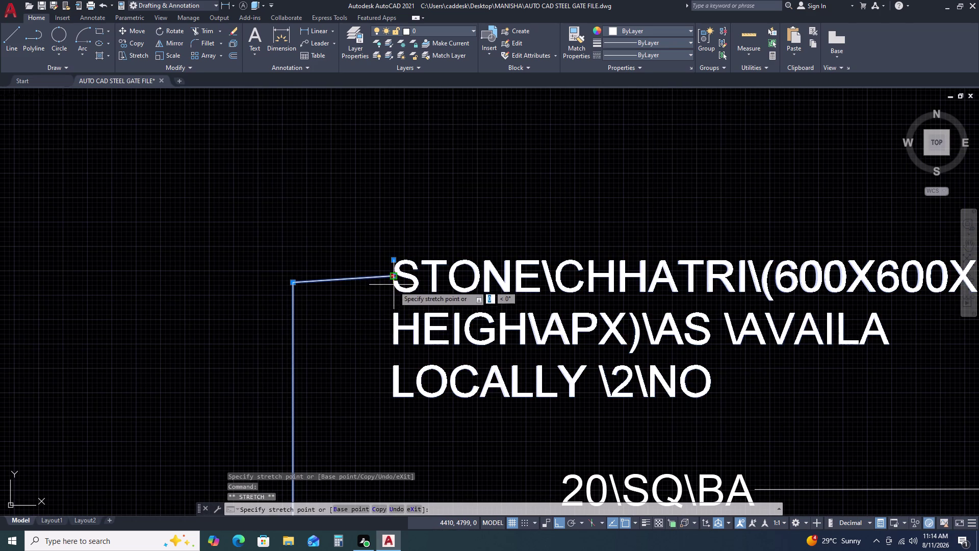
click(394, 294)
click(394, 277)
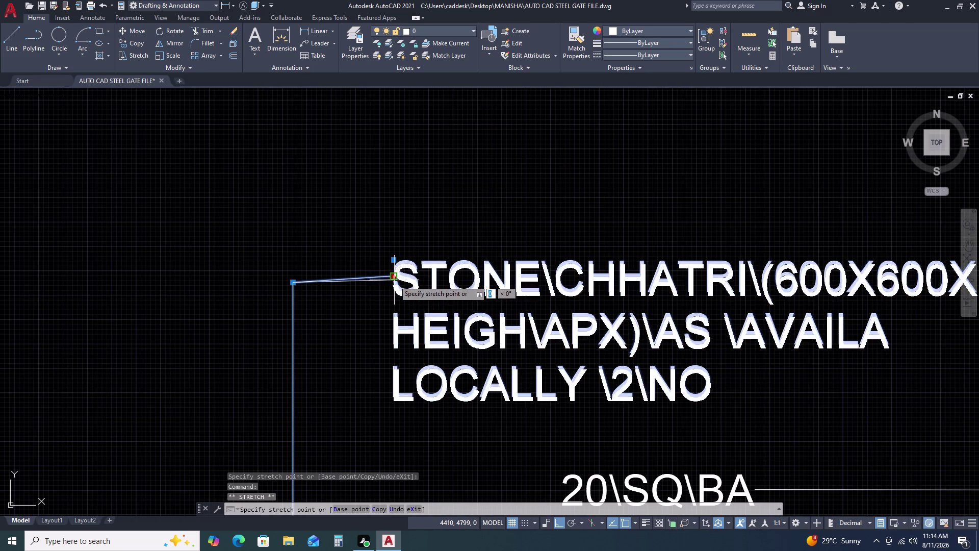
click(395, 284)
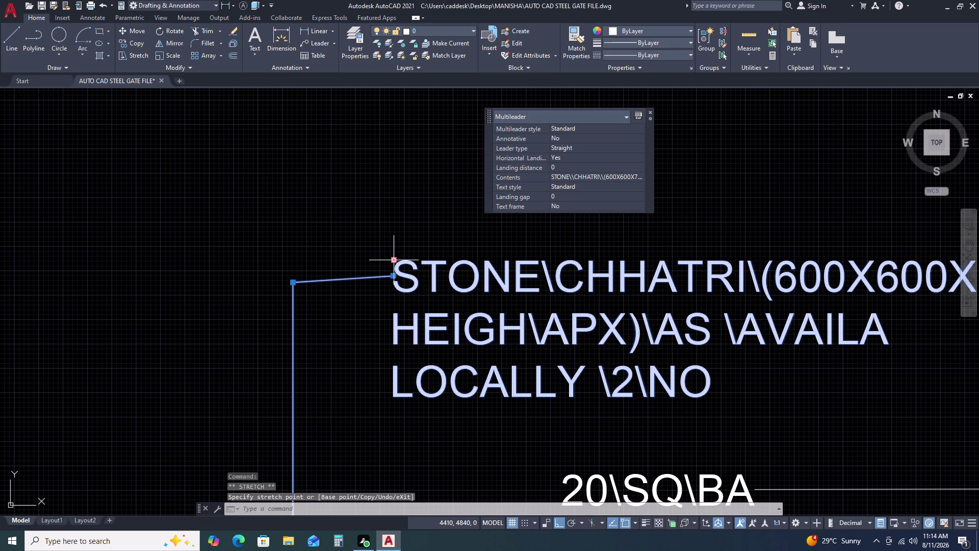
Level the chhatri leader's landing end with the note's first text line.
click(392, 261)
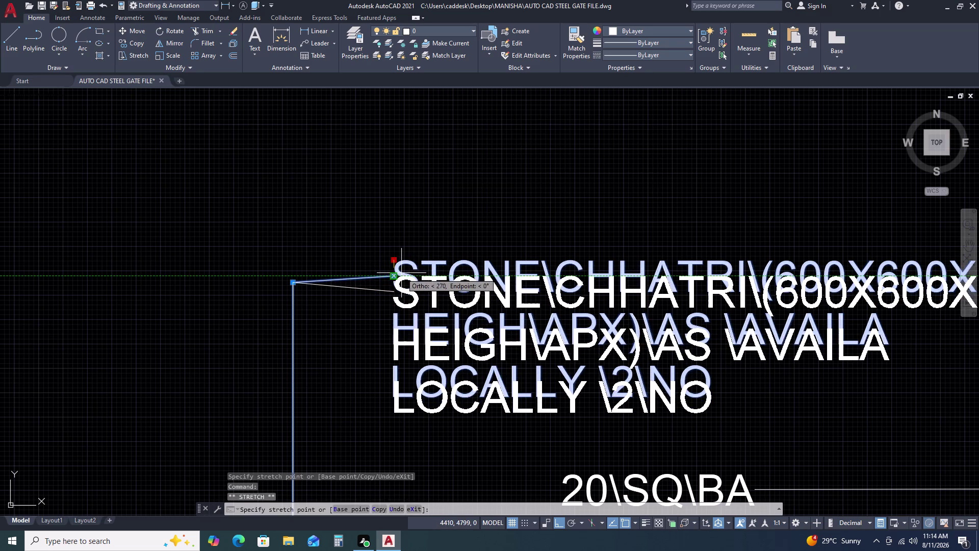
click(402, 273)
click(394, 292)
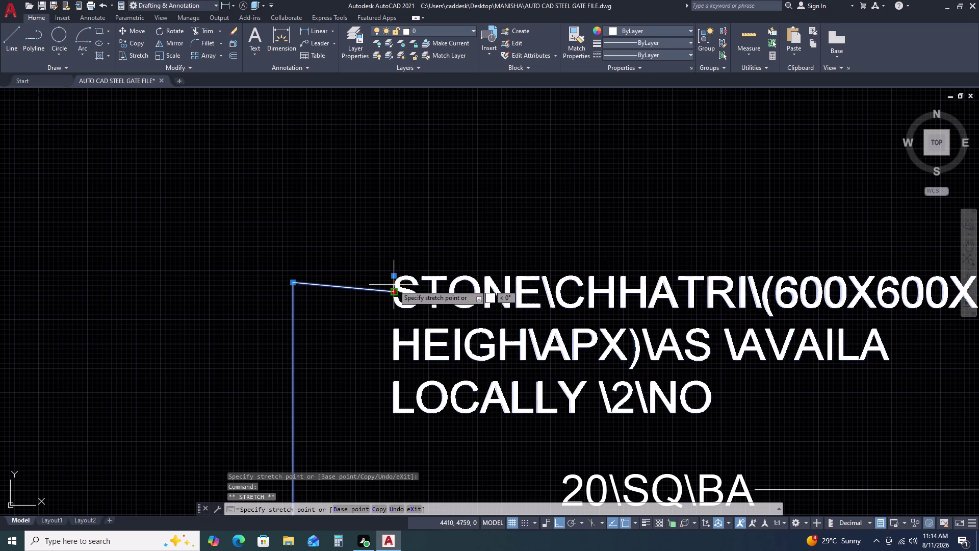
click(394, 284)
click(395, 292)
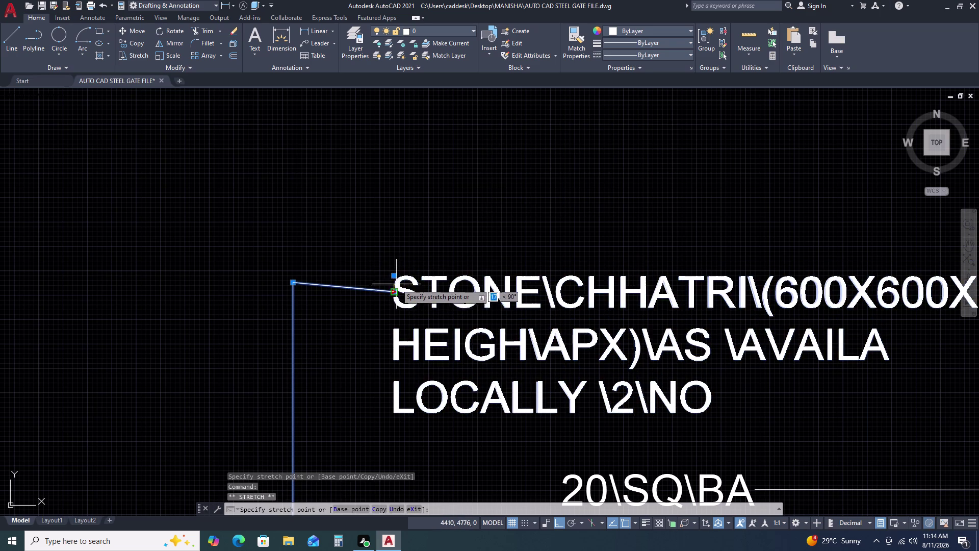
click(397, 281)
click(396, 277)
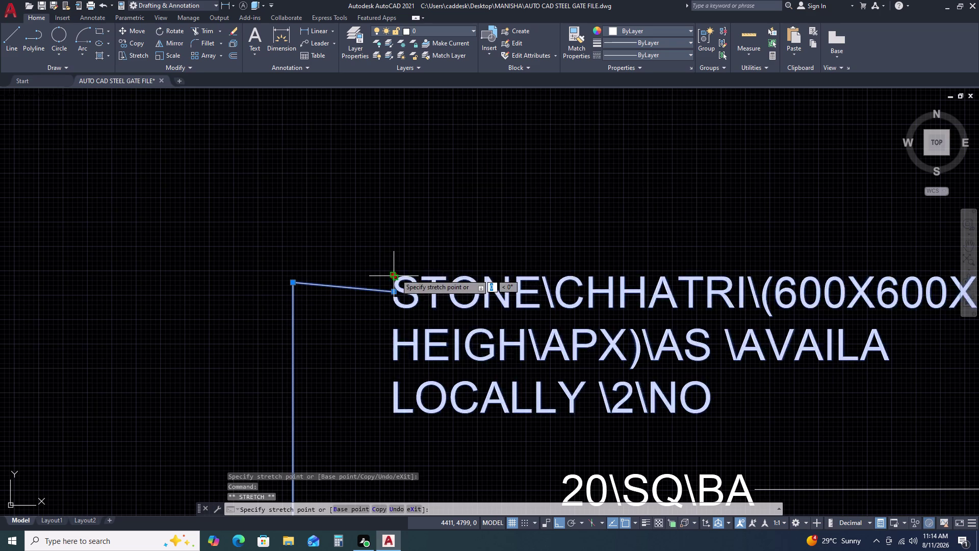
click(398, 268)
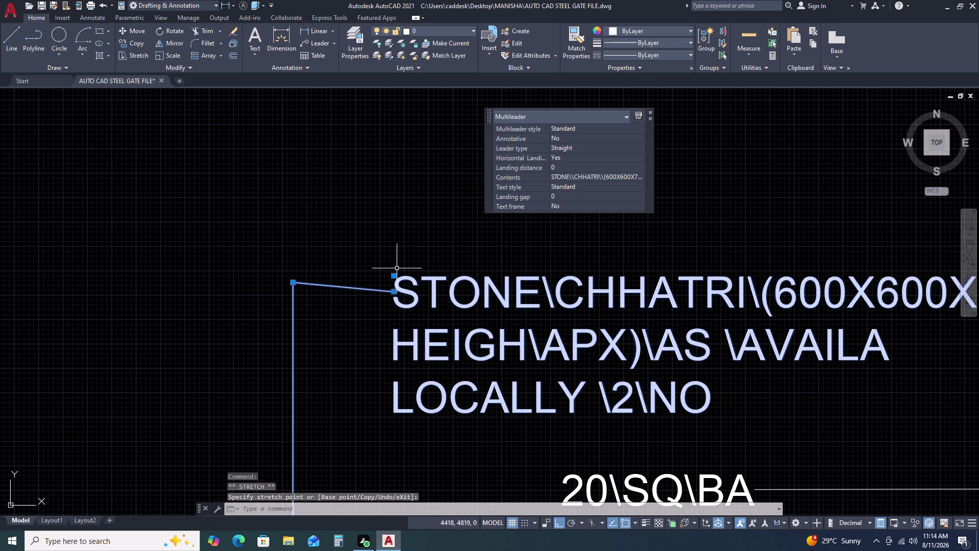
Fine-tune the landing end against the note text, then cancel the edit.
scroll(up, 3)
scroll(up, 3)
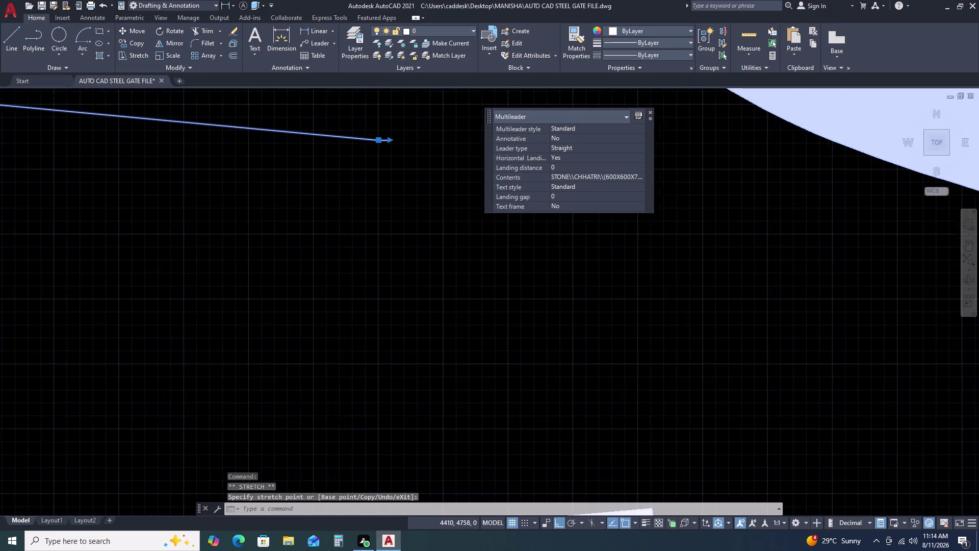
click(373, 135)
scroll(down, 3)
scroll(down, 3)
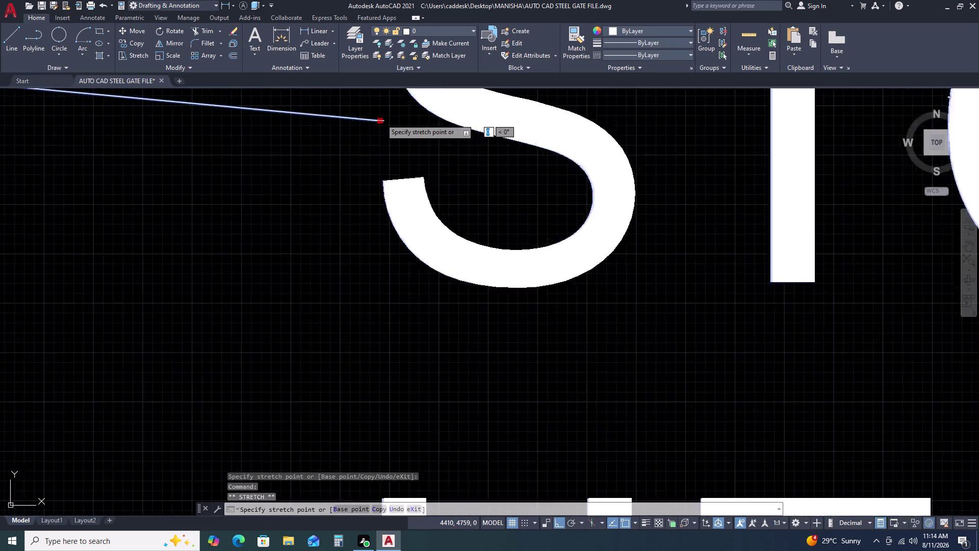
scroll(down, 3)
scroll(down, 3)
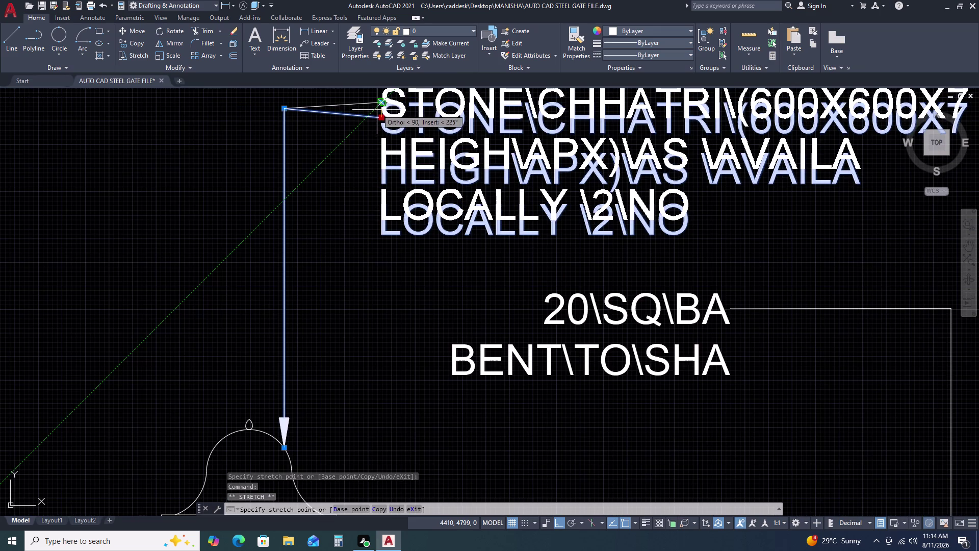
scroll(up, 3)
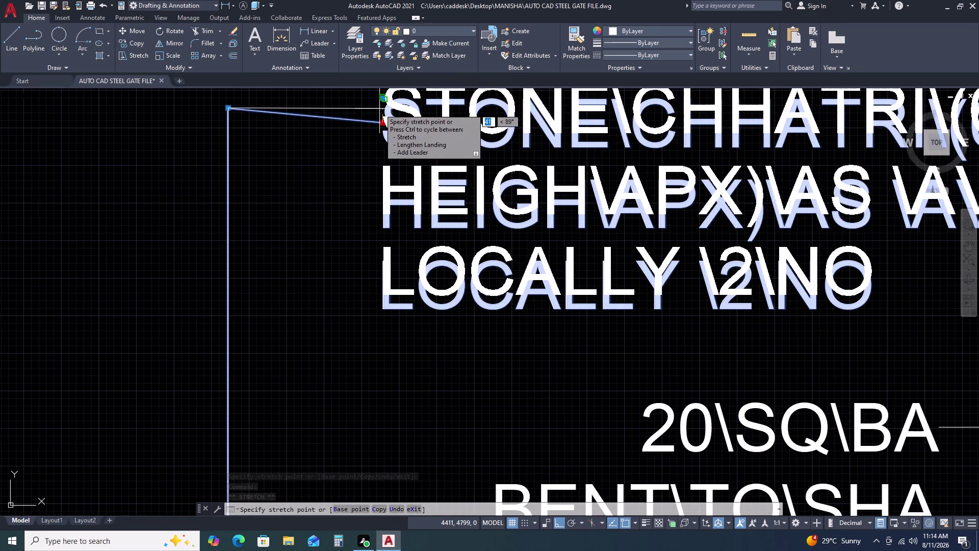
click(379, 109)
scroll(down, 3)
scroll(down, 3)
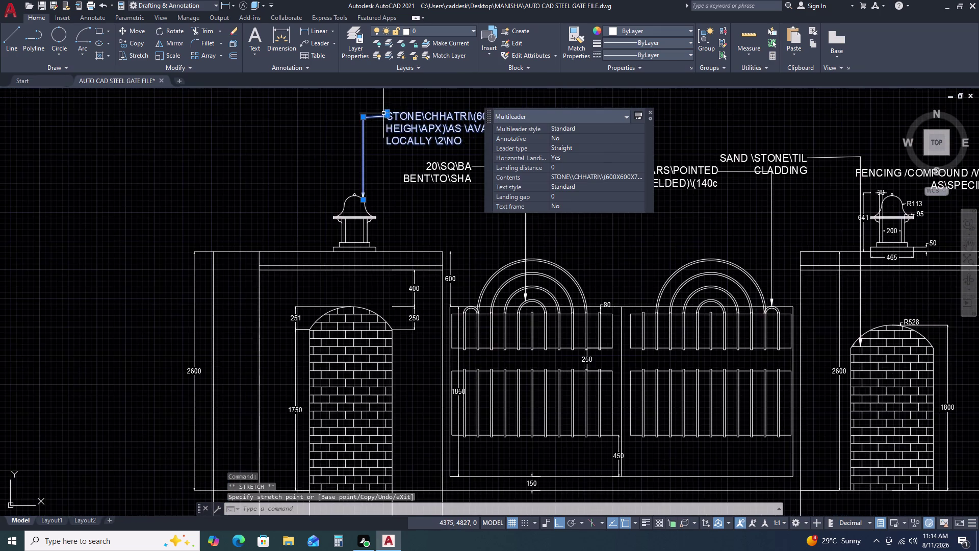
scroll(up, 3)
scroll(up, 3)
click(400, 136)
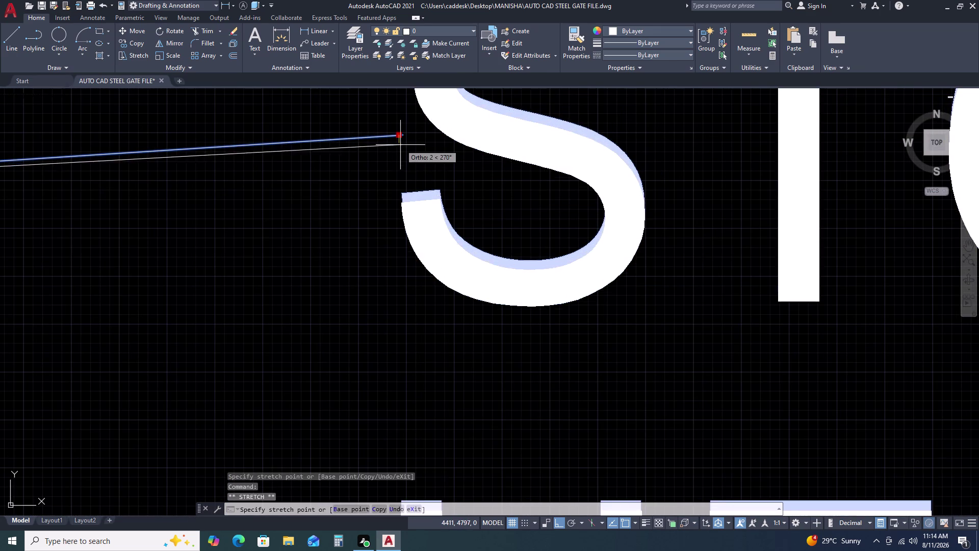
click(398, 164)
scroll(down, 3)
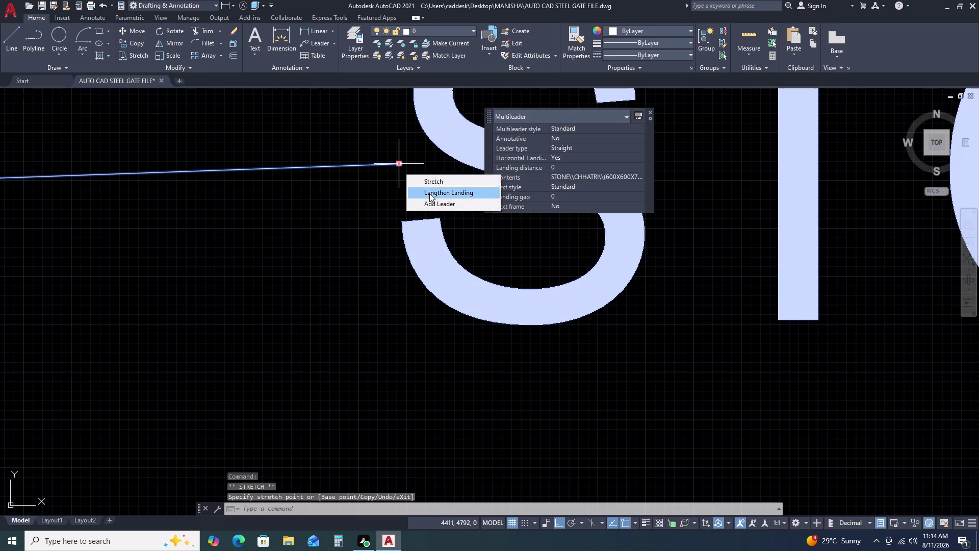
key(Escape)
scroll(down, 3)
key(Escape)
scroll(down, 3)
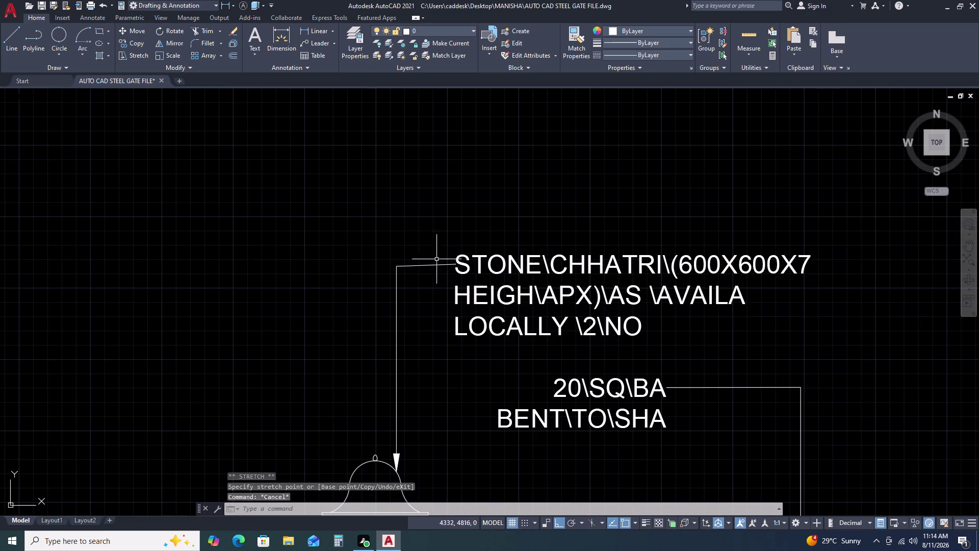
Move the STONE CHHATRI leader's corner point into place.
click(402, 270)
click(393, 267)
scroll(up, 3)
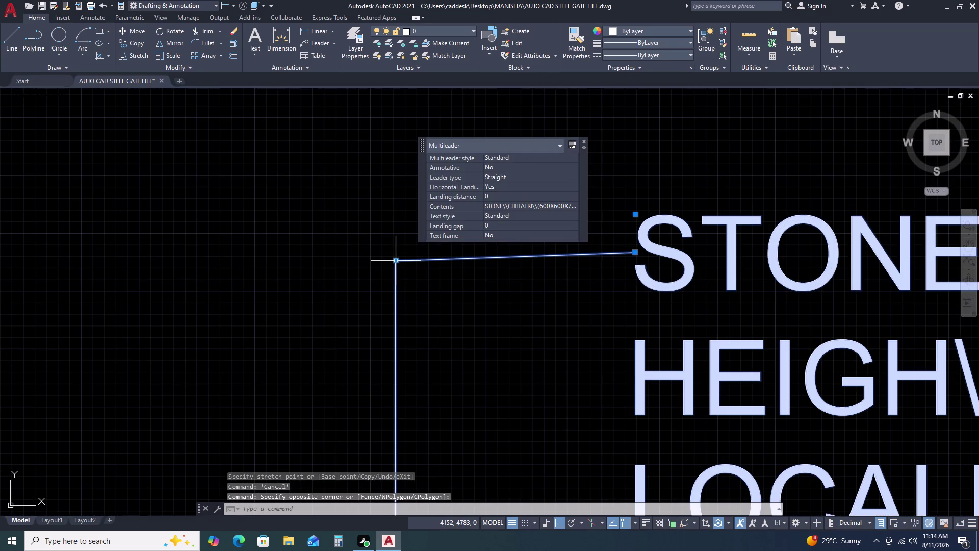
click(396, 259)
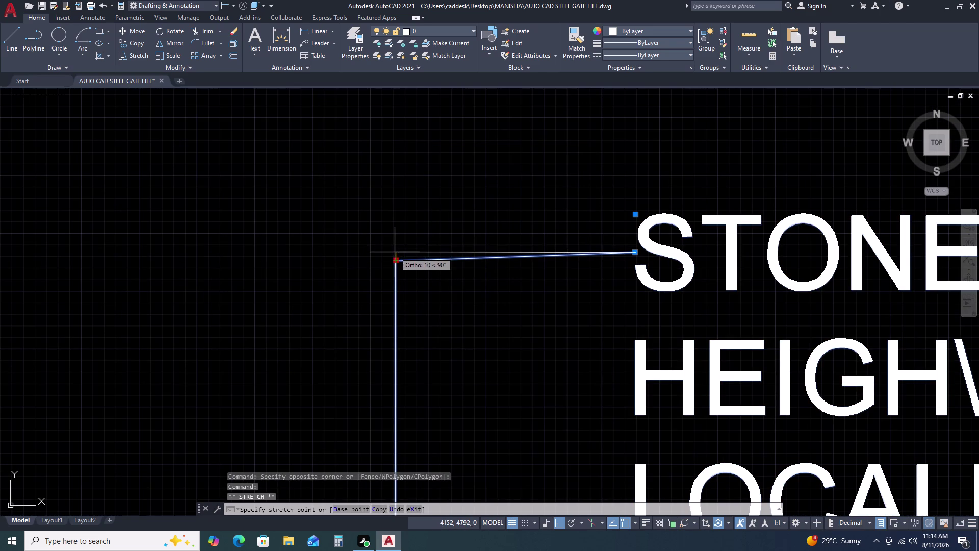
click(395, 252)
key(Escape)
scroll(down, 3)
Lower the 20 SQ BA note so its leader angles up from the text.
middle_drag(688, 364, 506, 290)
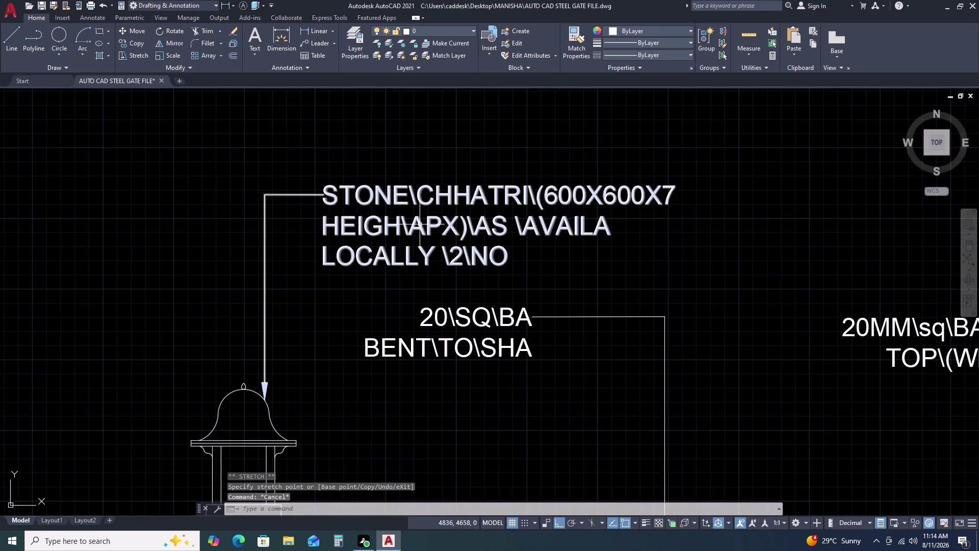
scroll(down, 3)
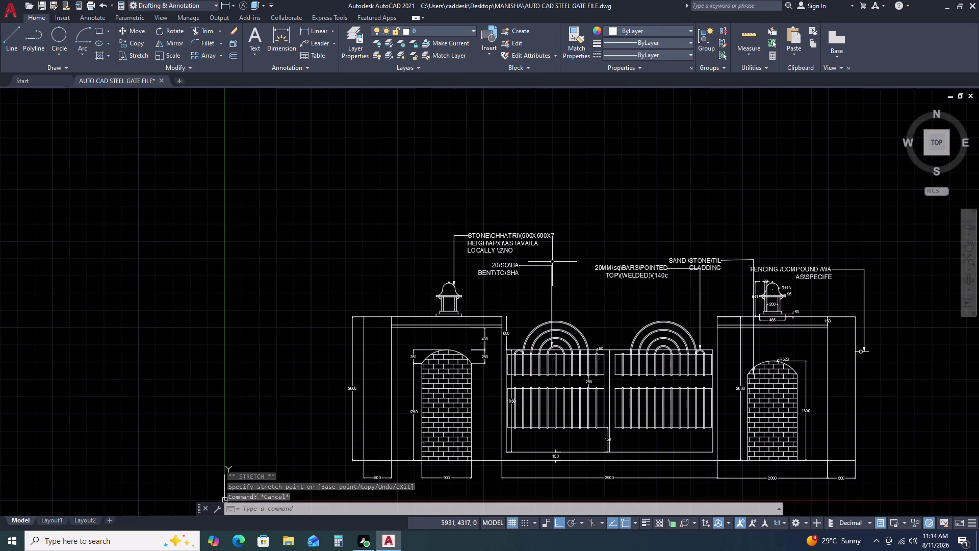
click(553, 262)
click(530, 287)
scroll(up, 3)
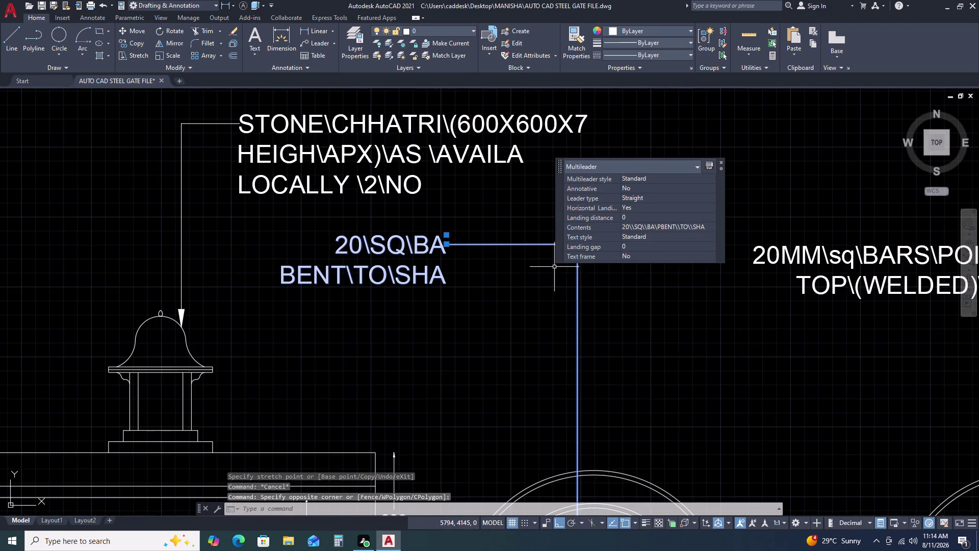
middle_drag(534, 283, 413, 278)
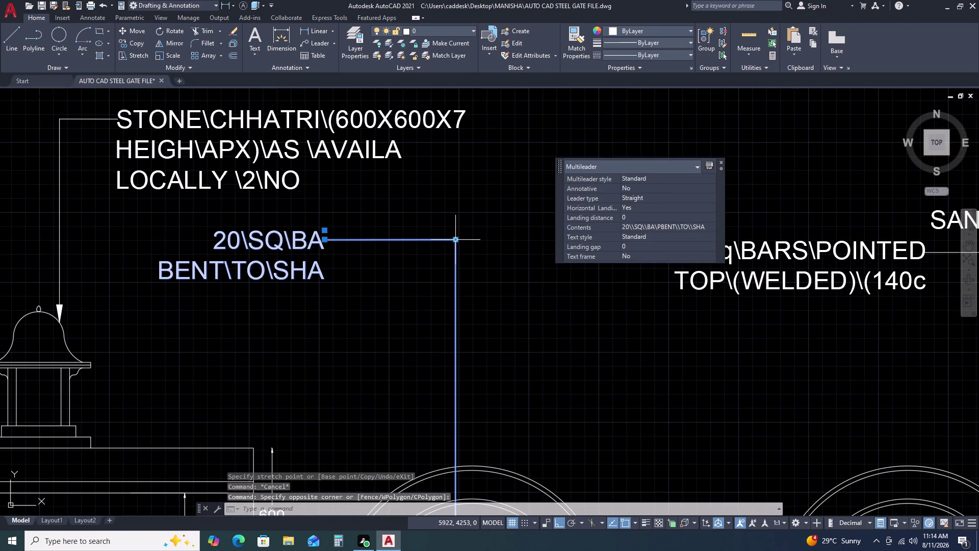
click(457, 239)
click(456, 360)
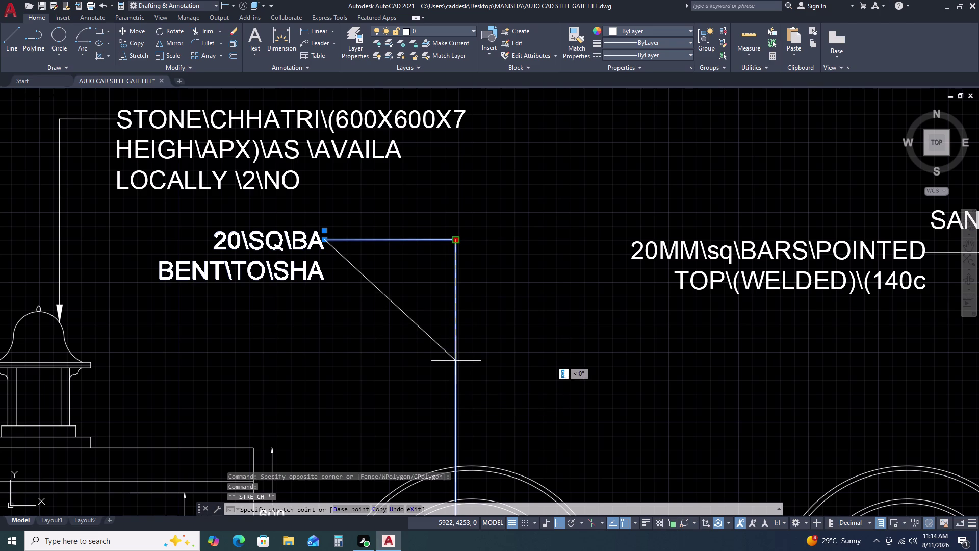
click(323, 229)
click(329, 320)
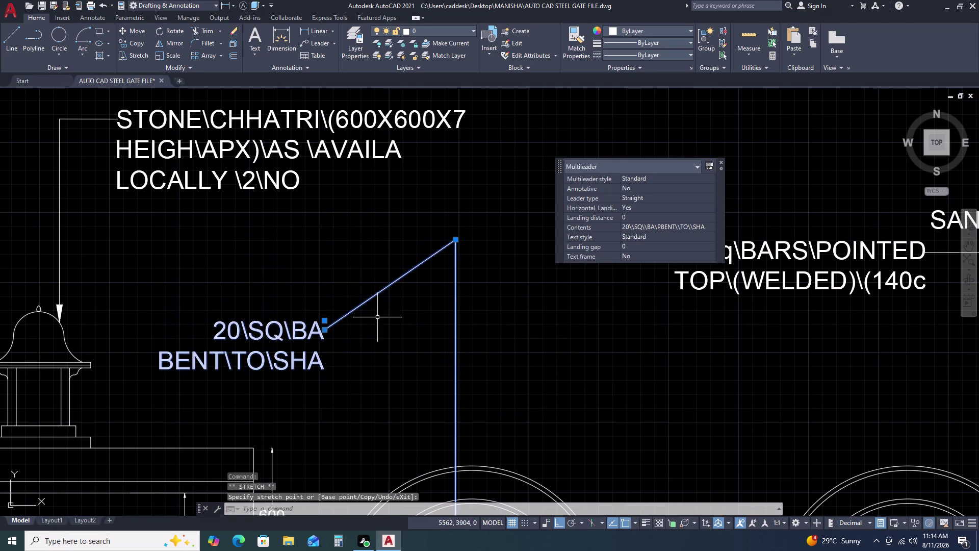
click(456, 239)
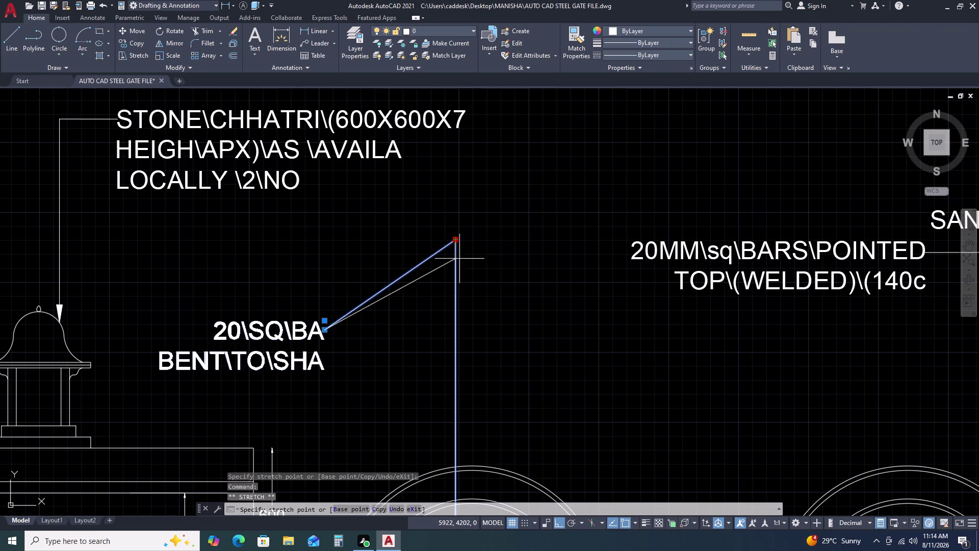
click(455, 331)
key(Escape)
Readjust the 20 SQ BA leader's corner point, keeping it where it is.
click(435, 252)
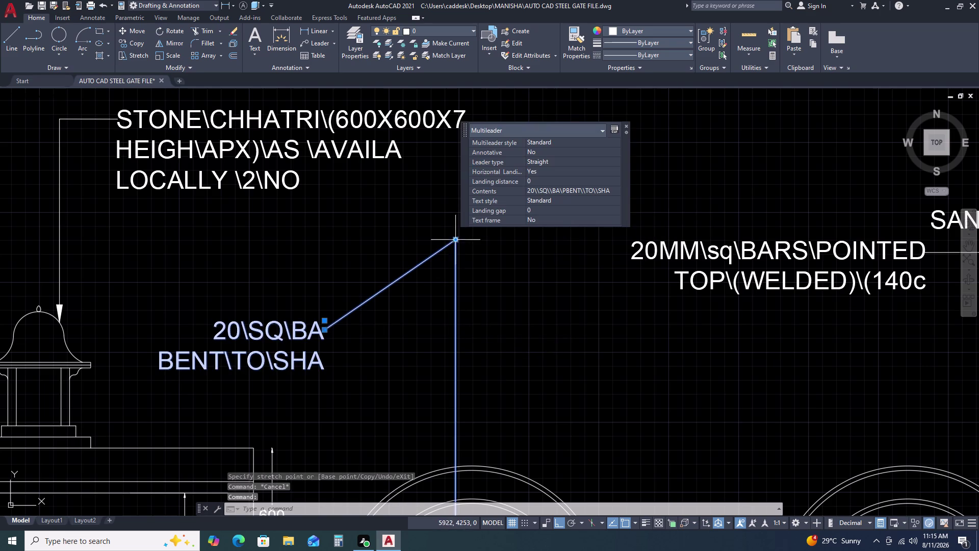
click(456, 239)
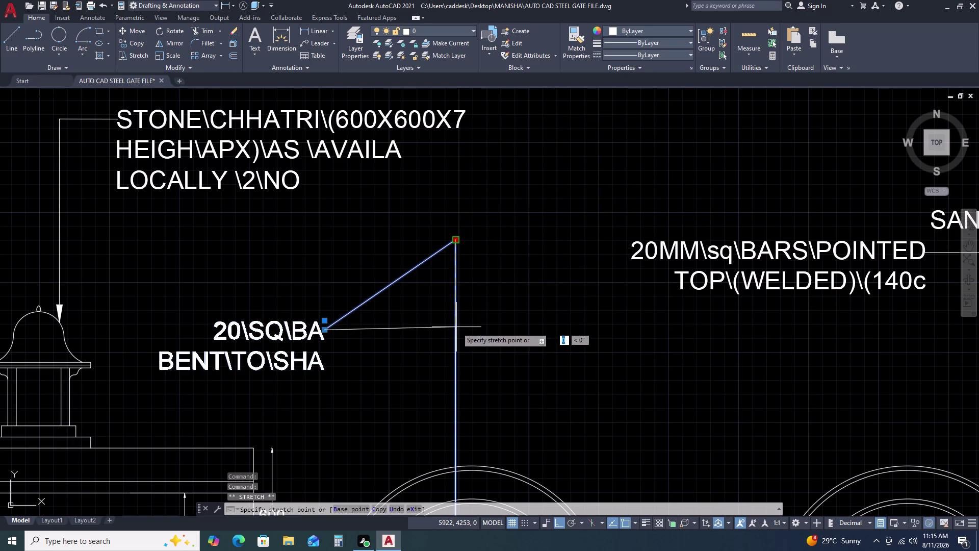
click(457, 327)
click(455, 241)
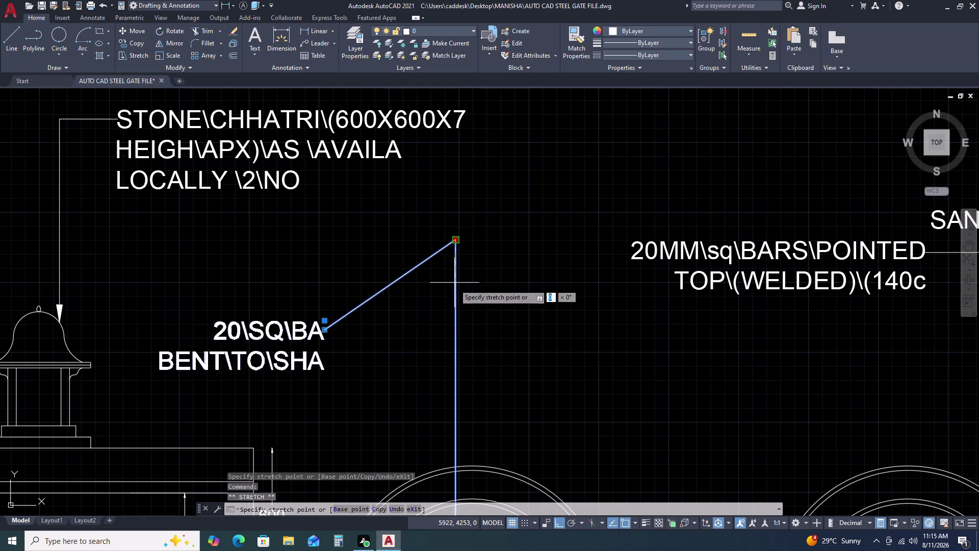
click(455, 324)
key(Escape)
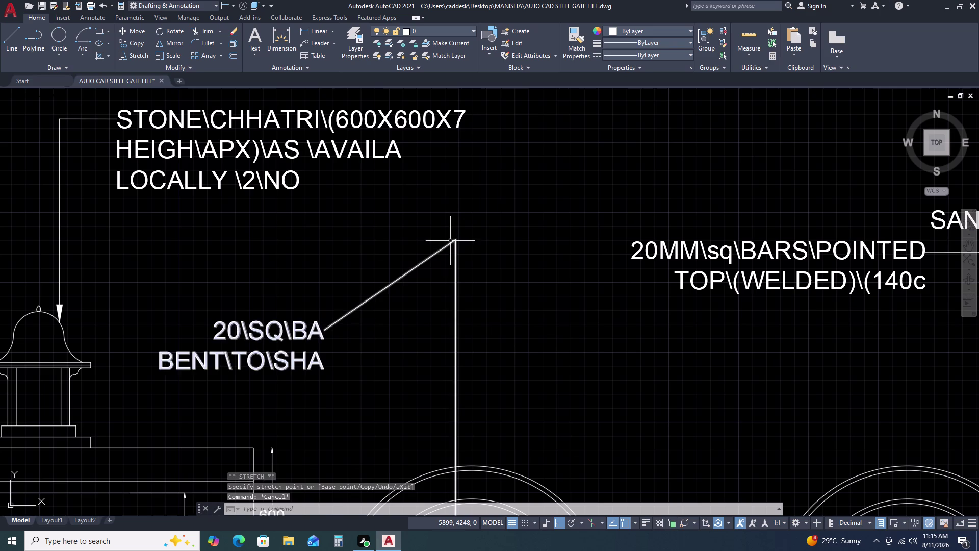
Reposition the bent square bars leader's bend point so it drops to the central arch.
click(450, 241)
click(456, 241)
double_click(453, 330)
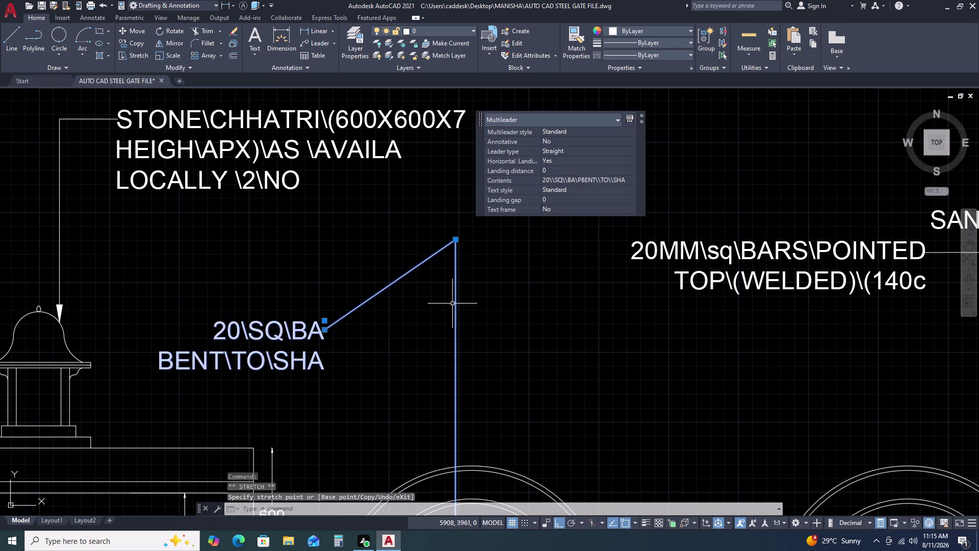
scroll(up, 3)
scroll(down, 3)
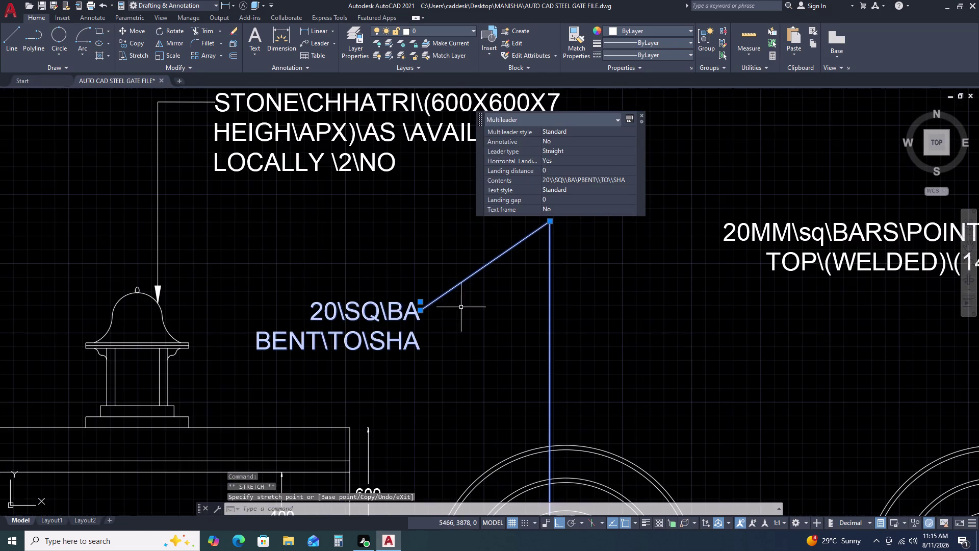
click(548, 223)
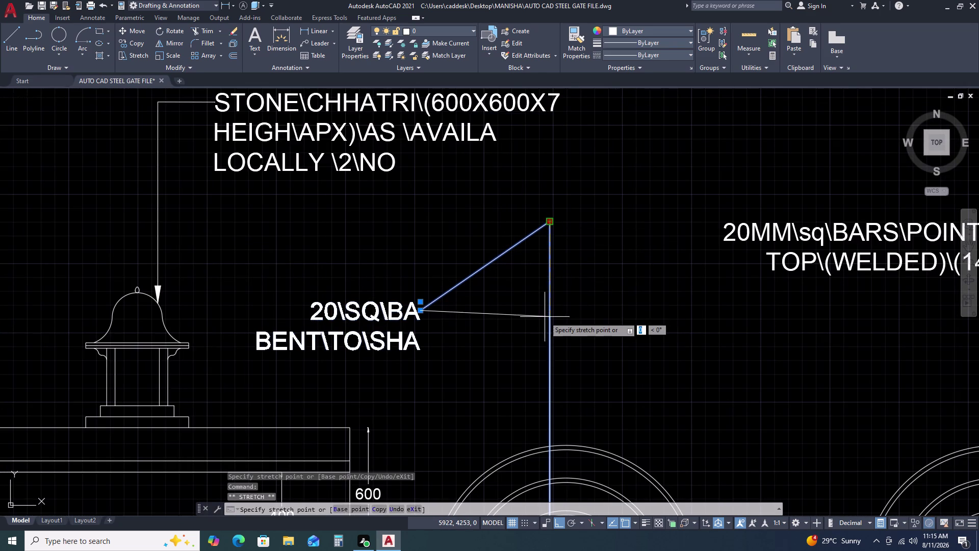
click(552, 316)
key(Escape)
key(Escape)
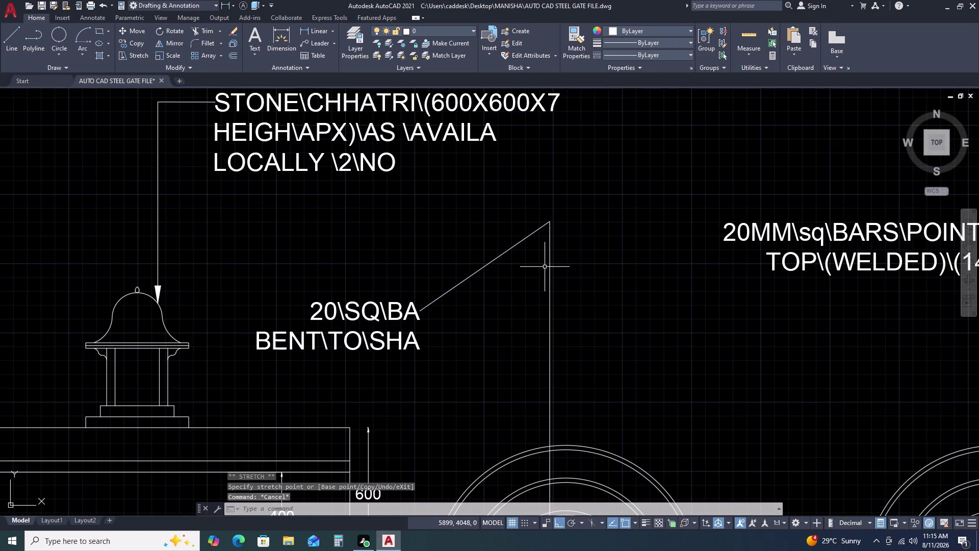
scroll(down, 3)
drag(467, 312, 460, 305)
Pull the bent square bars leader's bend point down below the note.
click(451, 294)
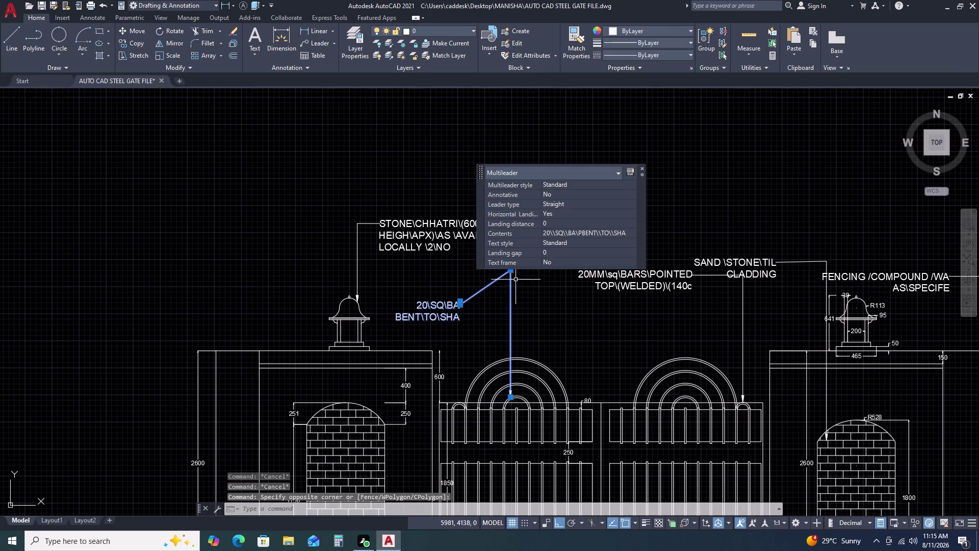
click(510, 271)
click(513, 303)
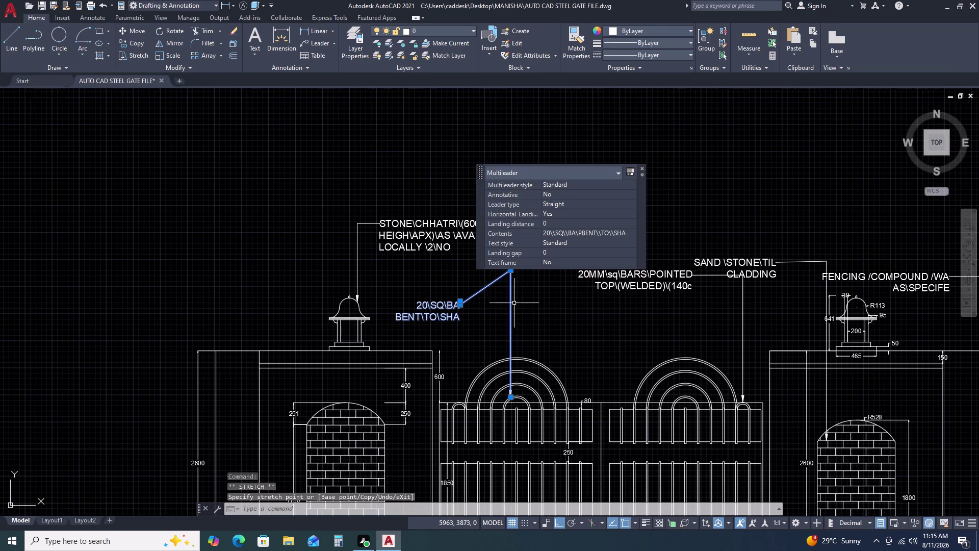
click(510, 269)
click(510, 297)
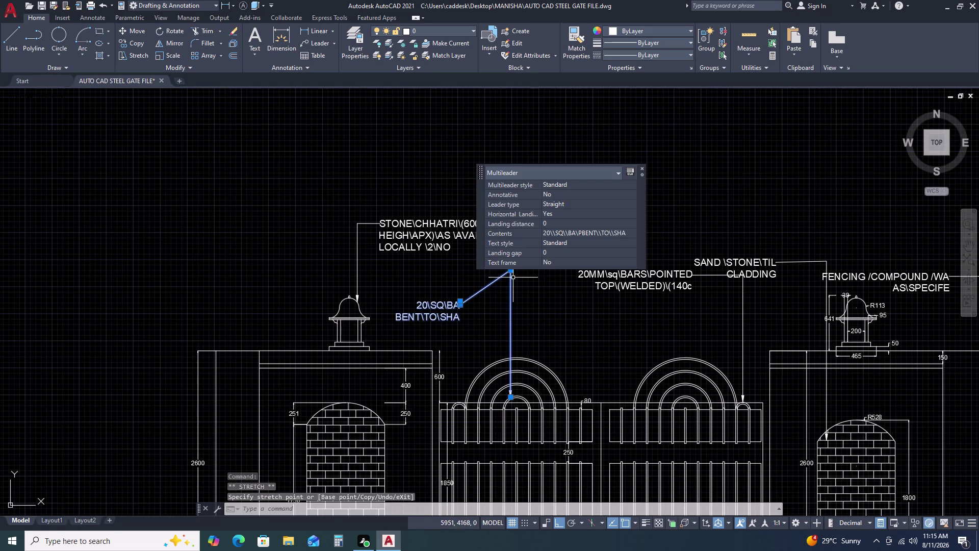
click(512, 270)
click(513, 307)
click(511, 273)
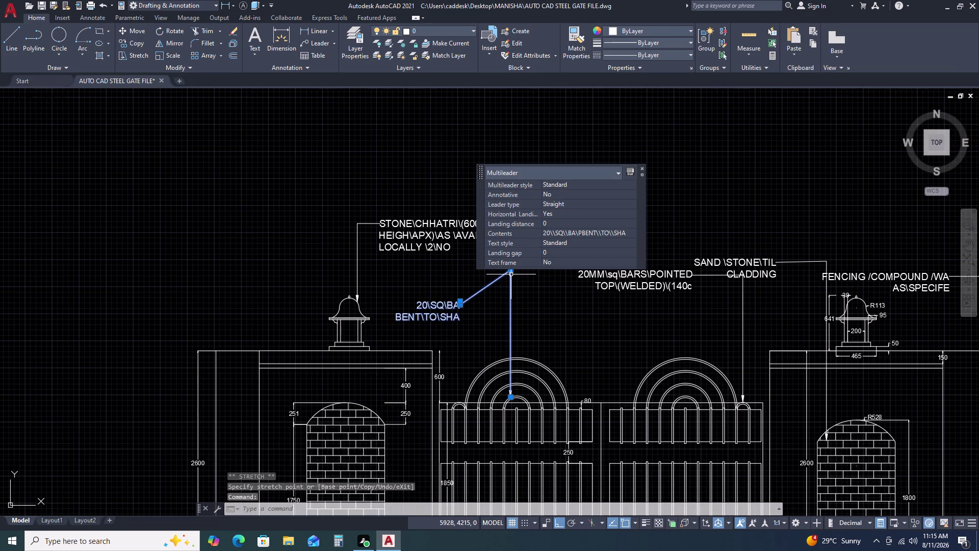
key(Escape)
click(512, 308)
scroll(up, 3)
Move the bent bars note text level with the leader bend.
click(489, 302)
drag(488, 301, 480, 294)
click(460, 279)
click(469, 279)
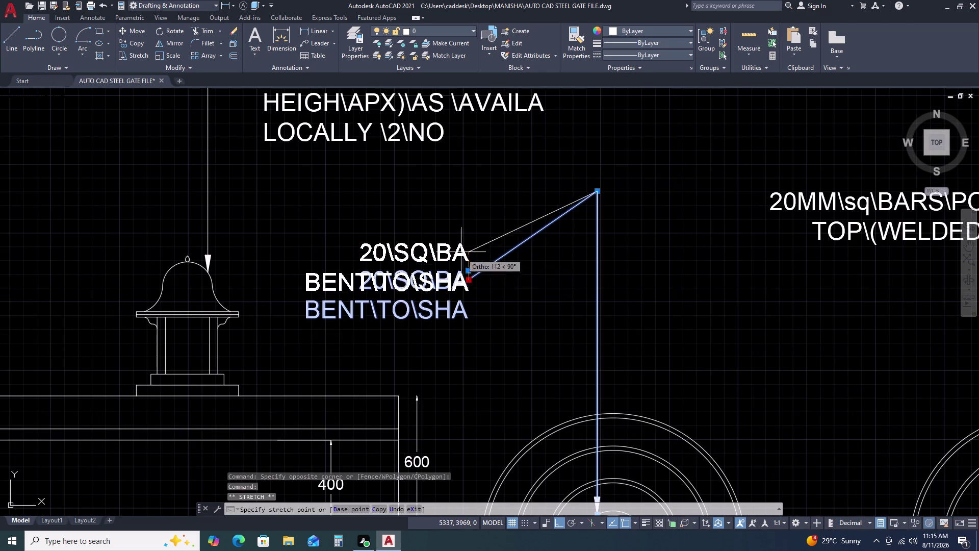
click(455, 194)
scroll(down, 3)
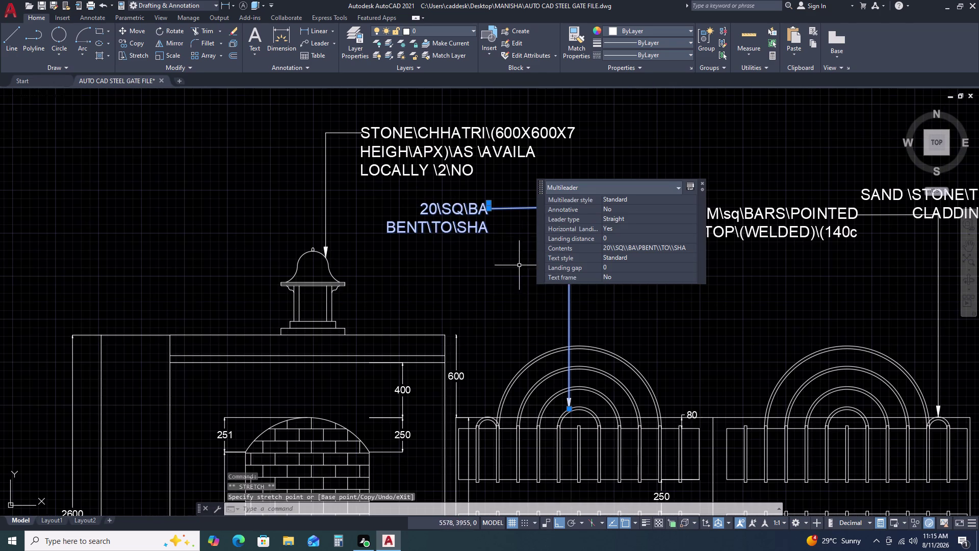
Stretch the leader's arrow tip onto the central arch ring.
click(568, 411)
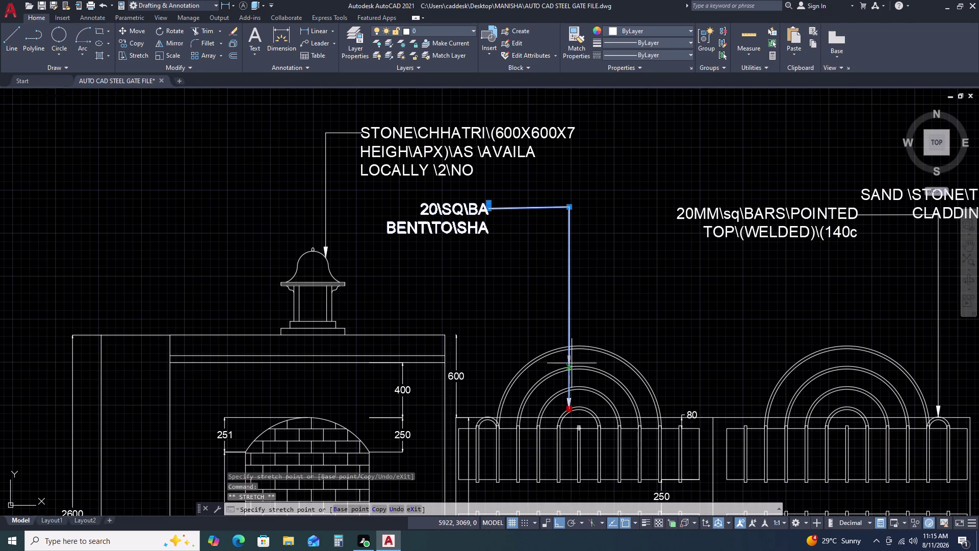
click(570, 324)
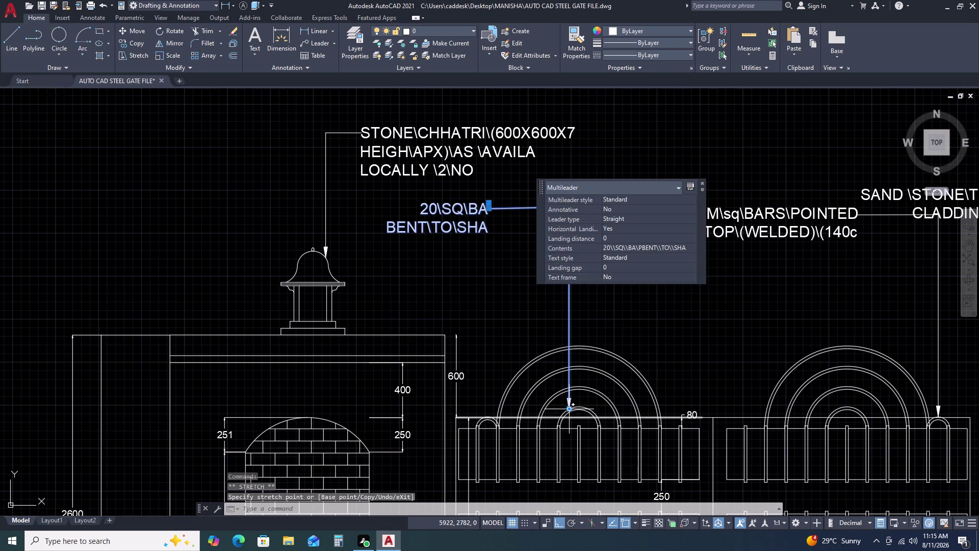
drag(571, 407, 567, 385)
click(571, 308)
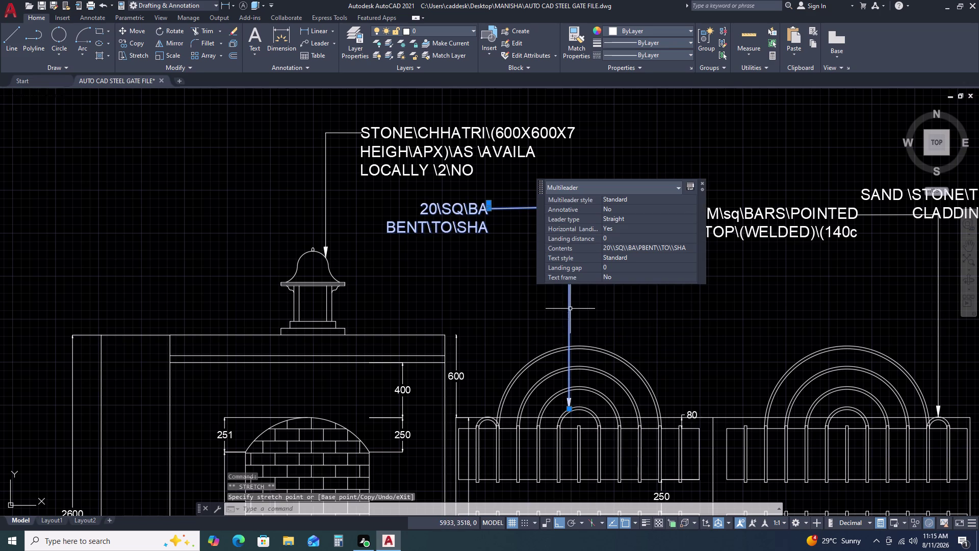
double_click(568, 411)
click(571, 389)
click(571, 384)
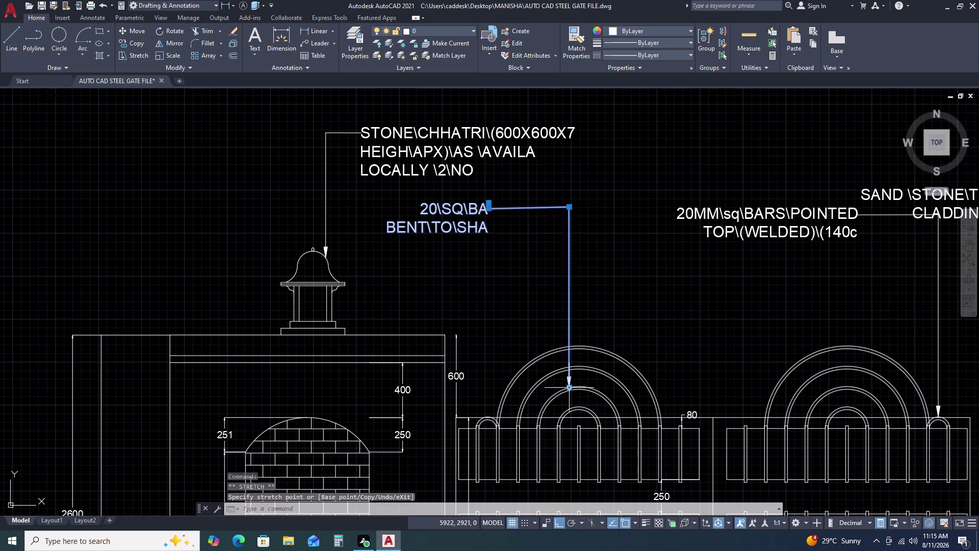
drag(571, 369, 567, 356)
drag(568, 355, 566, 344)
drag(565, 335, 564, 328)
click(563, 328)
key(Escape)
key(Escape)
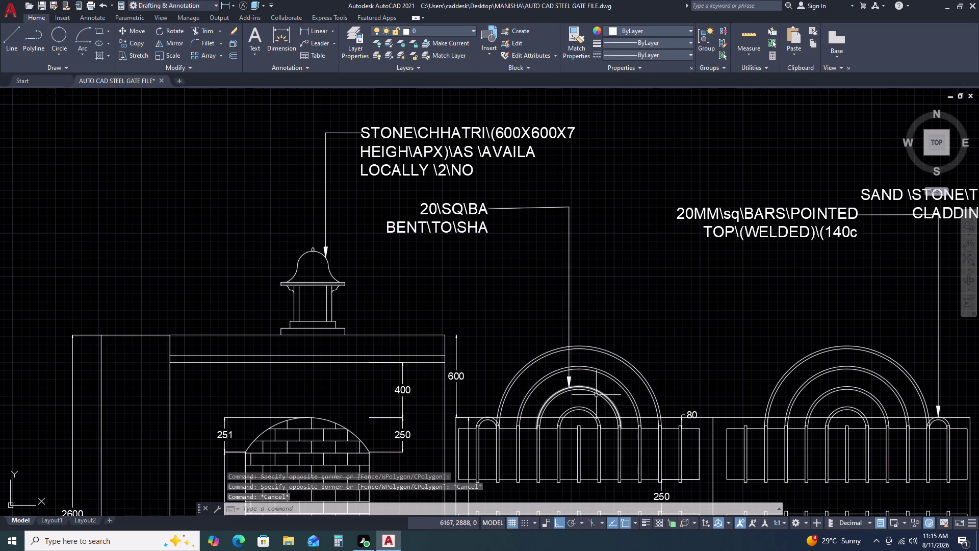
scroll(up, 3)
Reset the arrow tip on the arch and stretch the upper leader grip downward.
click(568, 385)
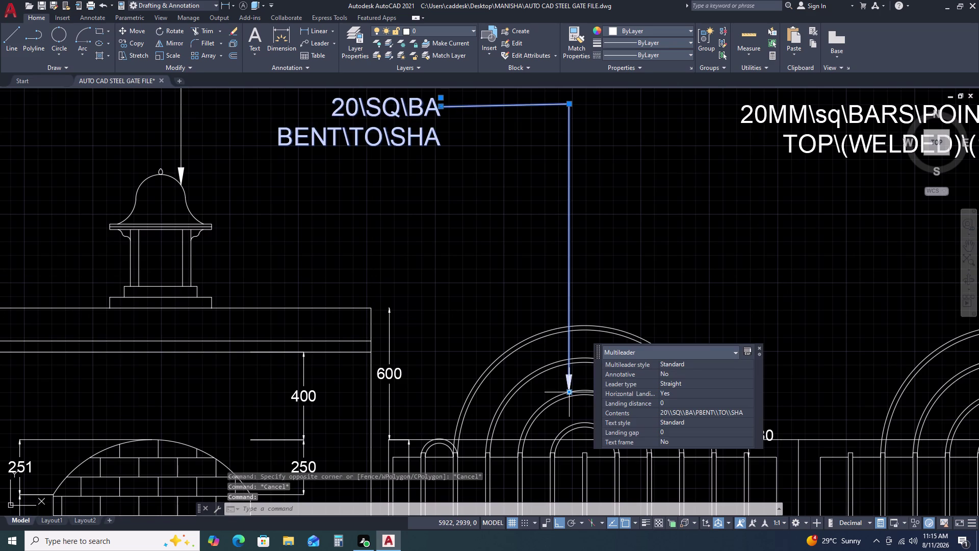
click(571, 388)
drag(570, 366, 570, 351)
click(571, 350)
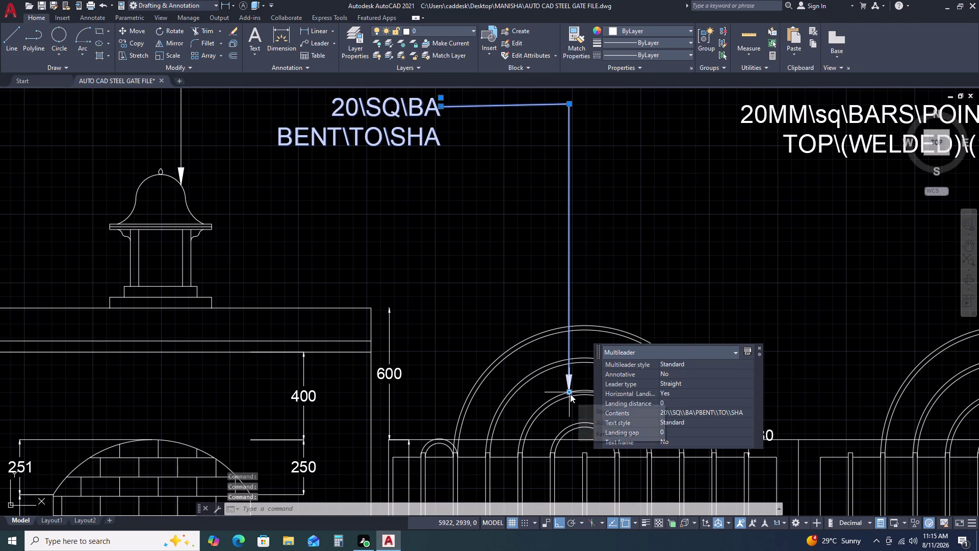
click(570, 393)
drag(570, 394, 566, 304)
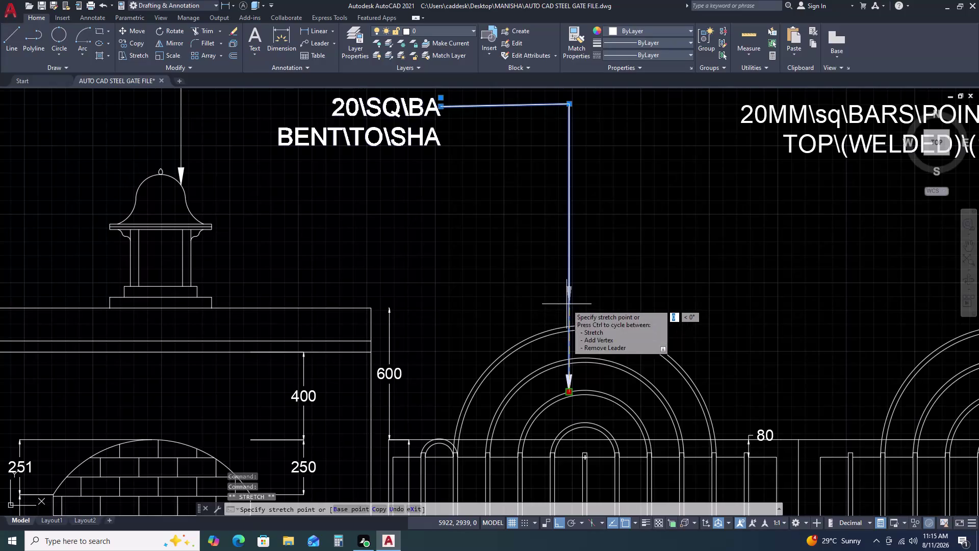
drag(567, 304, 567, 304)
click(569, 302)
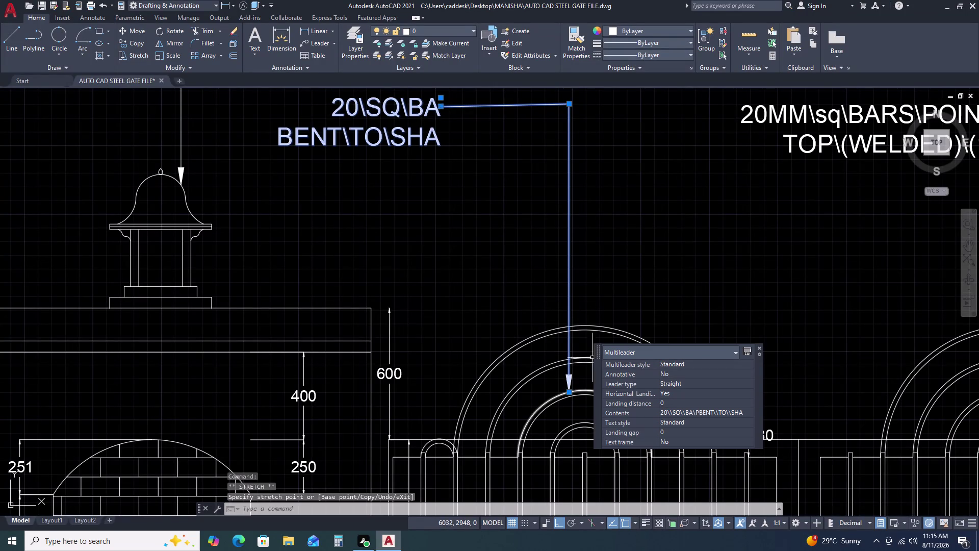
double_click(570, 102)
drag(569, 103, 569, 149)
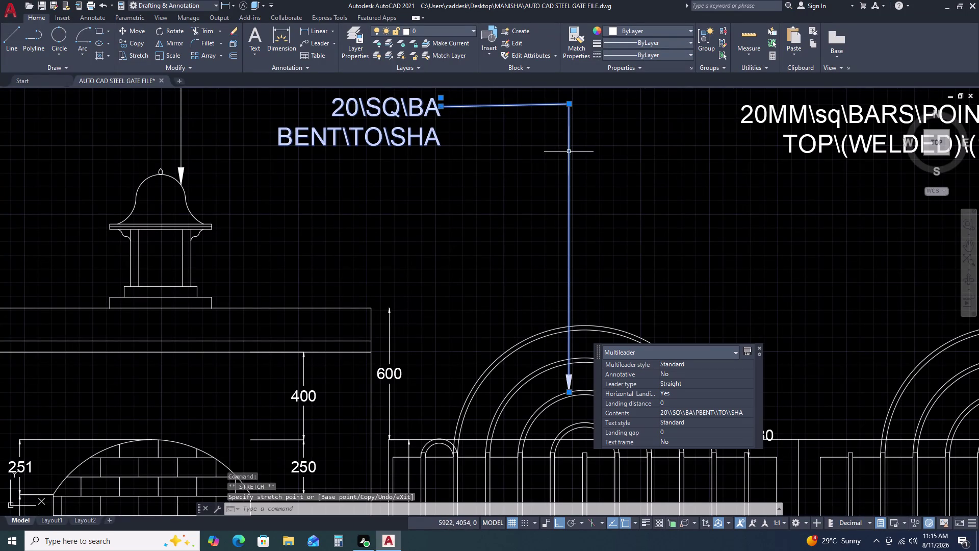
drag(569, 149, 566, 186)
click(565, 186)
key(Escape)
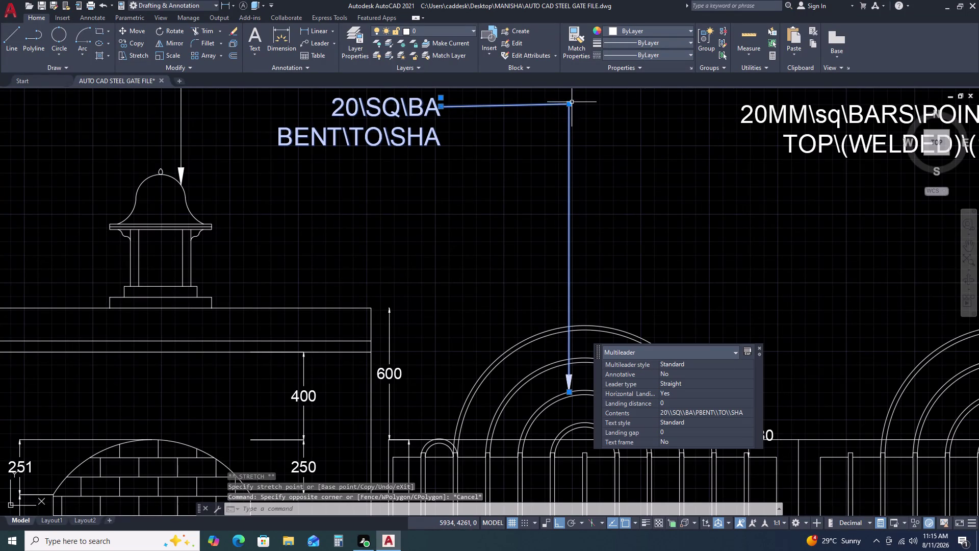
Align the leader bend point with the text's landing line, then reselect the note.
double_click(571, 100)
click(569, 105)
key(Escape)
drag(570, 105, 570, 106)
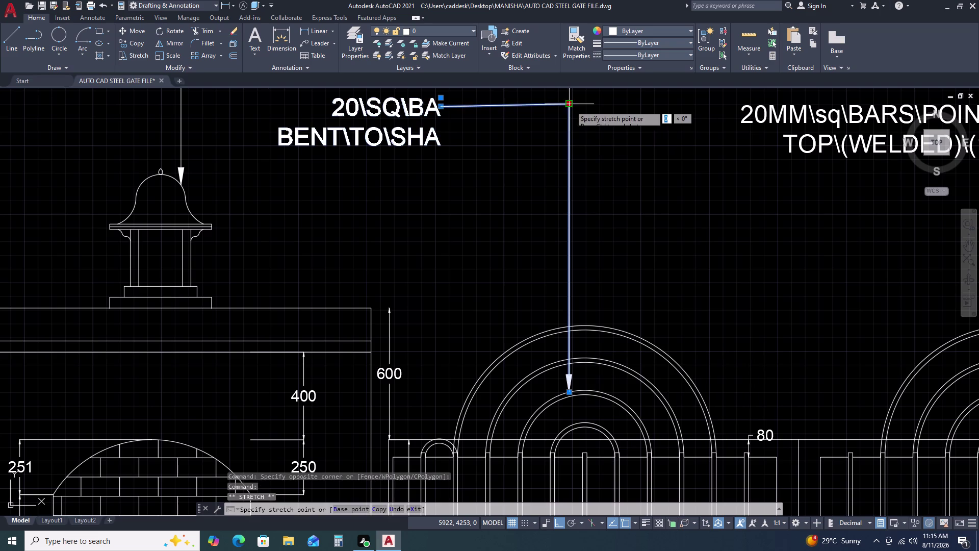
drag(570, 106, 570, 110)
click(569, 160)
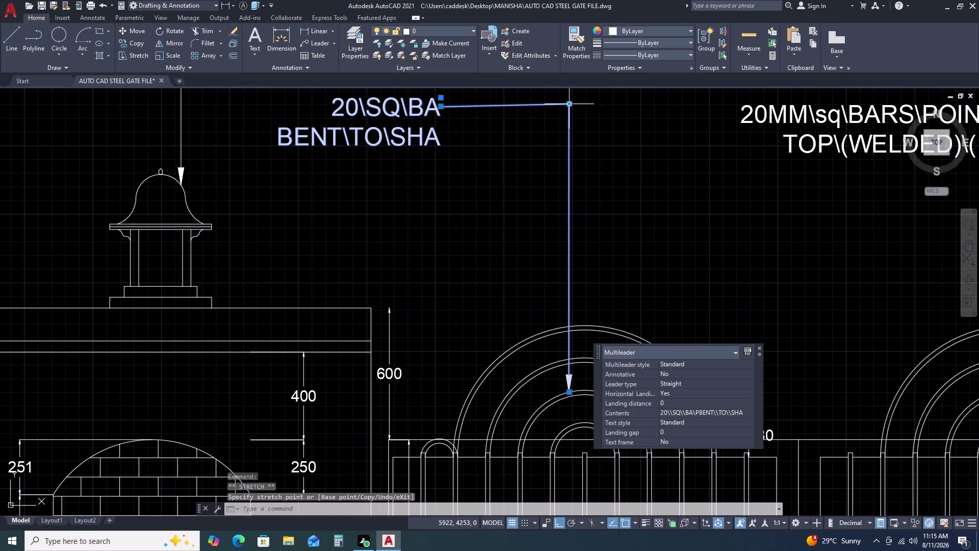
drag(569, 106, 572, 102)
key(Escape)
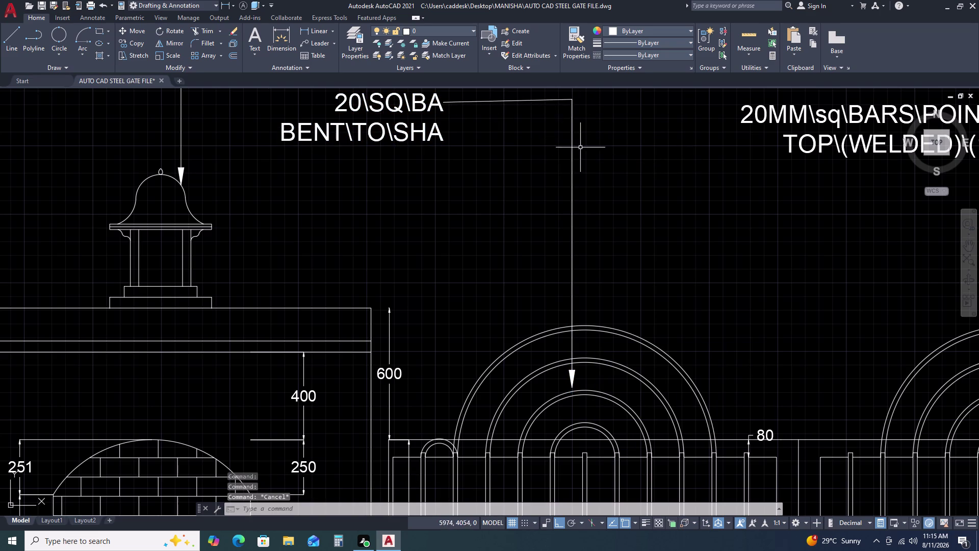
scroll(down, 3)
drag(593, 167, 568, 163)
click(536, 152)
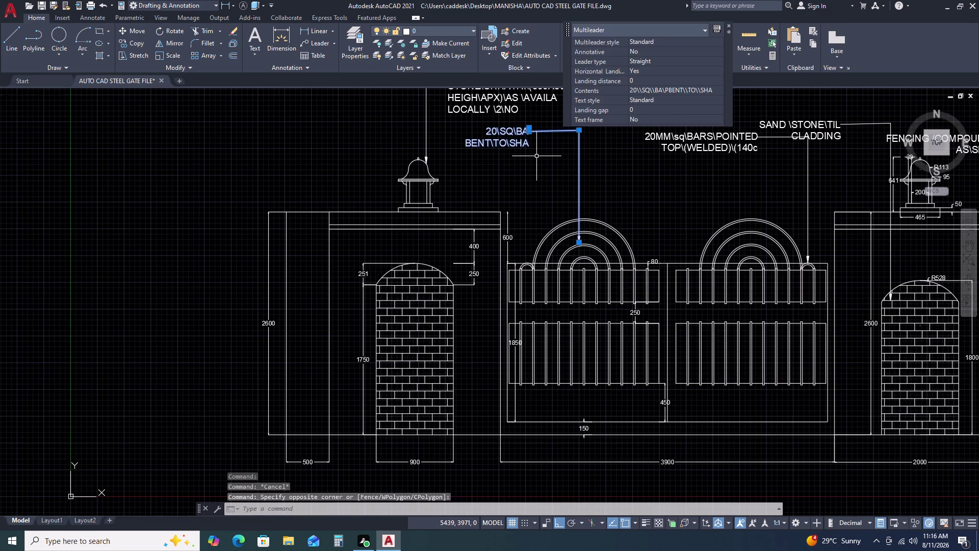
key(m)
key(space)
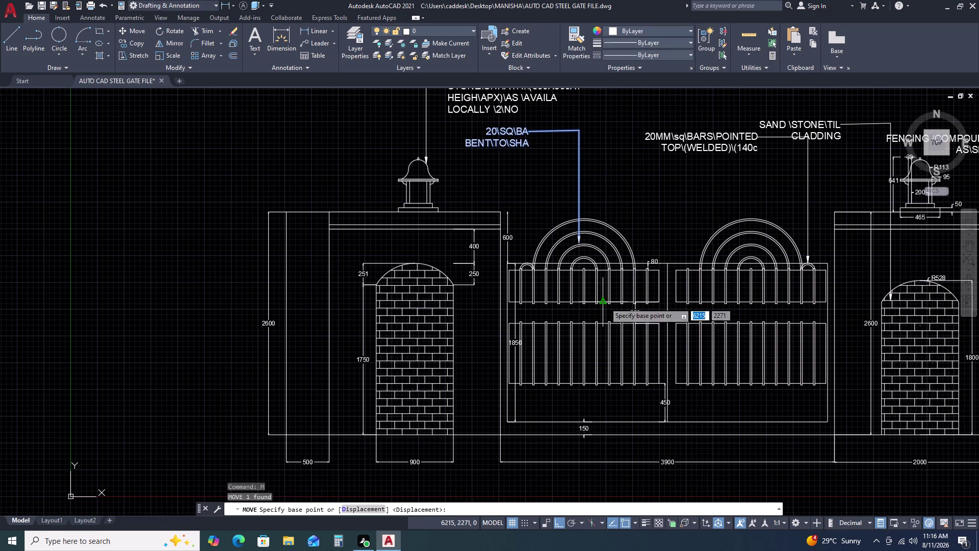
click(578, 242)
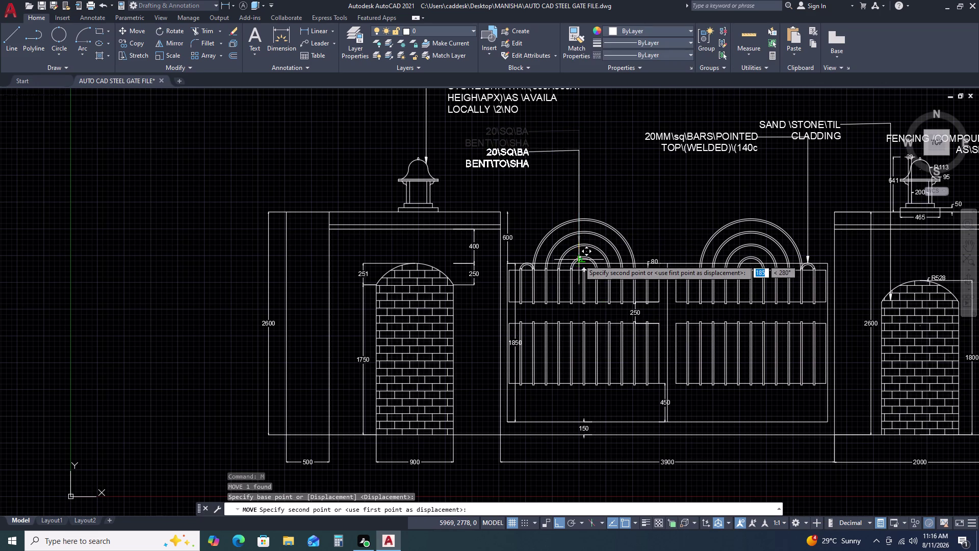
click(579, 258)
key(Escape)
scroll(up, 3)
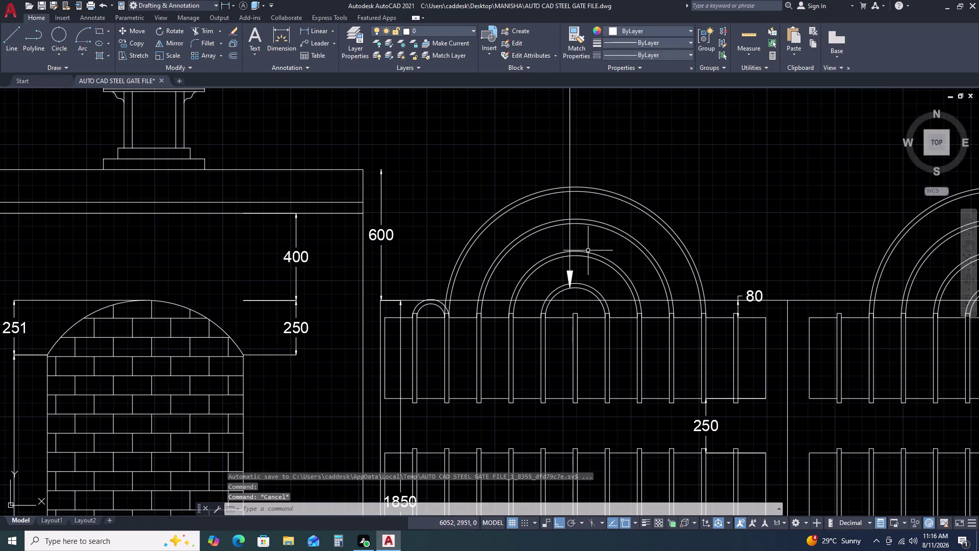
click(589, 251)
click(563, 234)
key(m)
key(space)
scroll(up, 3)
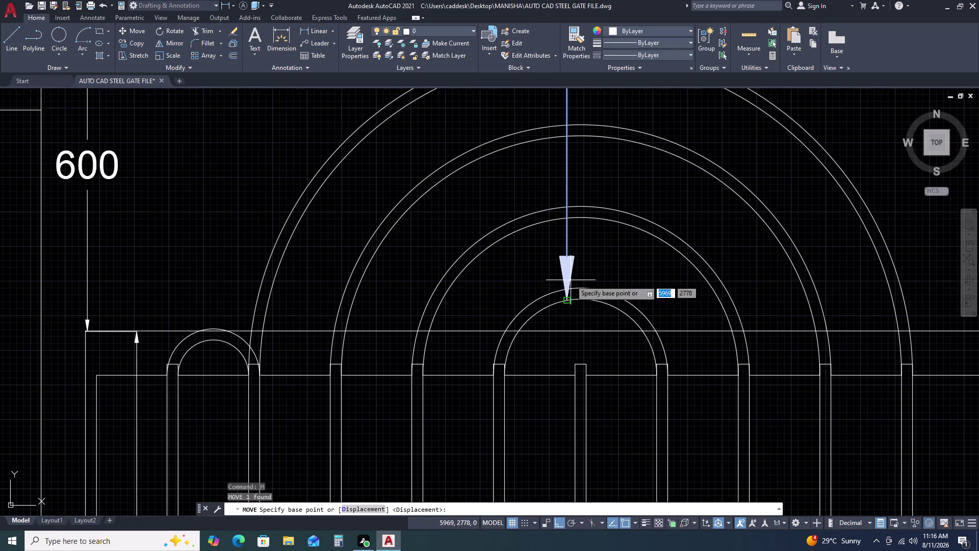
click(570, 301)
click(542, 294)
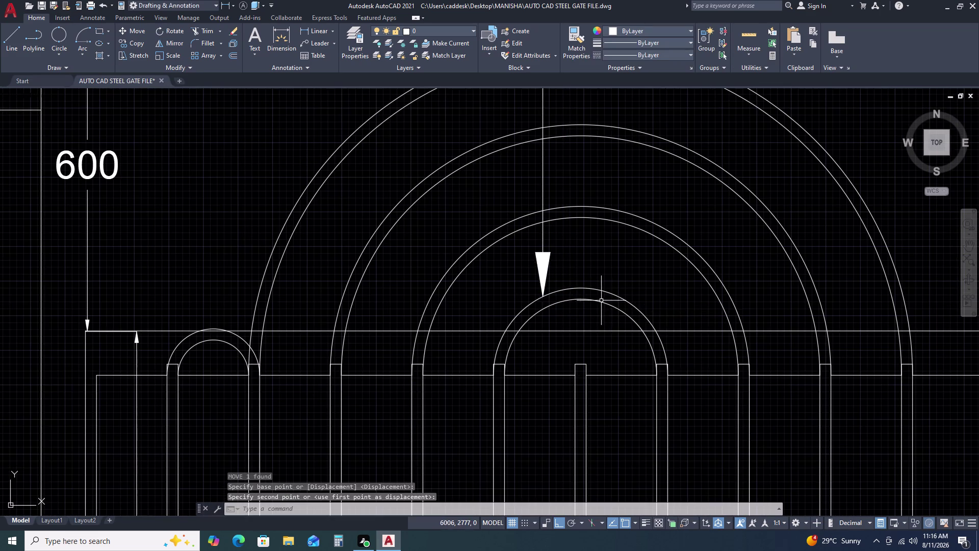
key(Escape)
scroll(down, 3)
scroll(up, 3)
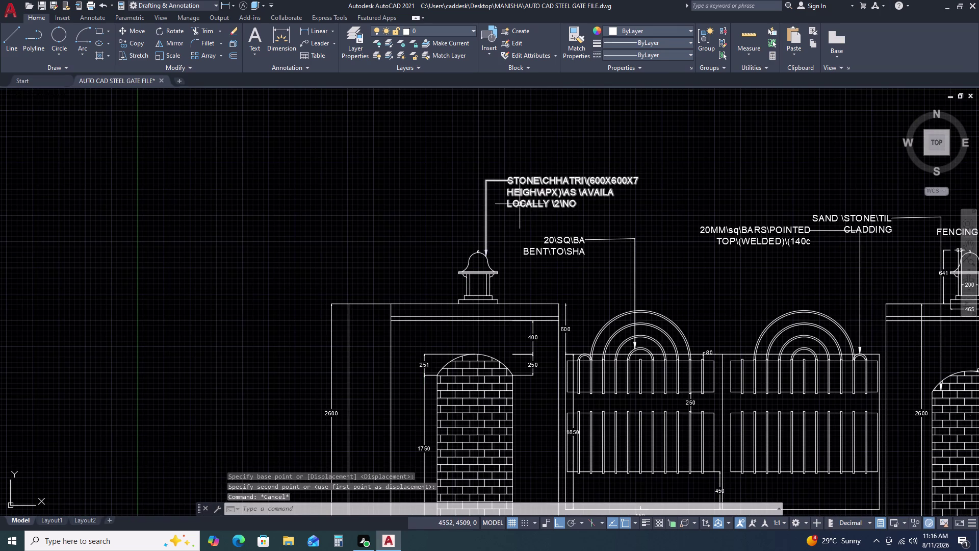
drag(508, 189, 506, 182)
click(502, 171)
Lower the stone chhatri leader's elbow and landing points.
key(Escape)
scroll(up, 3)
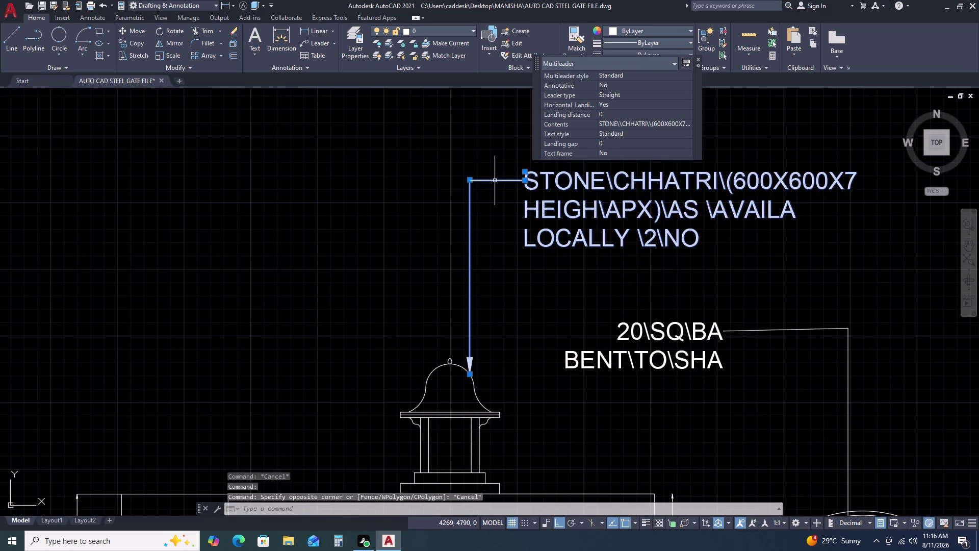
click(470, 181)
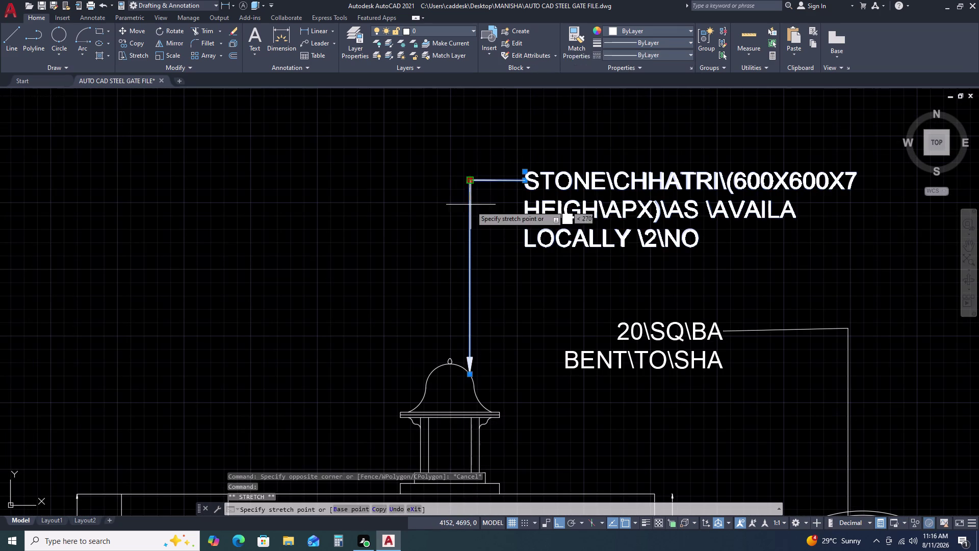
click(470, 215)
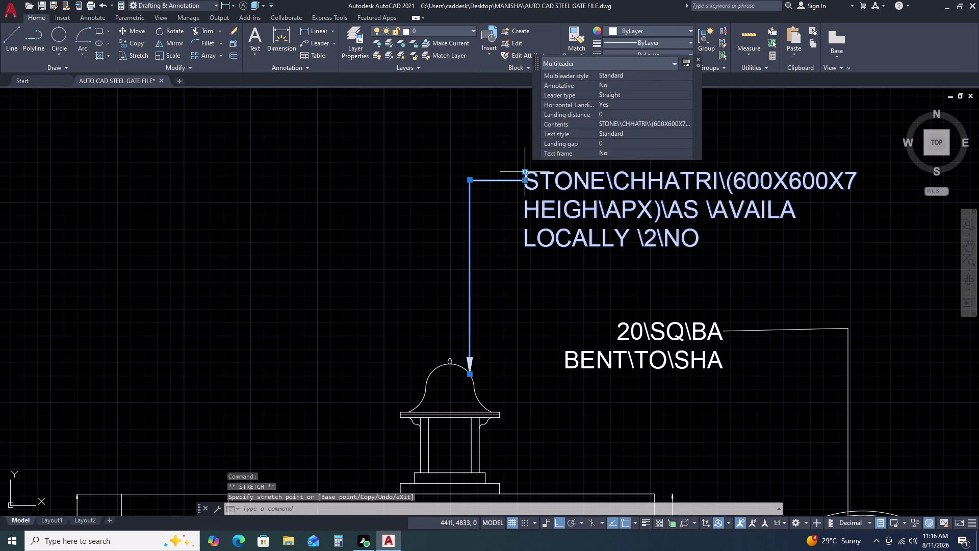
click(525, 174)
click(523, 203)
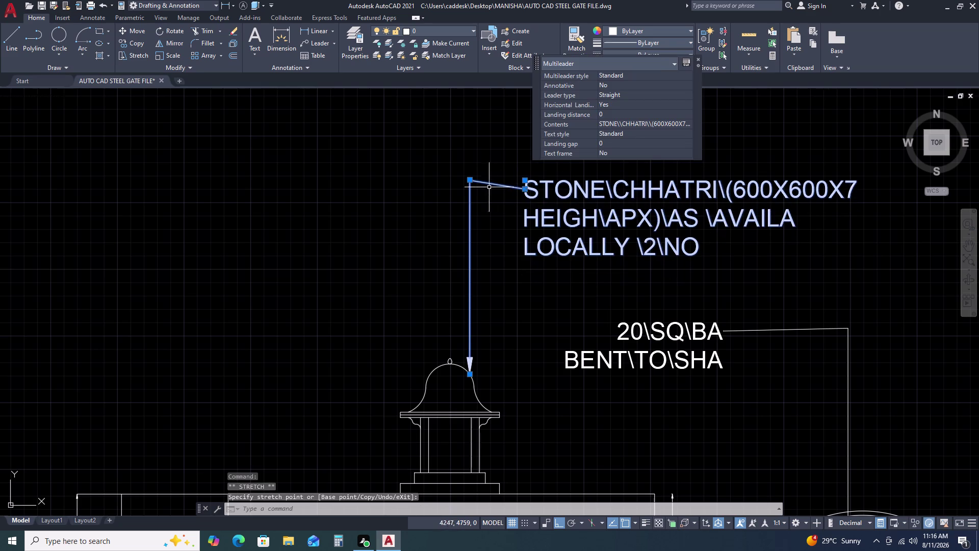
click(470, 178)
click(470, 190)
click(468, 181)
click(465, 204)
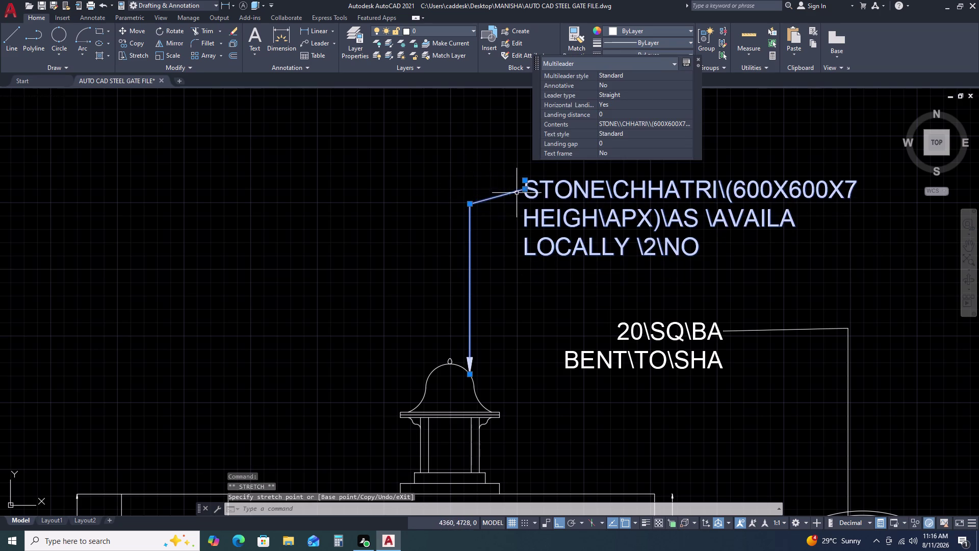
Move the chhatri note text back beside the leader elbow.
scroll(up, 3)
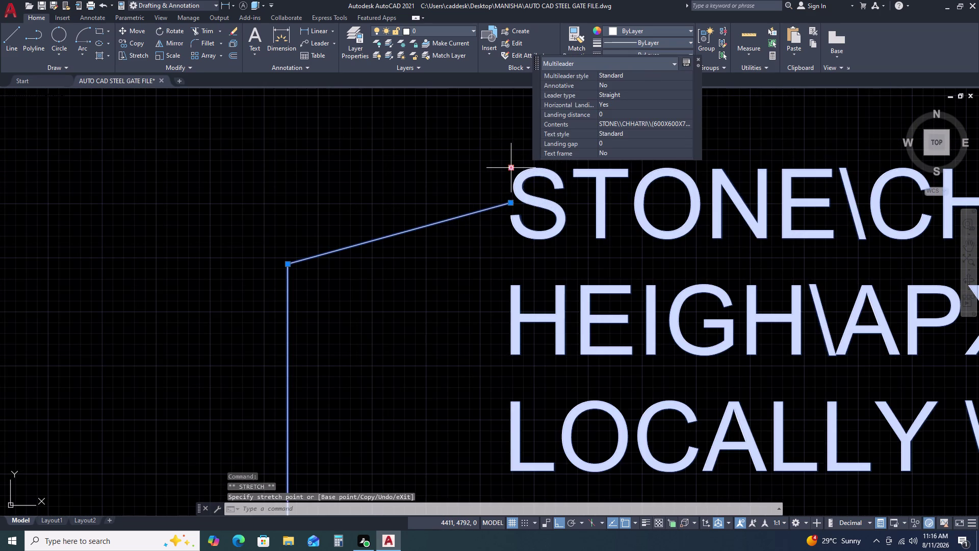
click(512, 166)
scroll(down, 3)
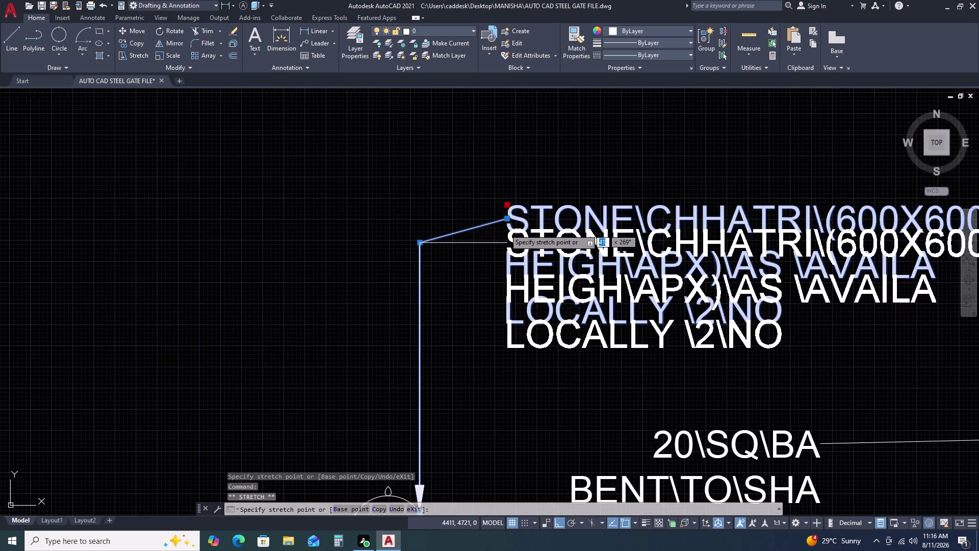
scroll(down, 3)
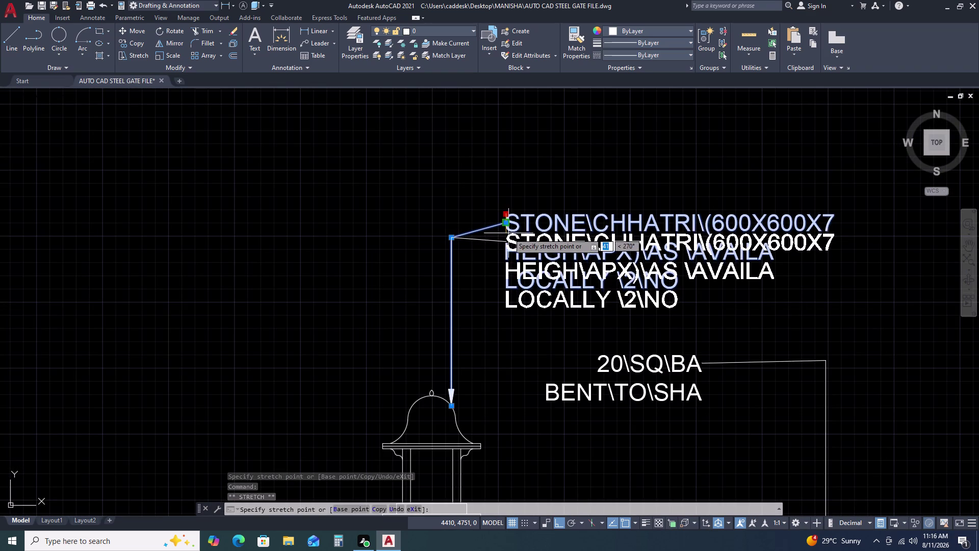
click(508, 235)
click(506, 220)
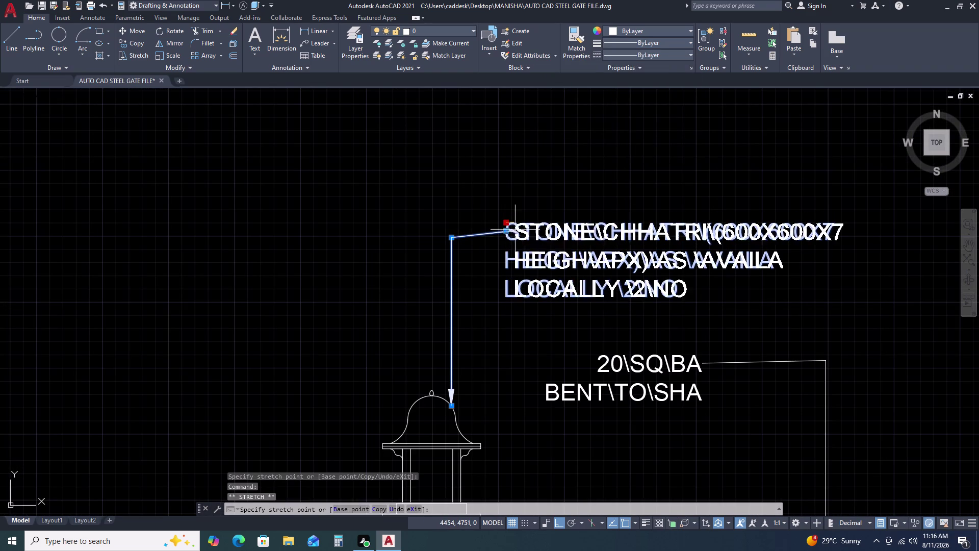
click(517, 240)
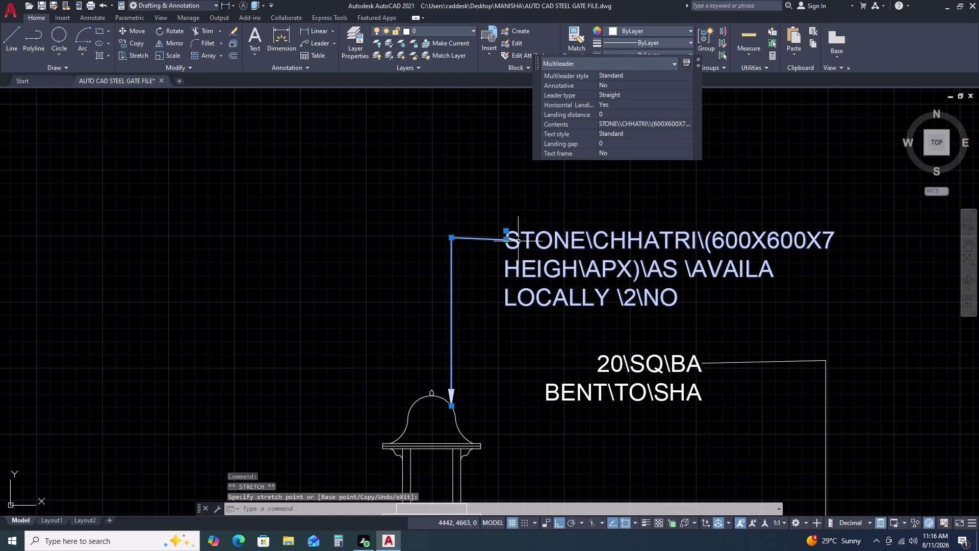
key(Escape)
Set the chhatri leader's elbow level with the landing.
middle_drag(652, 269, 607, 201)
scroll(down, 3)
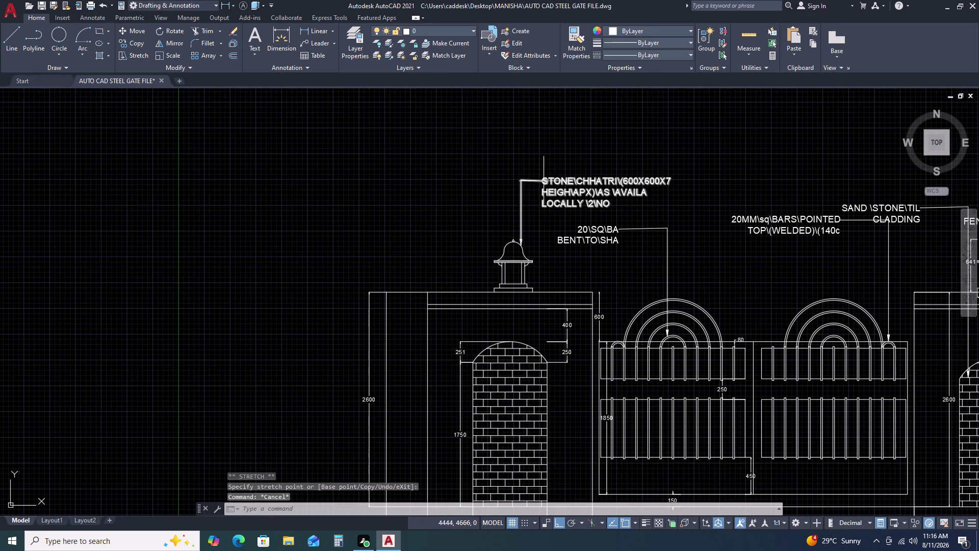
click(531, 180)
scroll(up, 3)
click(517, 176)
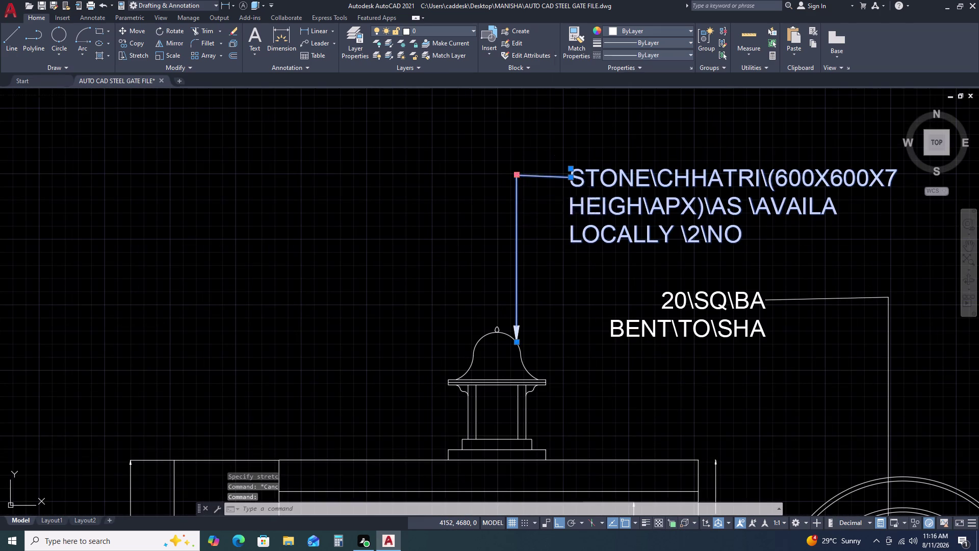
click(516, 180)
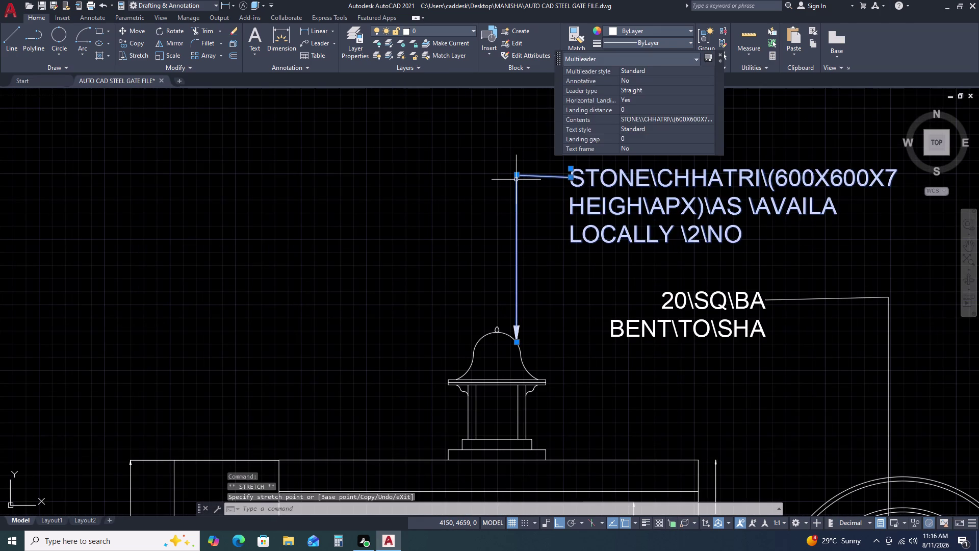
key(Escape)
Nudge the chhatri leader's landing point into line with the elbow.
click(577, 174)
scroll(up, 3)
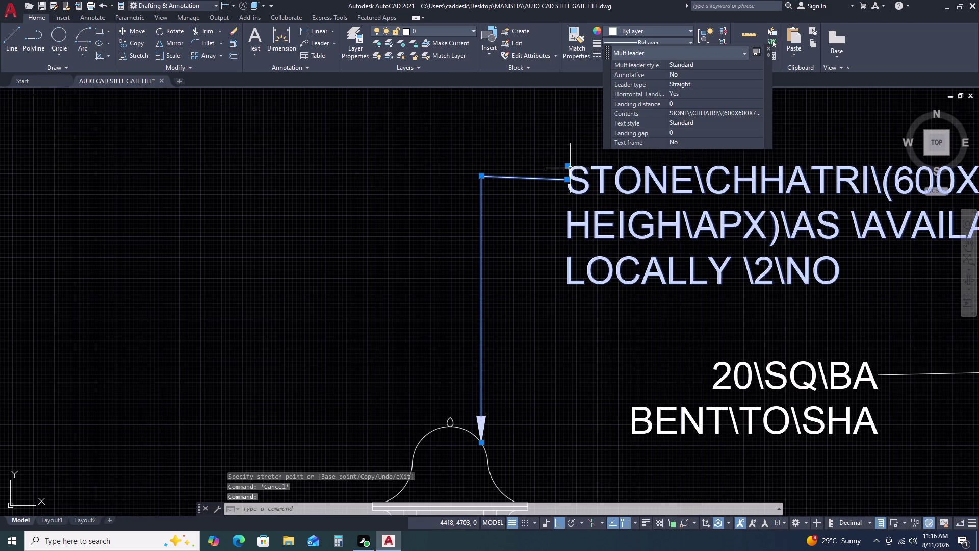
click(570, 167)
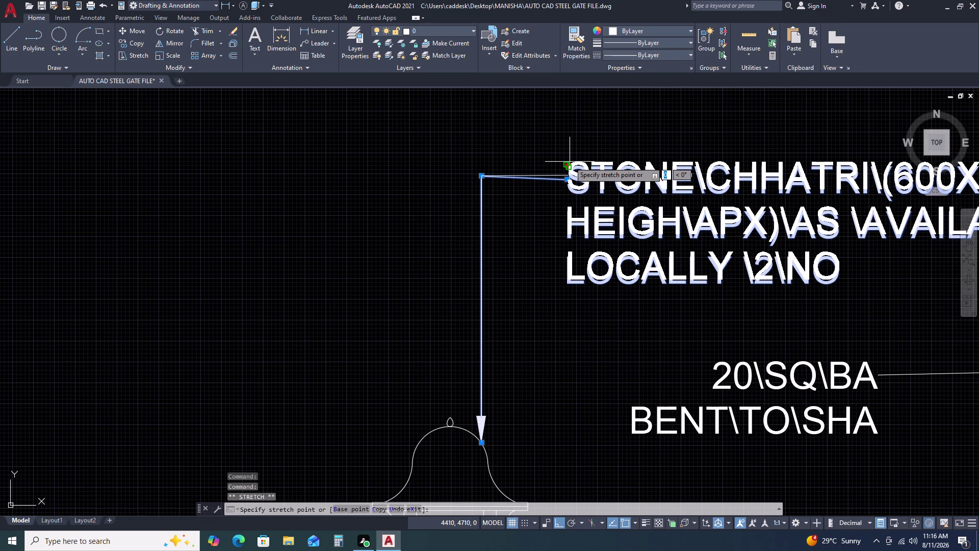
click(570, 161)
click(565, 168)
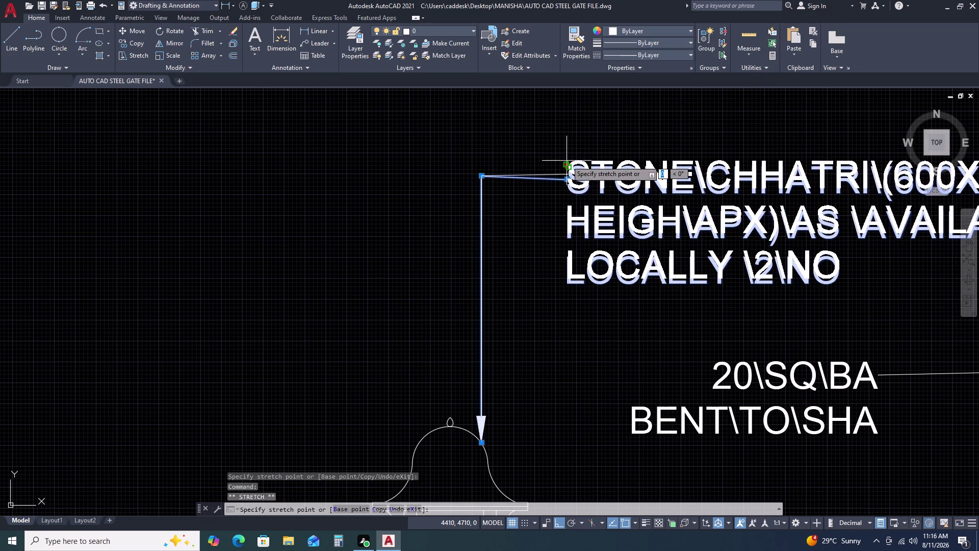
click(566, 161)
click(565, 166)
click(565, 157)
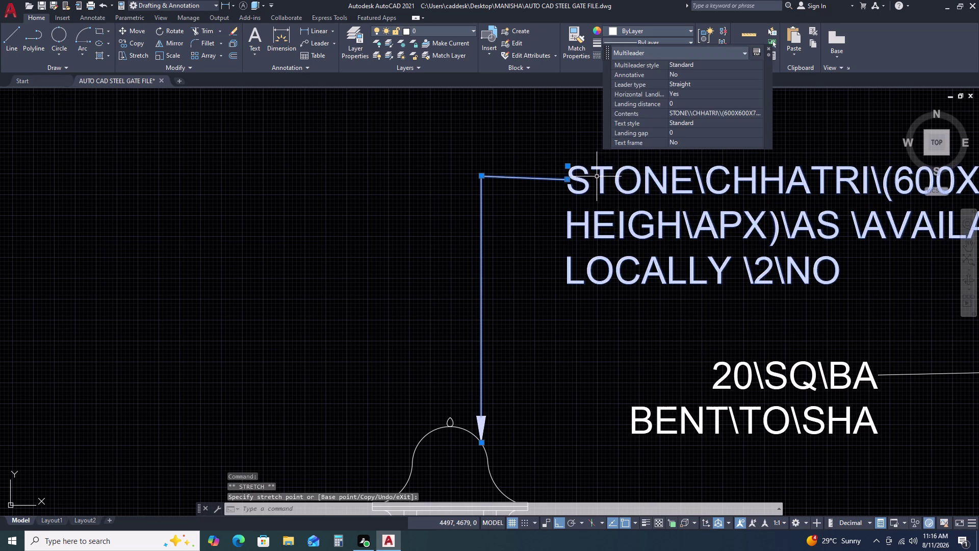
click(568, 167)
click(569, 154)
Reposition the chhatri leader's landing point near the top of the gate.
scroll(down, 3)
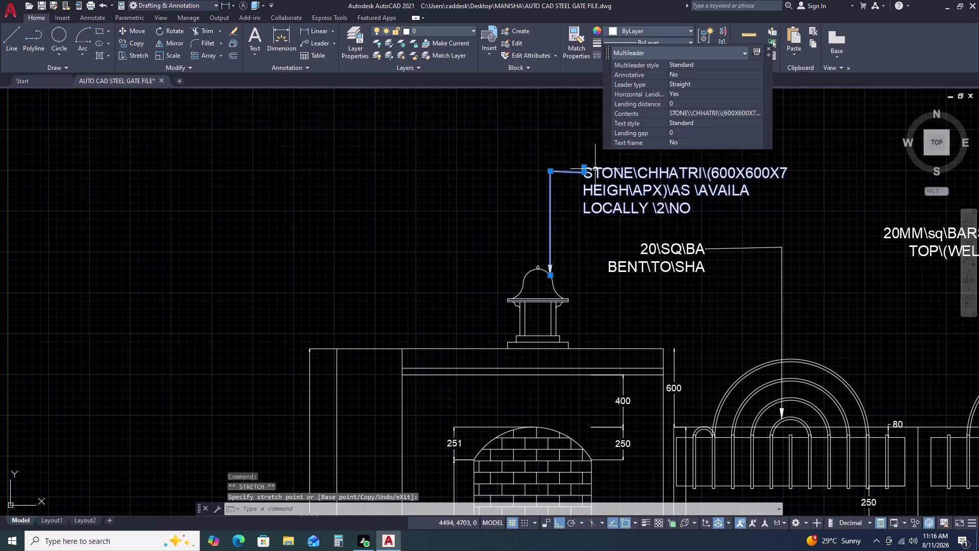
middle_drag(662, 203, 563, 178)
scroll(up, 3)
key(Escape)
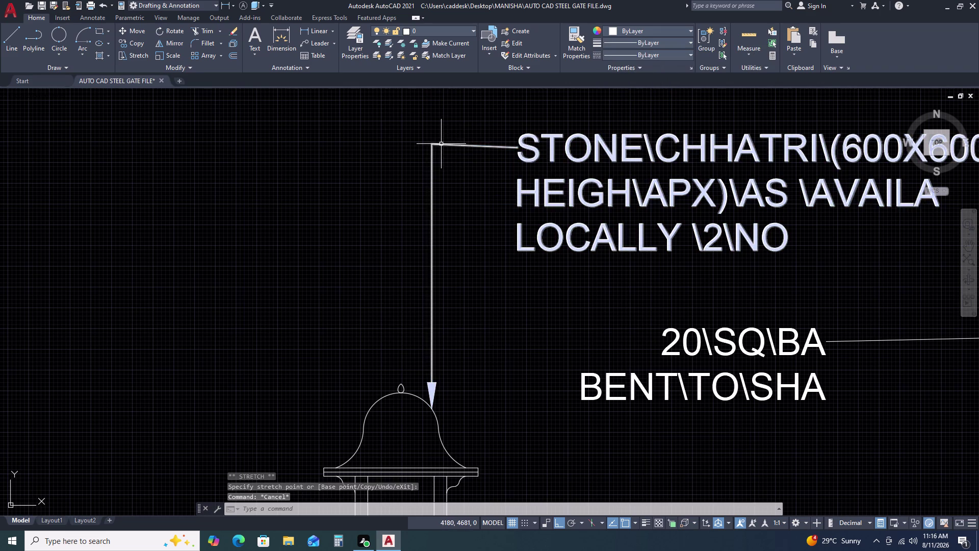
click(441, 143)
click(413, 174)
scroll(down, 3)
scroll(up, 3)
scroll(up, 3)
scroll(up, 3)
scroll(up, 3)
scroll(up, 3)
click(487, 166)
scroll(down, 3)
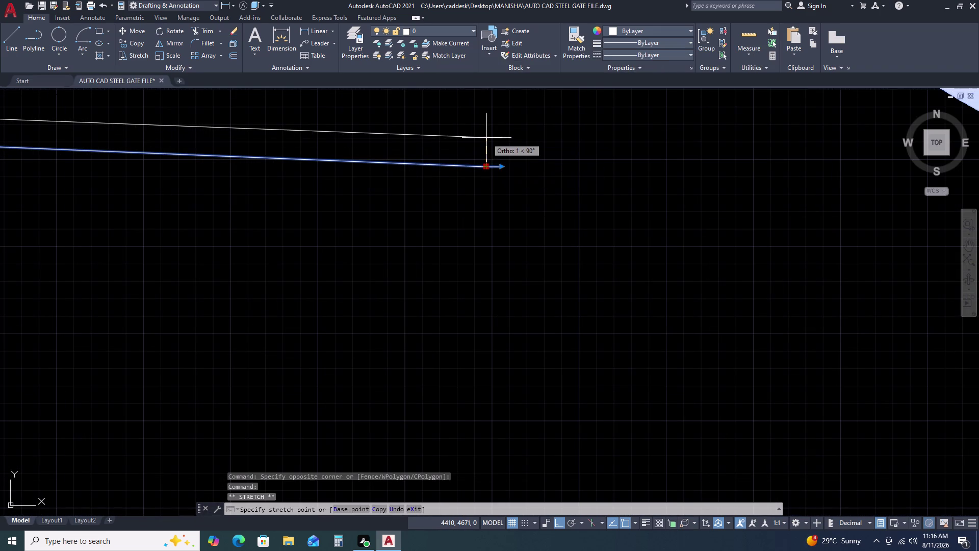
scroll(down, 3)
scroll(down, 3)
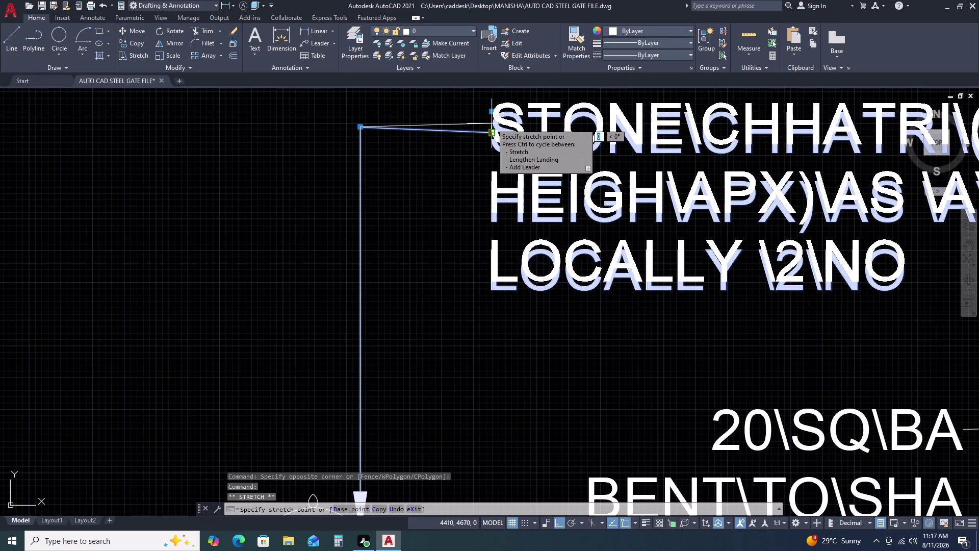
Cancel the last landing stretch and zoom out to the whole gate elevation.
click(492, 124)
key(Escape)
scroll(down, 3)
scroll(down, 3)
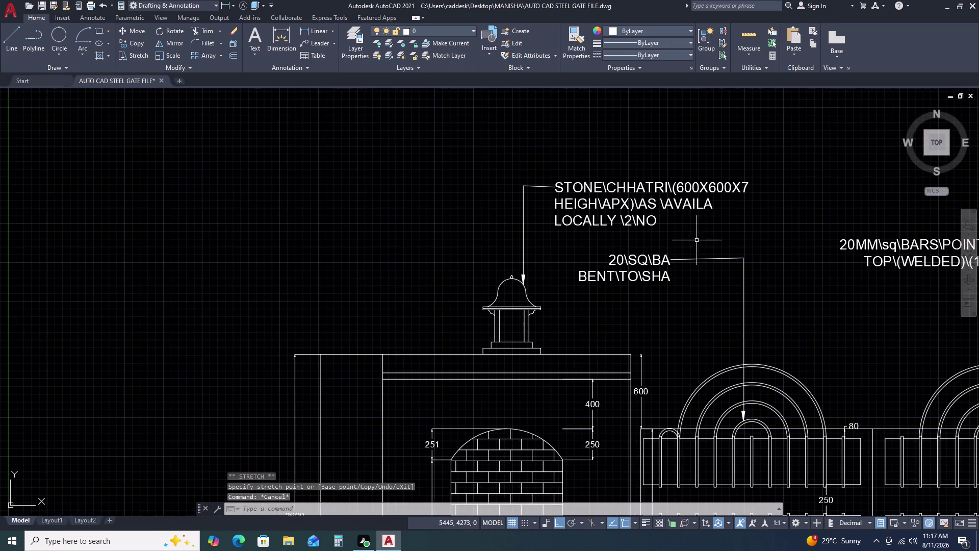
middle_drag(719, 244, 600, 200)
scroll(down, 3)
middle_drag(815, 236, 664, 216)
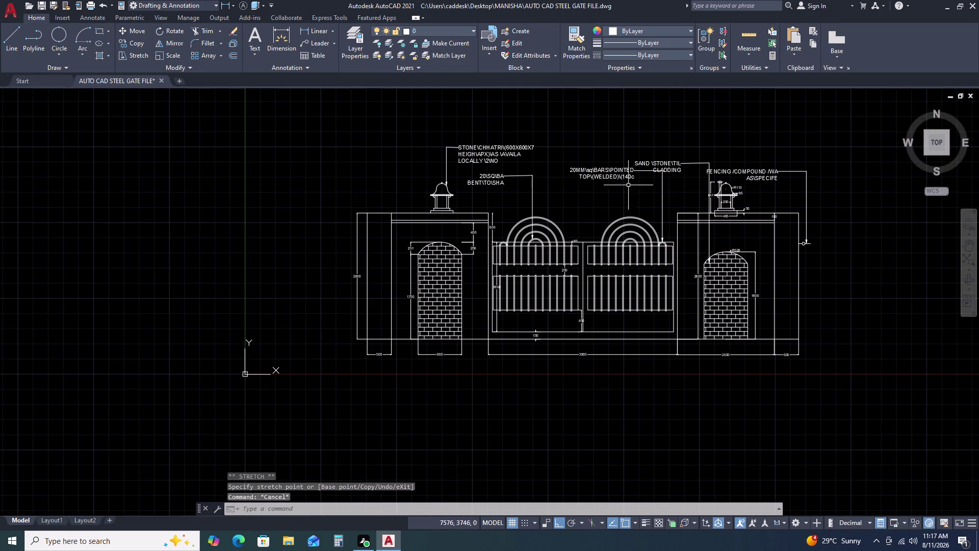
Drop the welded bars note's landing lower and left.
scroll(up, 3)
drag(639, 224, 632, 226)
click(570, 231)
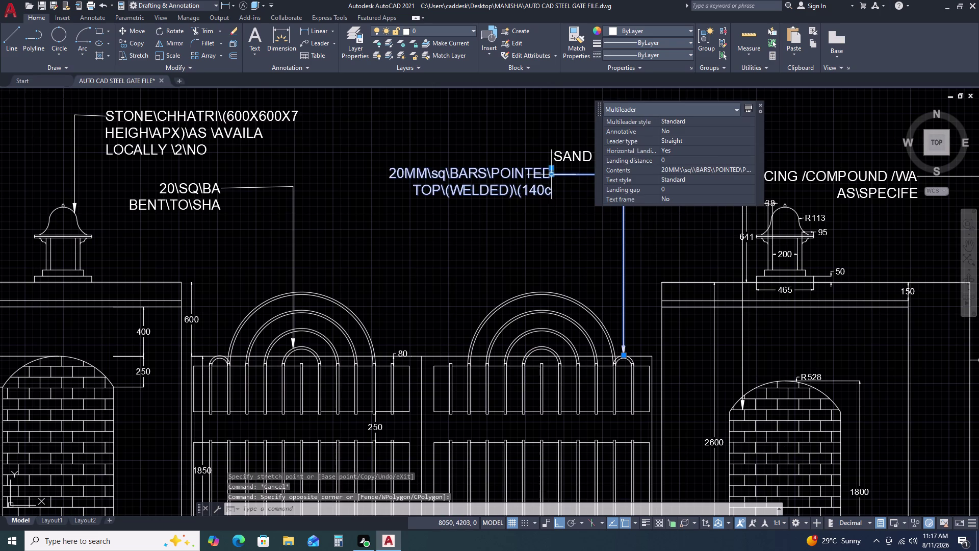
click(552, 170)
click(546, 224)
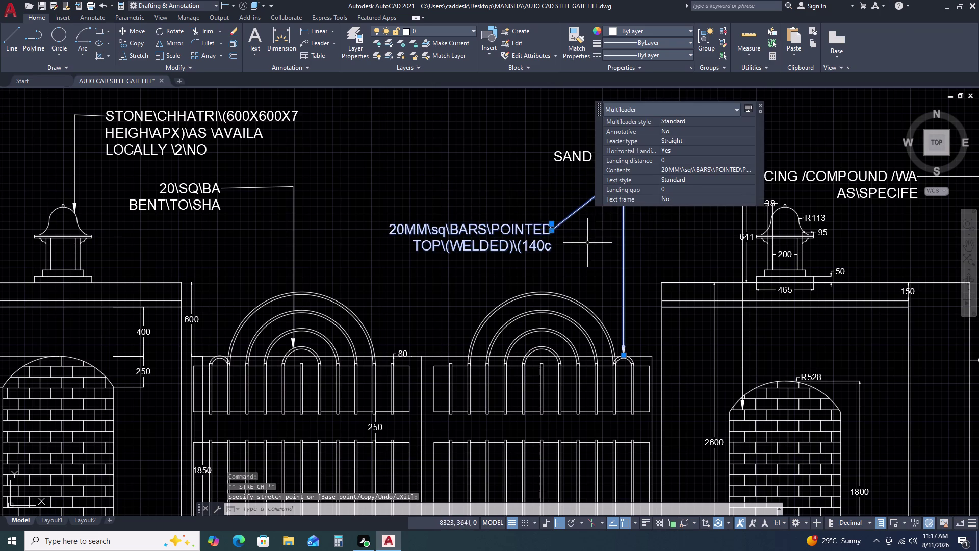
scroll(down, 3)
click(572, 214)
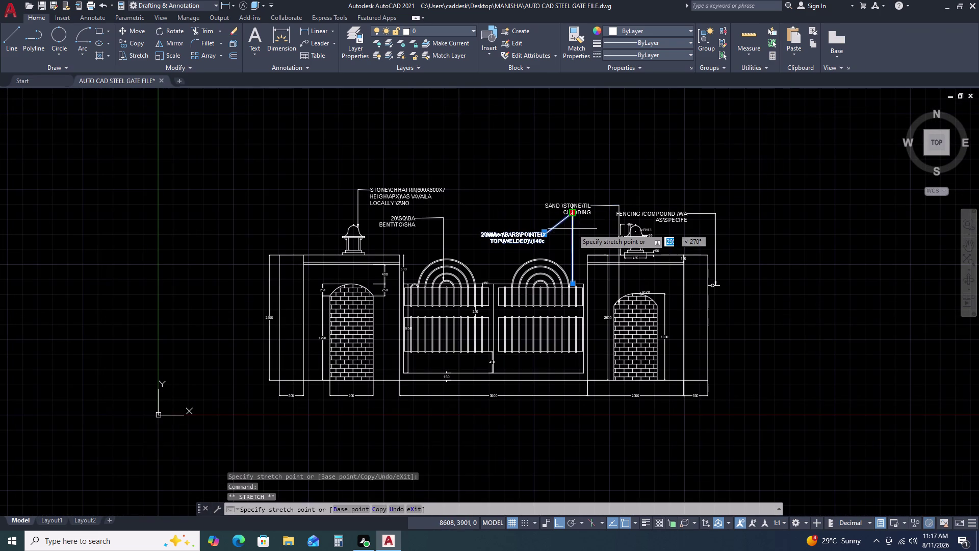
click(572, 239)
key(Escape)
Move the welded bars leader's arrowhead up to the gate top.
scroll(up, 3)
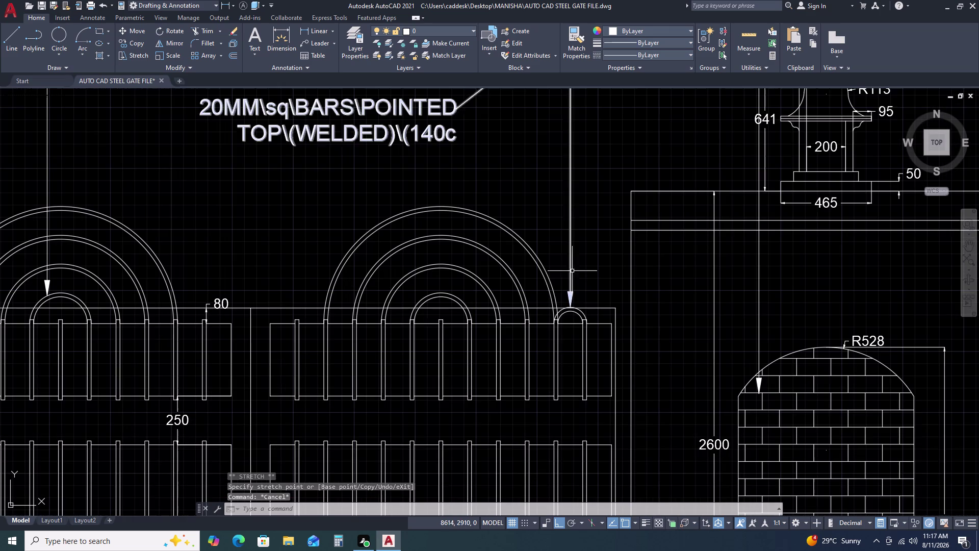
click(571, 302)
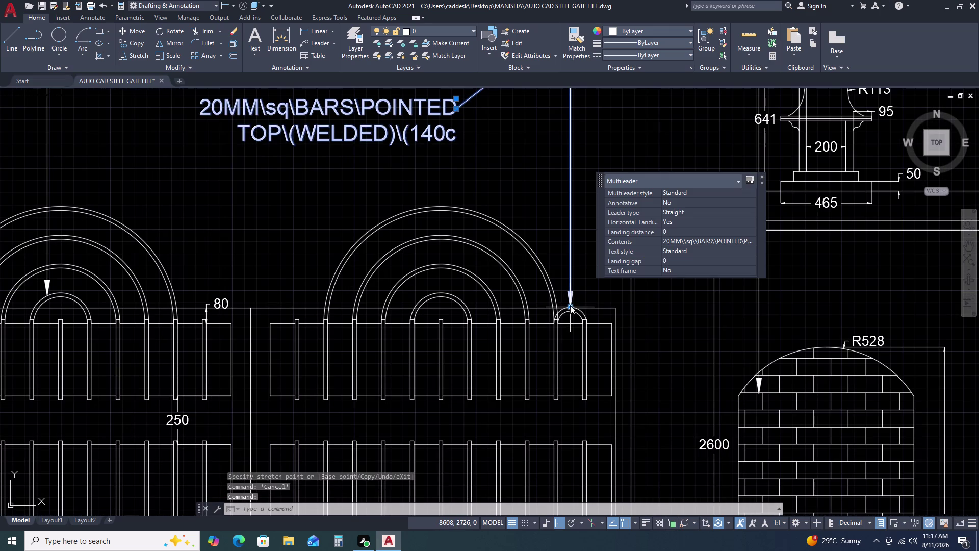
click(570, 305)
click(573, 208)
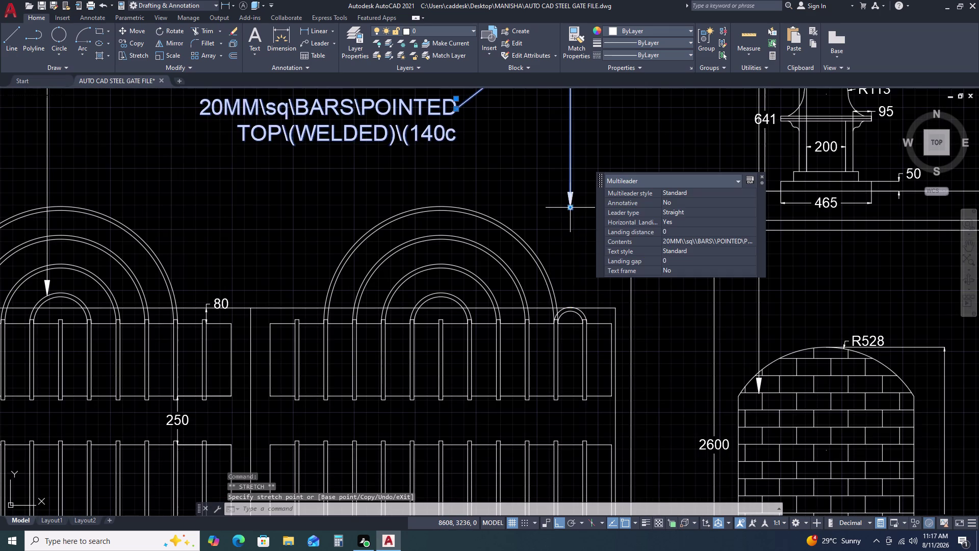
scroll(down, 3)
middle_drag(574, 241, 488, 263)
scroll(up, 3)
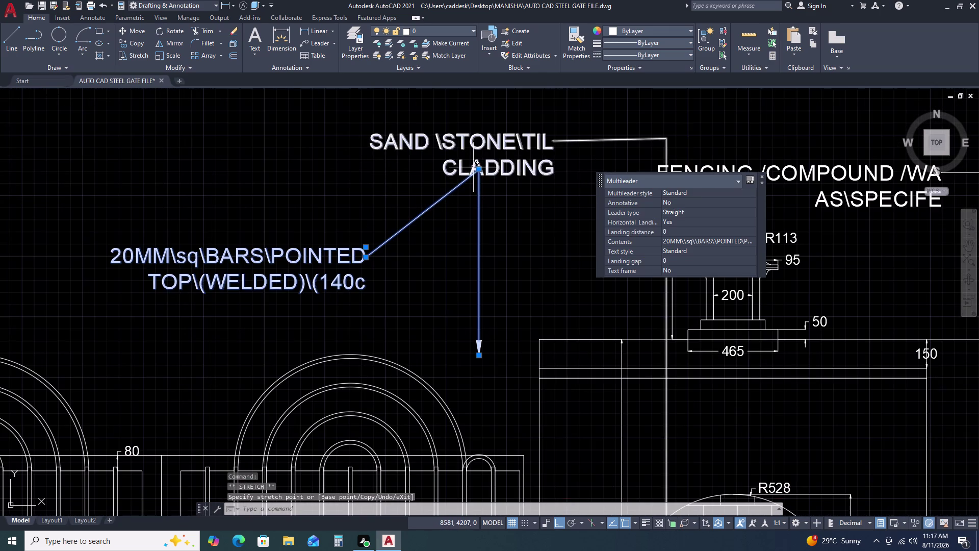
click(480, 170)
click(483, 249)
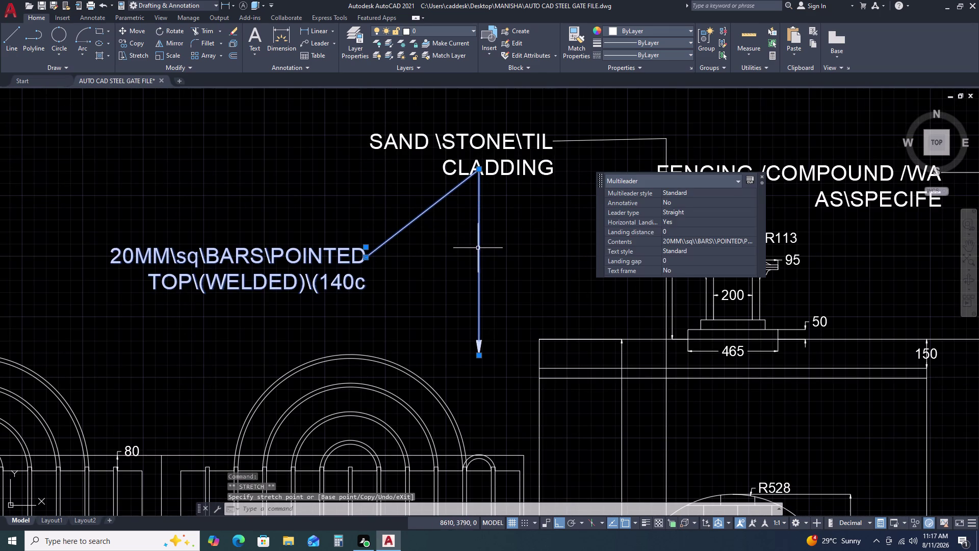
key(Escape)
Undo the last seven leader grip edits and select the 20MM square bars note.
key(ctrl+z)
key(ctrl+z)
key(ctrl+z)
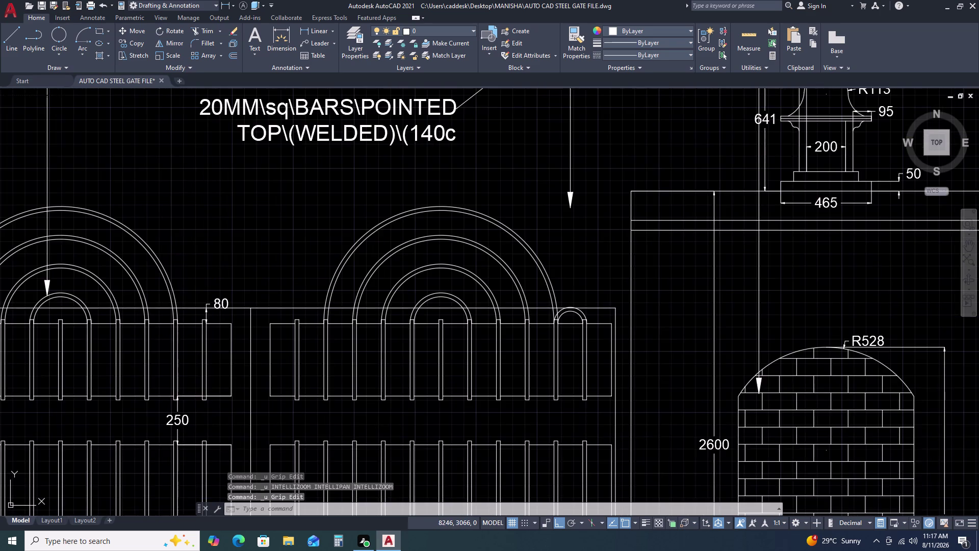
key(ctrl+z)
key(ctrl+z)
key(ctrl+z)
key(ctrl+z)
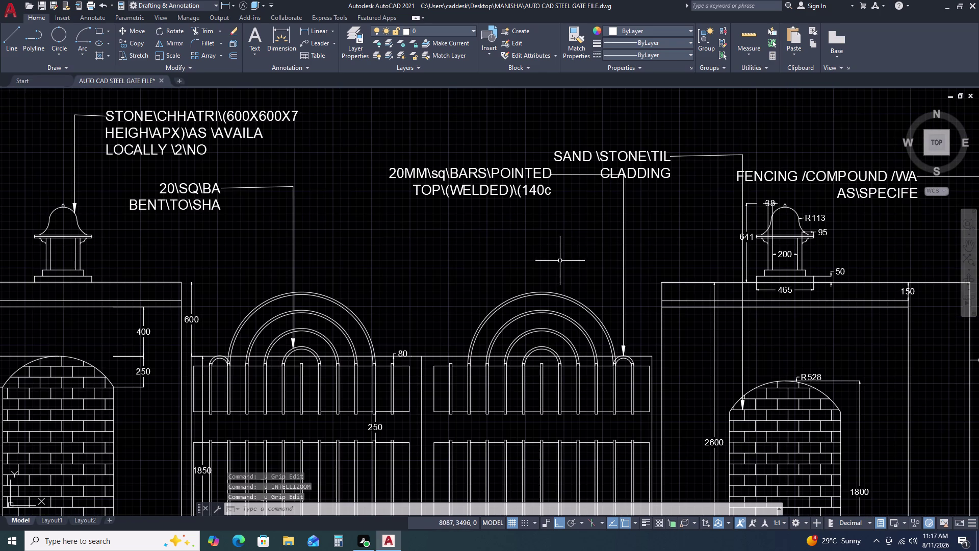
click(624, 310)
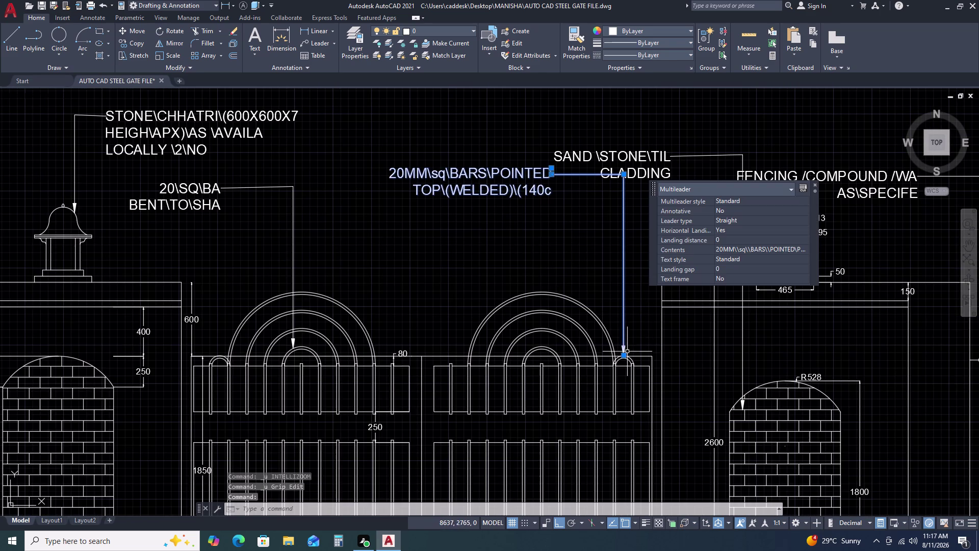
Drag the bars leader's arrow tip toward the CLADDING note and lower right, then undo those moves.
click(623, 355)
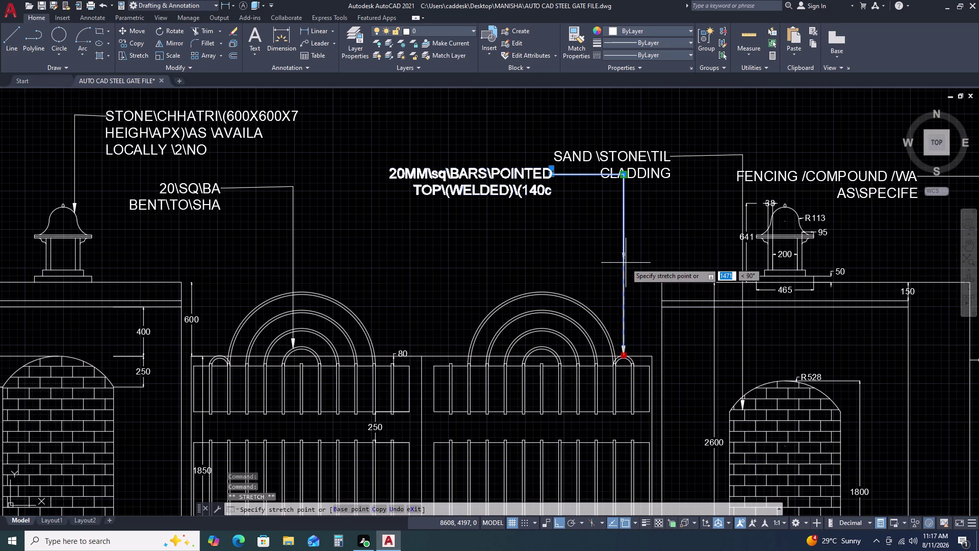
click(626, 263)
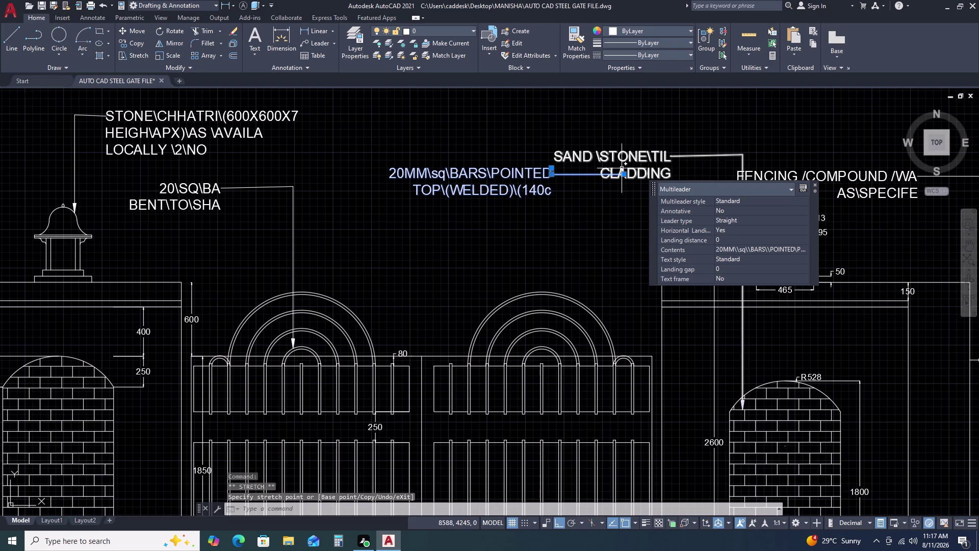
scroll(up, 3)
click(632, 172)
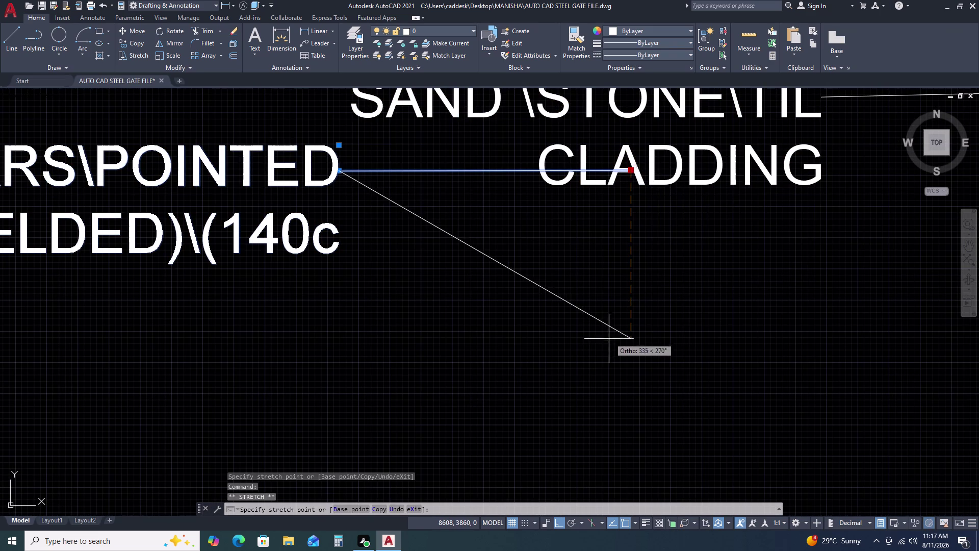
click(600, 349)
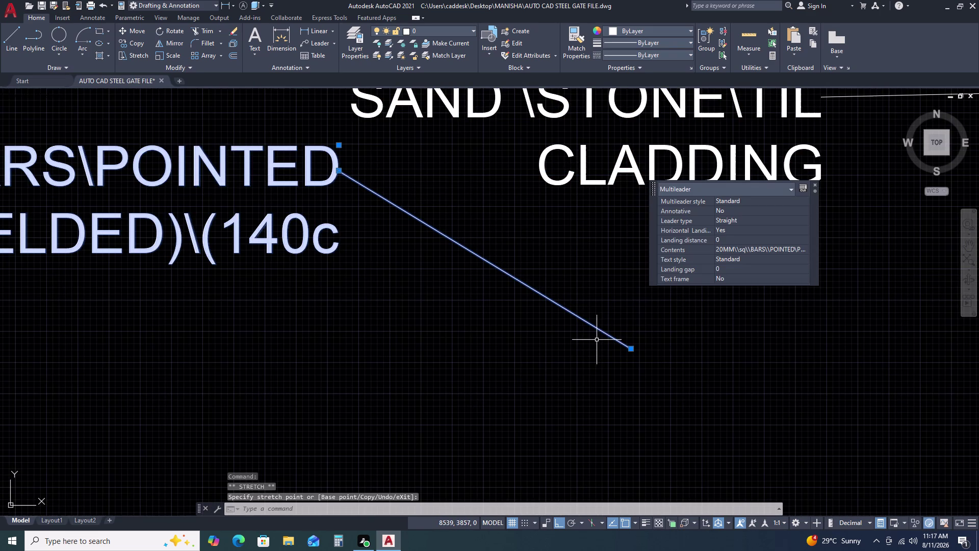
key(ctrl+z)
key(ctrl+z)
key(ctrl+z)
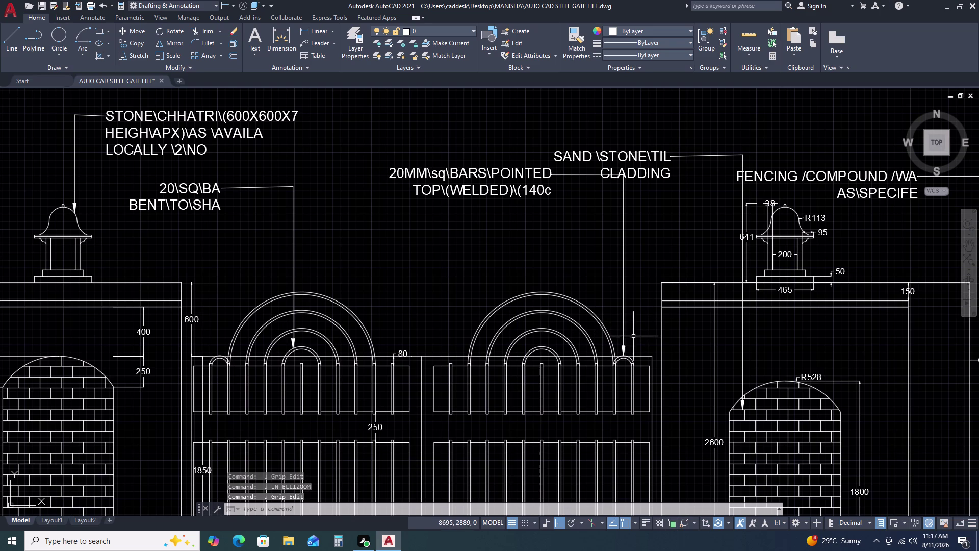
Reselect the bars note and keep its arrow tip on the small arch's top.
click(624, 335)
click(622, 356)
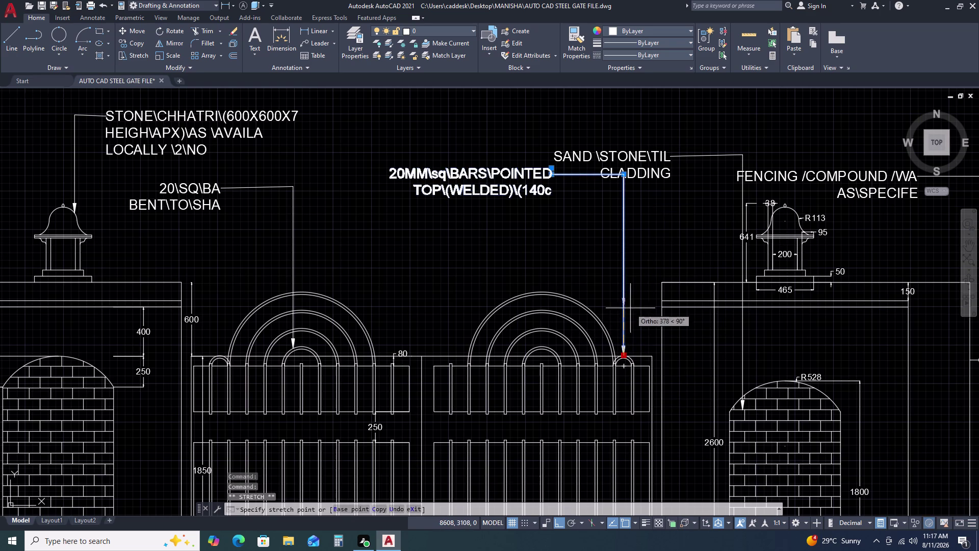
click(627, 290)
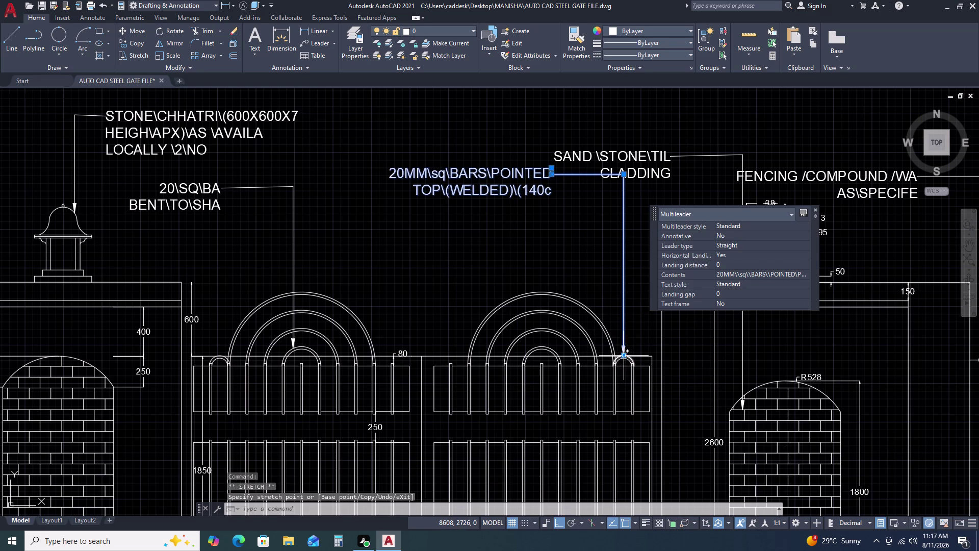
click(622, 357)
click(626, 290)
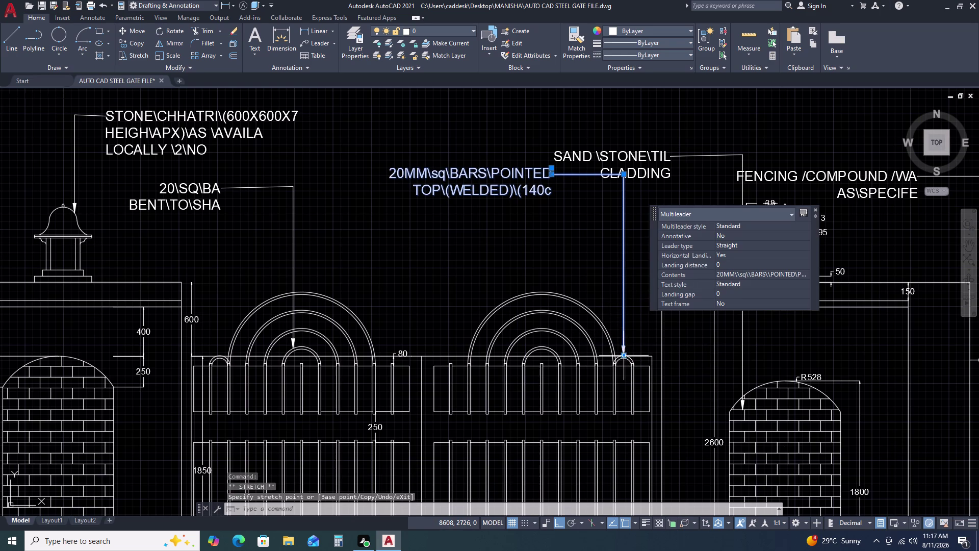
Window-select around the leader tip and zoom in to reveal Stretch, Add Vertex and Remove Leader.
click(625, 354)
drag(627, 353, 627, 285)
click(627, 285)
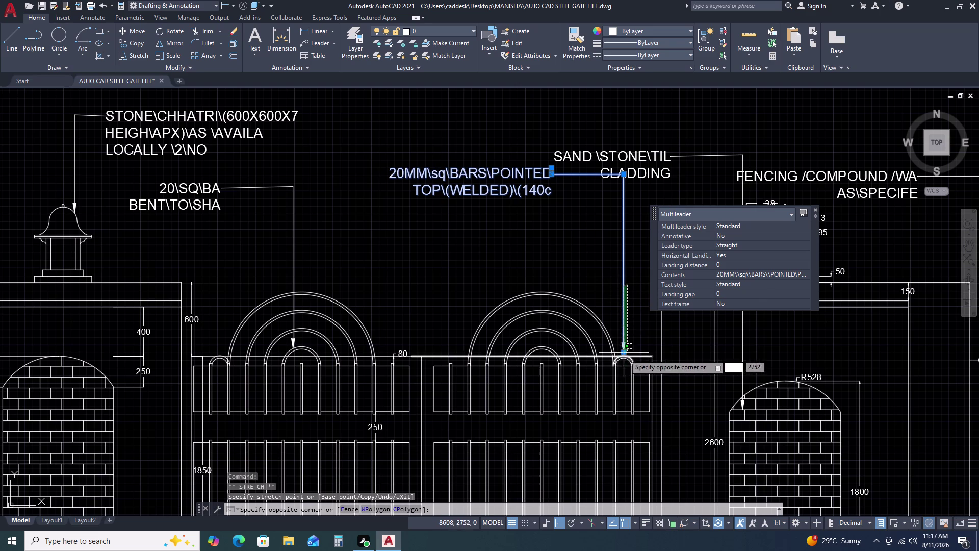
click(625, 333)
click(628, 323)
drag(628, 319, 628, 313)
click(628, 307)
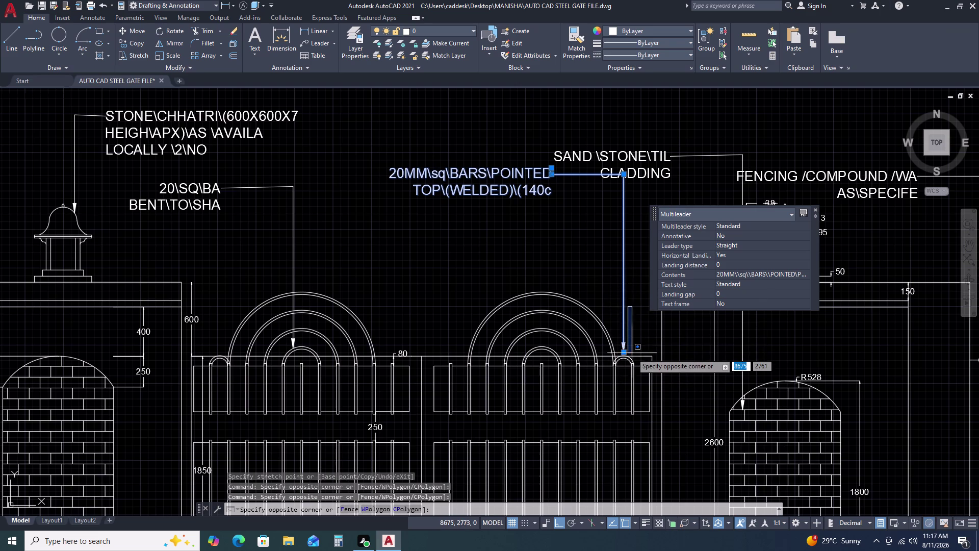
scroll(up, 3)
Work around the bars leader's arrow tip and dismiss its grip options menu.
click(610, 352)
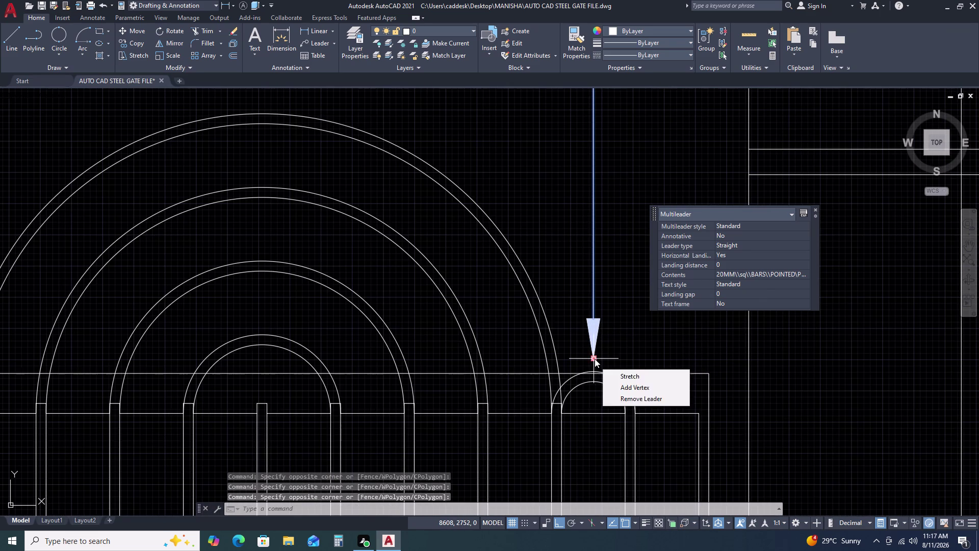
click(595, 356)
click(596, 334)
click(603, 246)
click(592, 359)
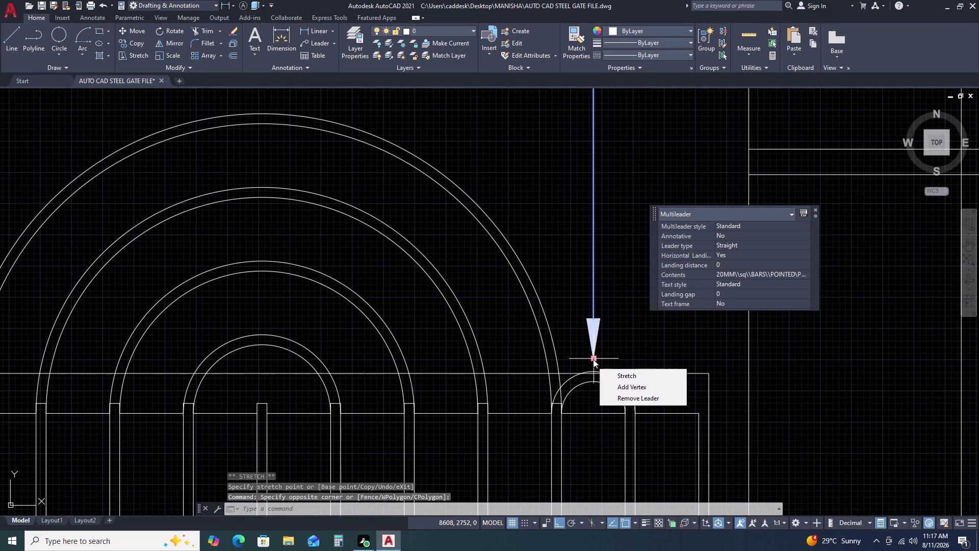
click(591, 290)
click(590, 355)
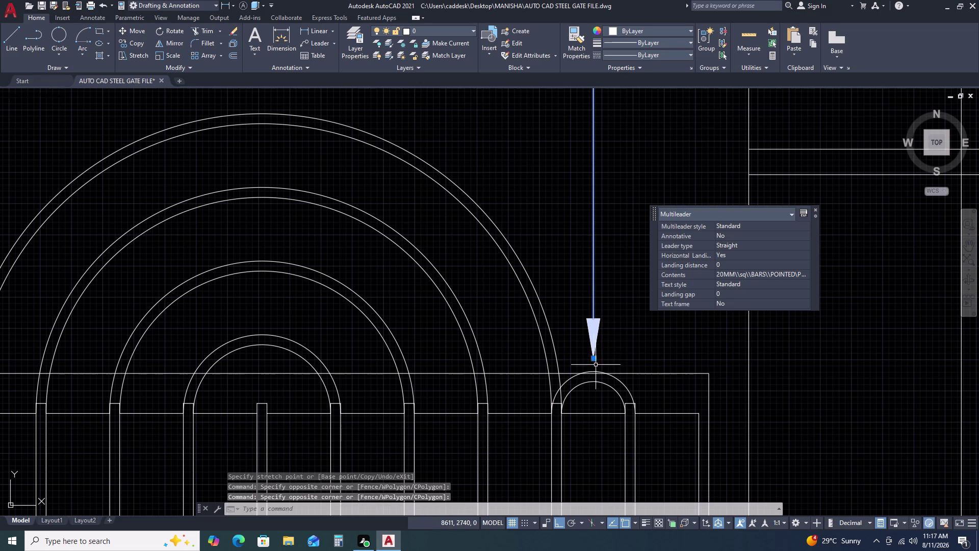
click(606, 348)
double_click(592, 360)
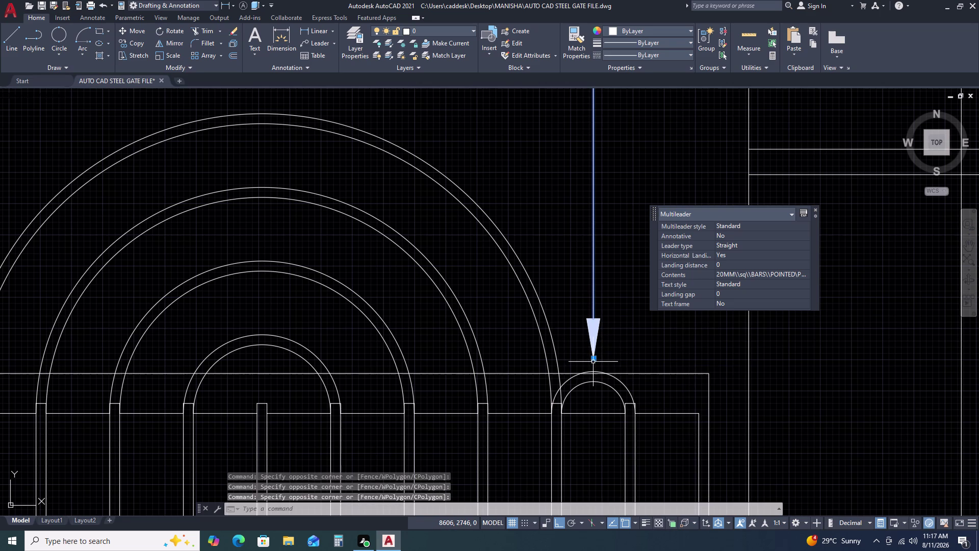
Begin stretching the bars leader's arrow tip, then cancel the stretch.
click(594, 359)
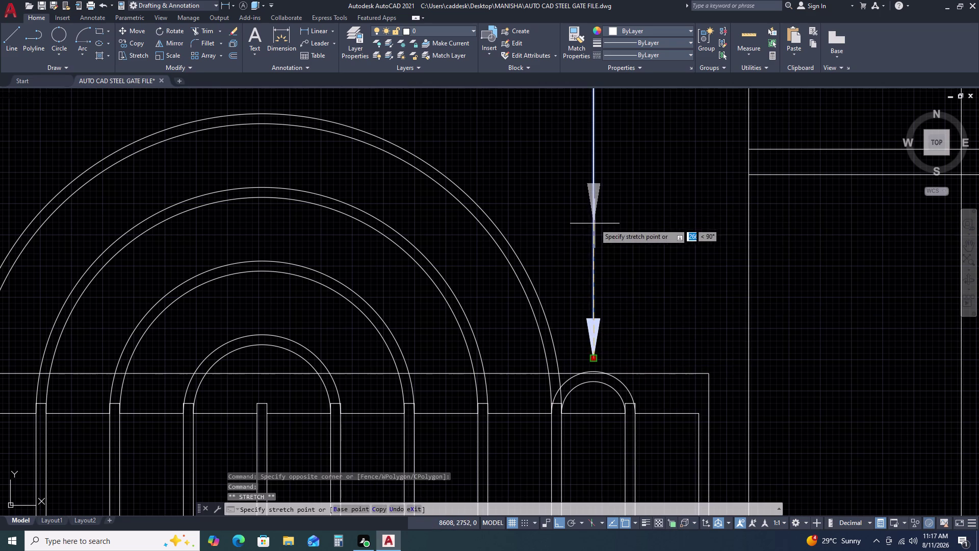
click(595, 223)
scroll(down, 3)
scroll(down, 3)
scroll(up, 3)
scroll(down, 3)
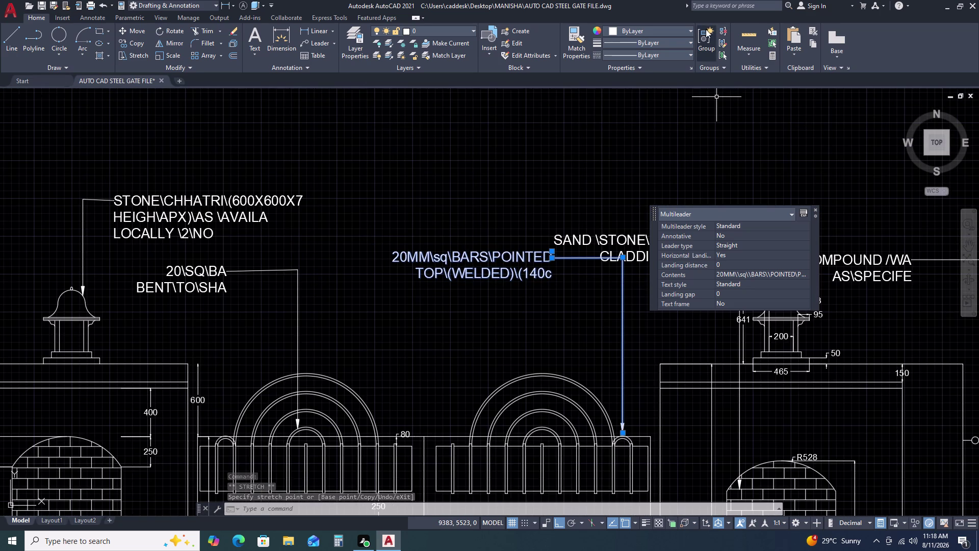
key(Escape)
Select the bars leader note and pan across the gate elevation.
click(635, 313)
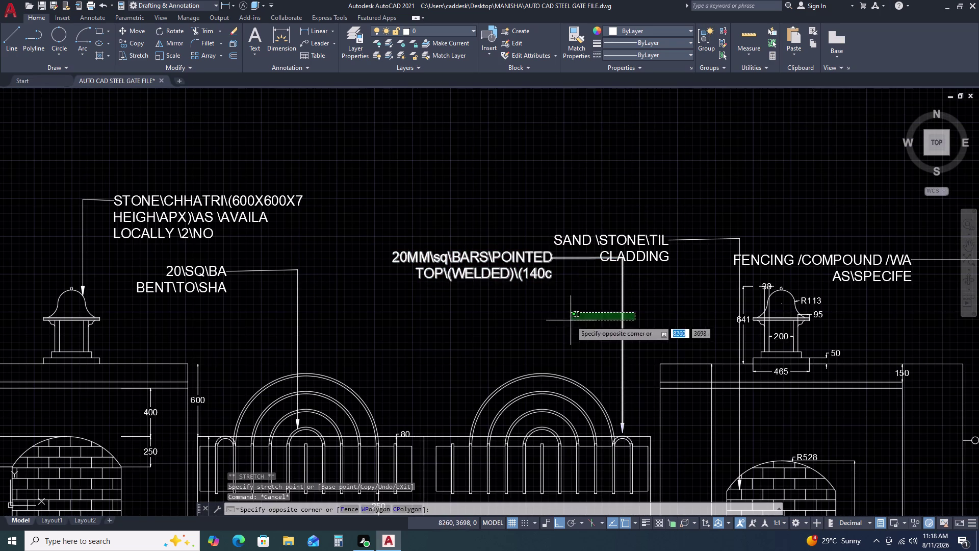
click(570, 321)
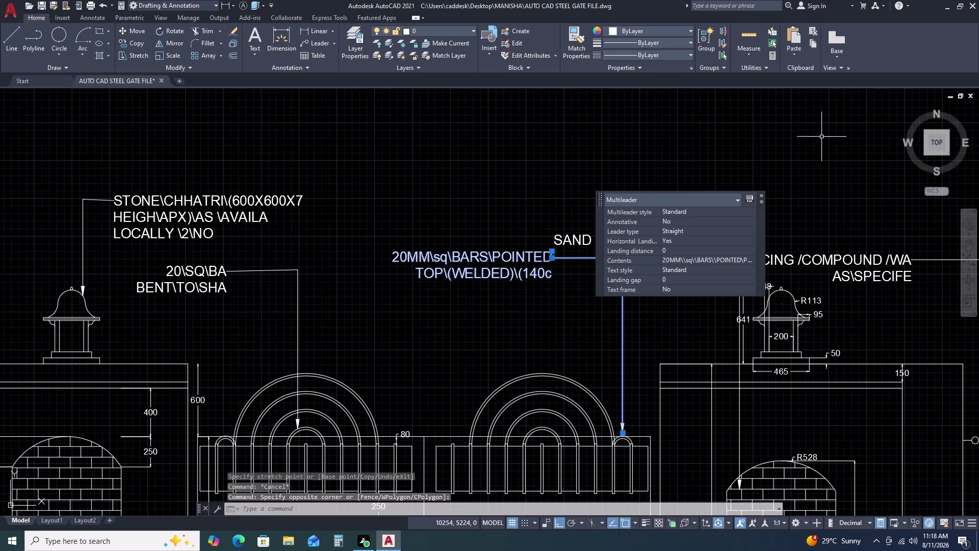
middle_drag(515, 296, 450, 237)
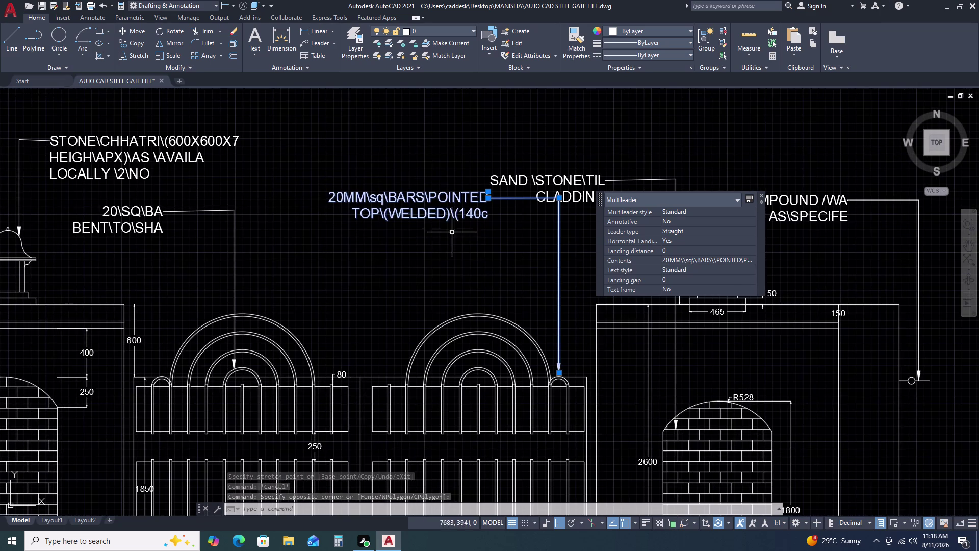
scroll(up, 3)
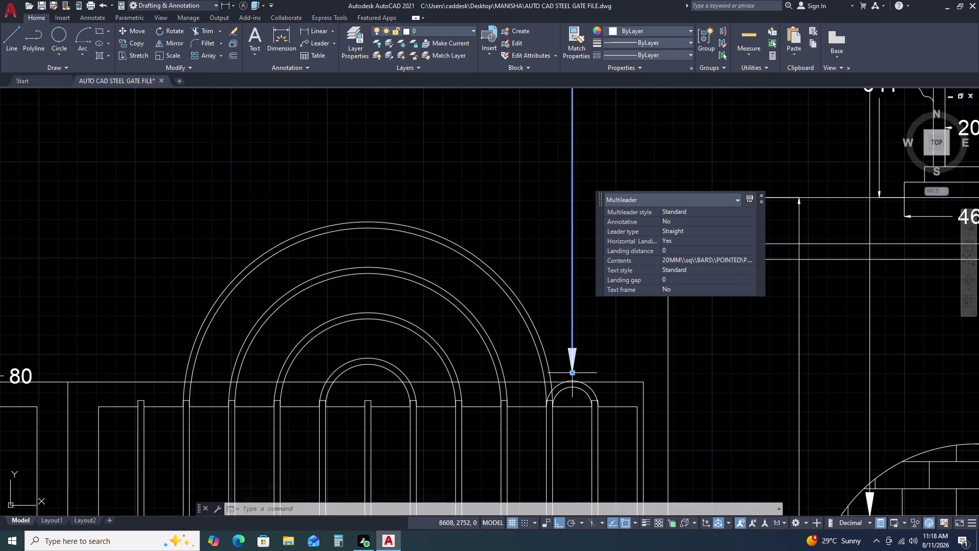
click(571, 374)
scroll(down, 3)
Try placing the arrow tip just above the small arch, then clear the selection.
click(576, 241)
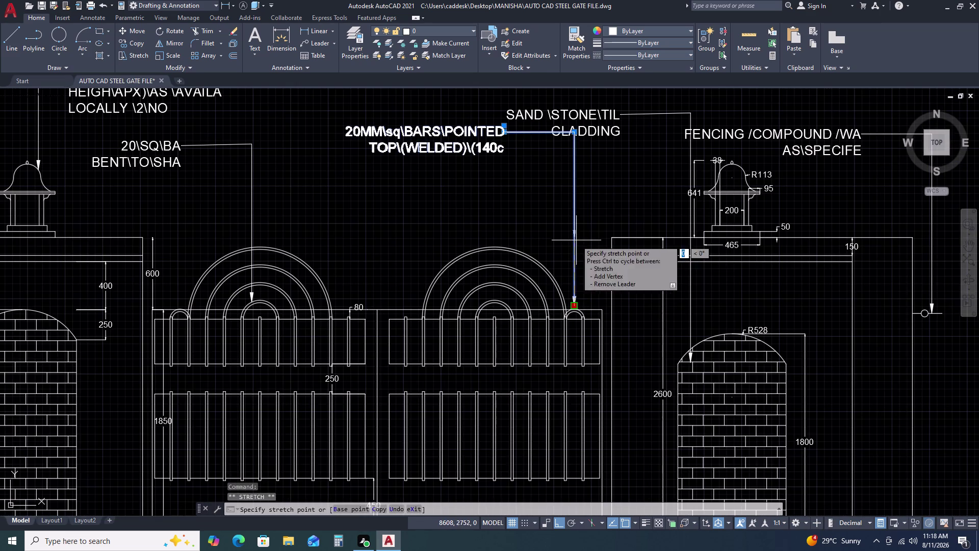
click(574, 306)
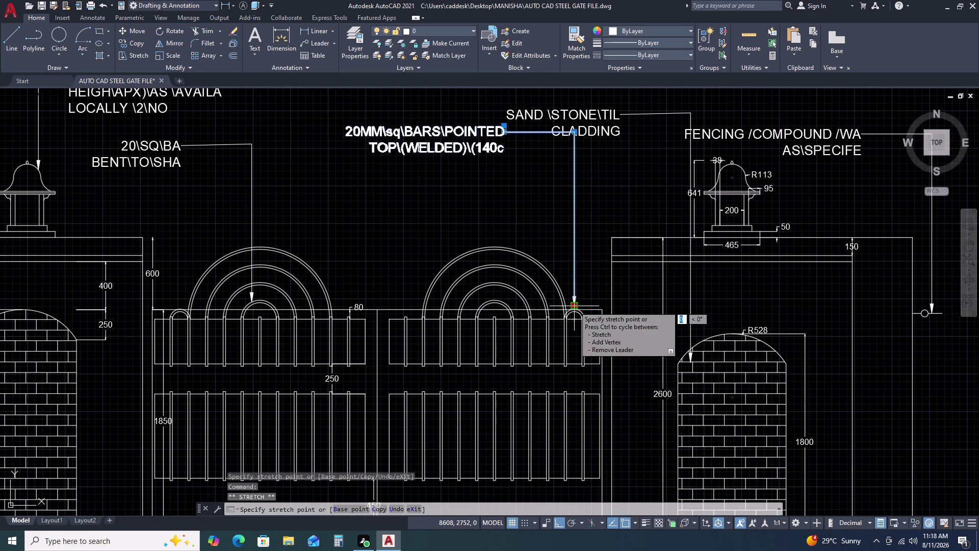
click(575, 291)
drag(575, 283, 575, 278)
click(575, 267)
triple_click(575, 256)
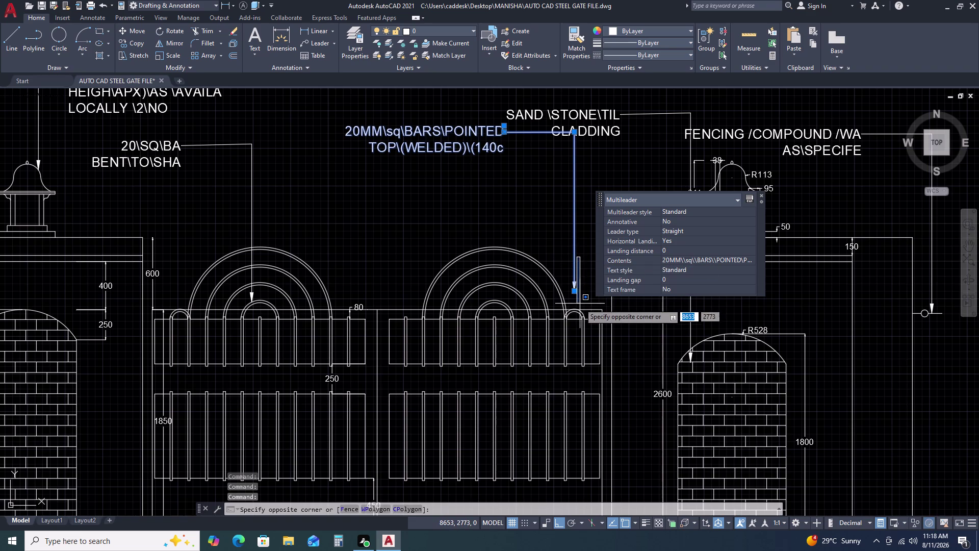
click(580, 302)
click(574, 291)
drag(574, 270, 574, 252)
click(573, 244)
key(Escape)
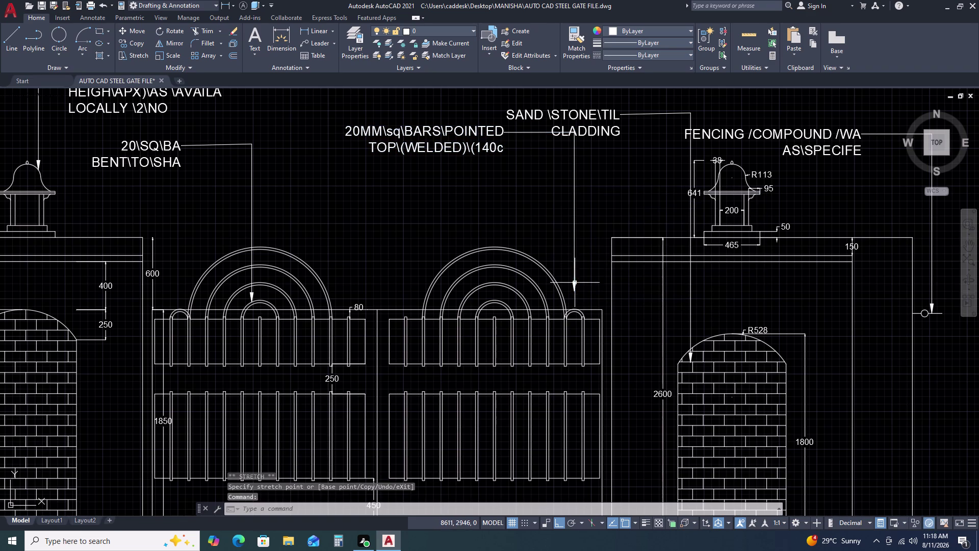
Reselect the bars note and attempt a selection window near its tip, then cancel.
click(574, 289)
click(580, 261)
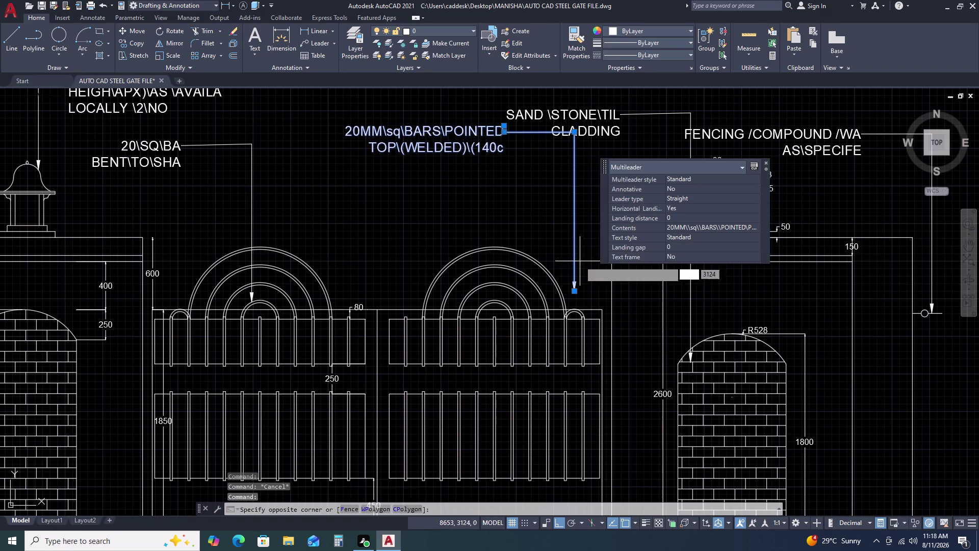
click(580, 268)
click(582, 251)
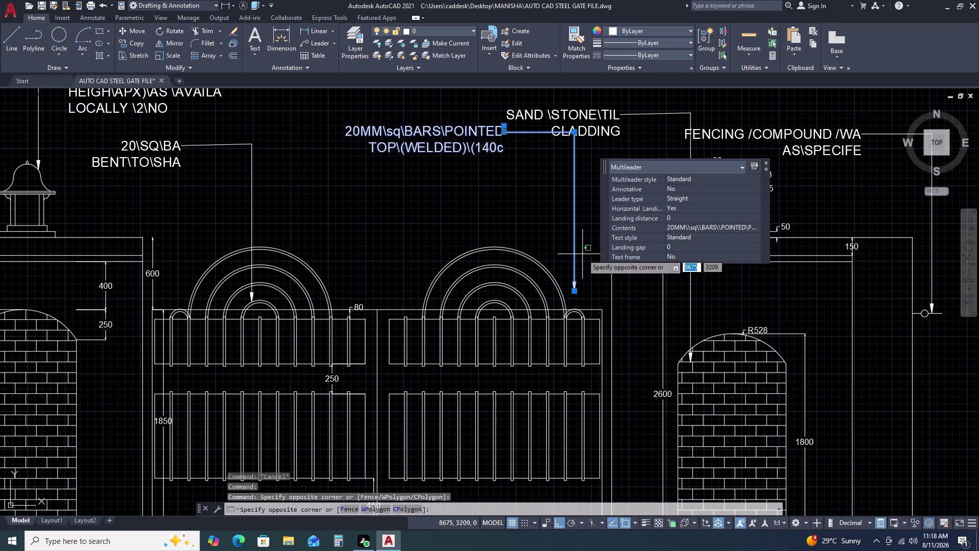
click(577, 294)
drag(577, 291, 575, 278)
drag(574, 277, 573, 270)
drag(573, 270, 573, 264)
click(572, 263)
click(566, 300)
key(Escape)
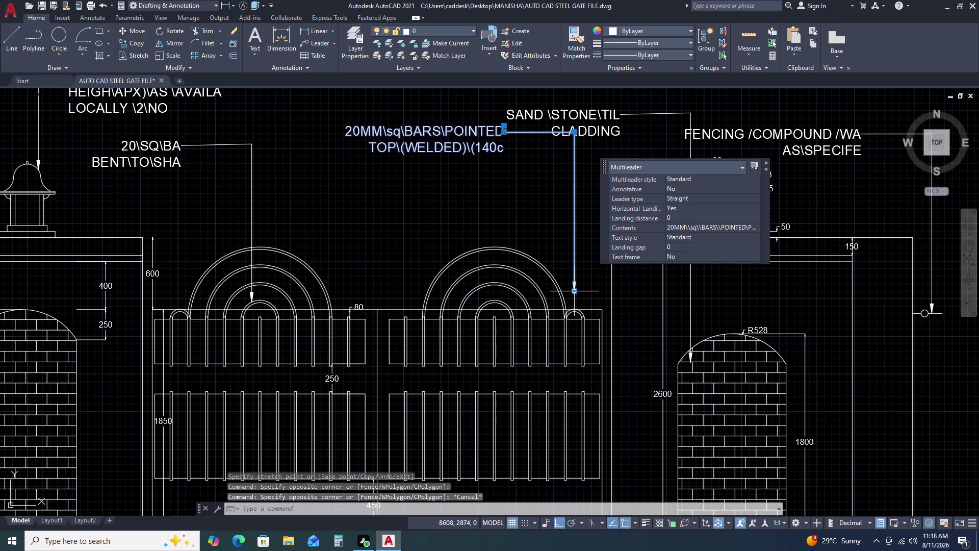
Select the 20MM bars leader and start the Move command with M.
drag(579, 279, 579, 267)
double_click(579, 262)
click(580, 282)
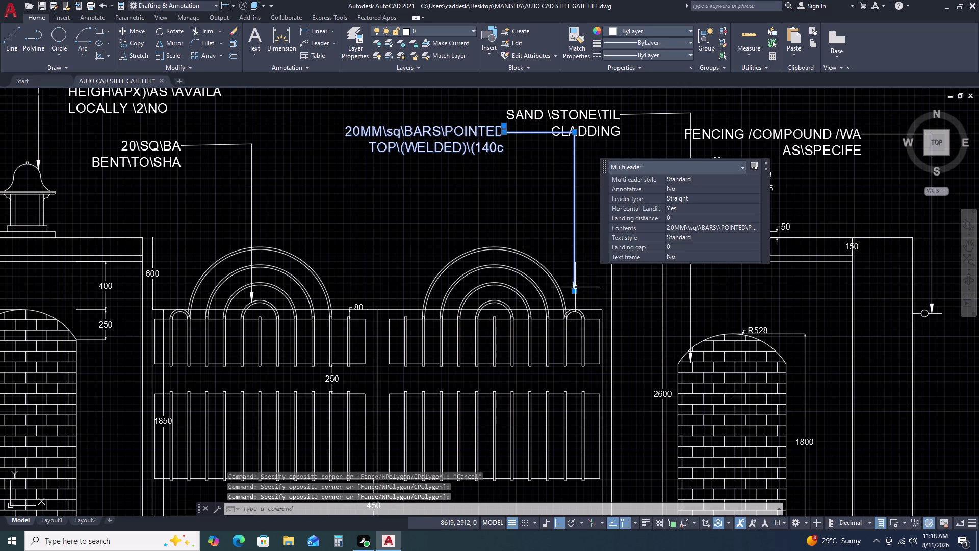
triple_click(574, 292)
drag(574, 292, 572, 279)
click(572, 278)
drag(572, 273, 572, 262)
click(571, 262)
key(Escape)
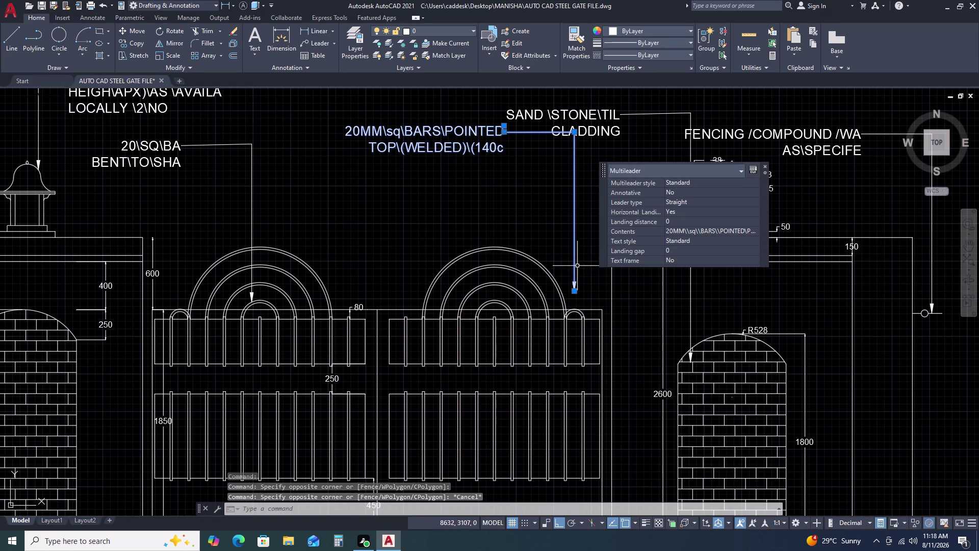
text(M)
key(space)
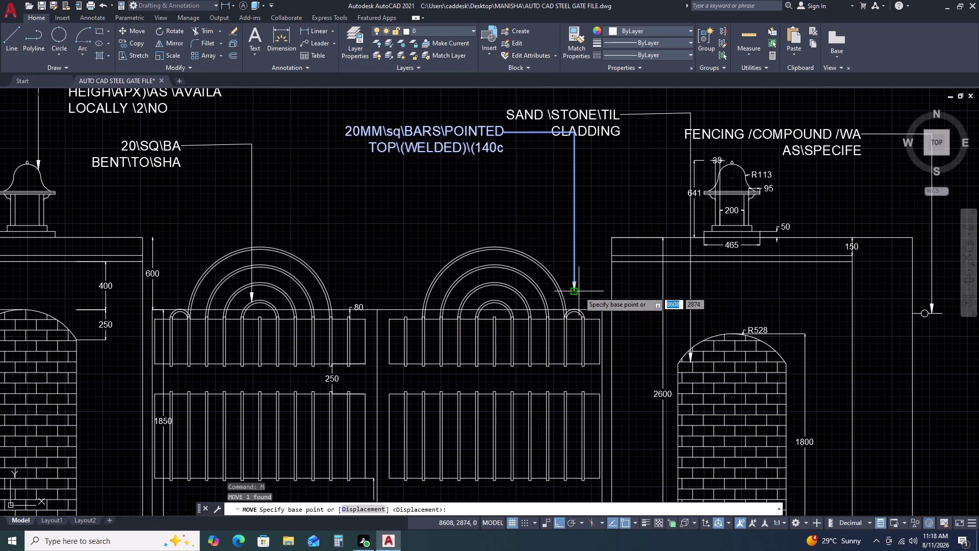
Move the bars leader by its arrow tip down onto the small arch.
click(576, 291)
click(575, 308)
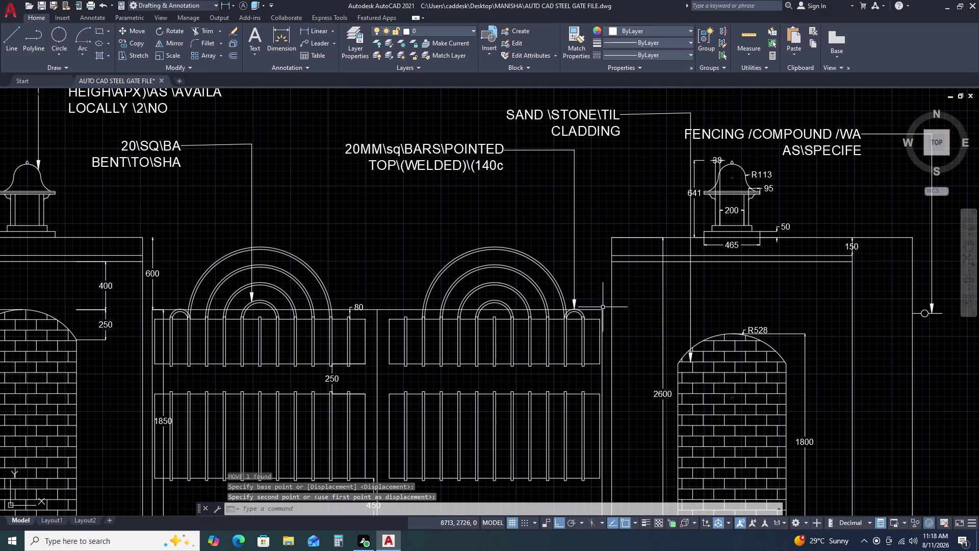
key(Escape)
scroll(down, 3)
scroll(up, 3)
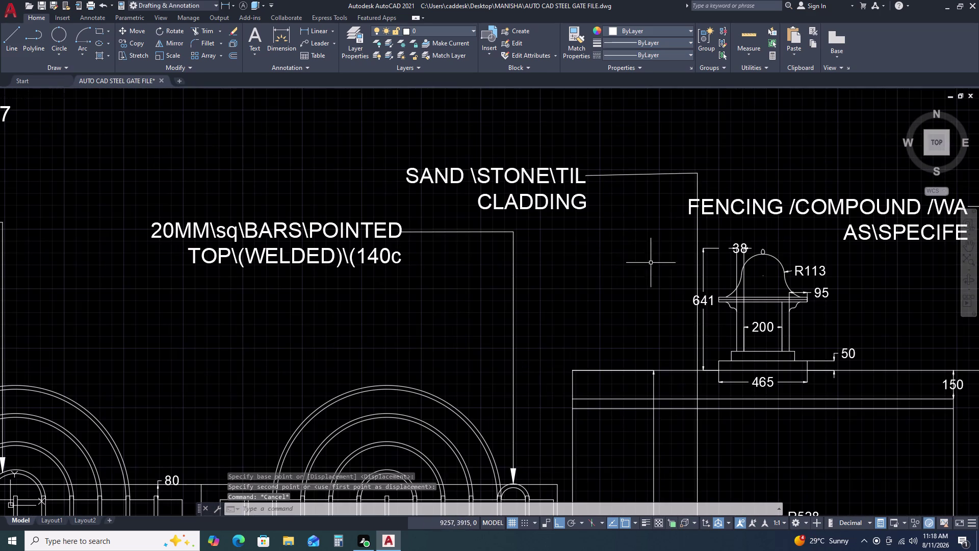
scroll(down, 3)
scroll(down, 3)
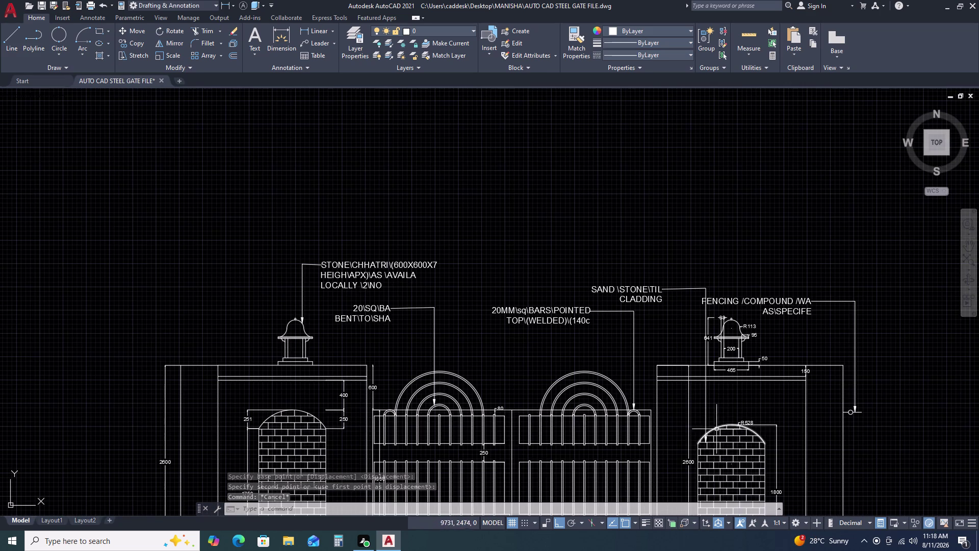
scroll(up, 3)
Move the sand stone cladding leader so its arrow tip lands on the brick pier.
click(722, 376)
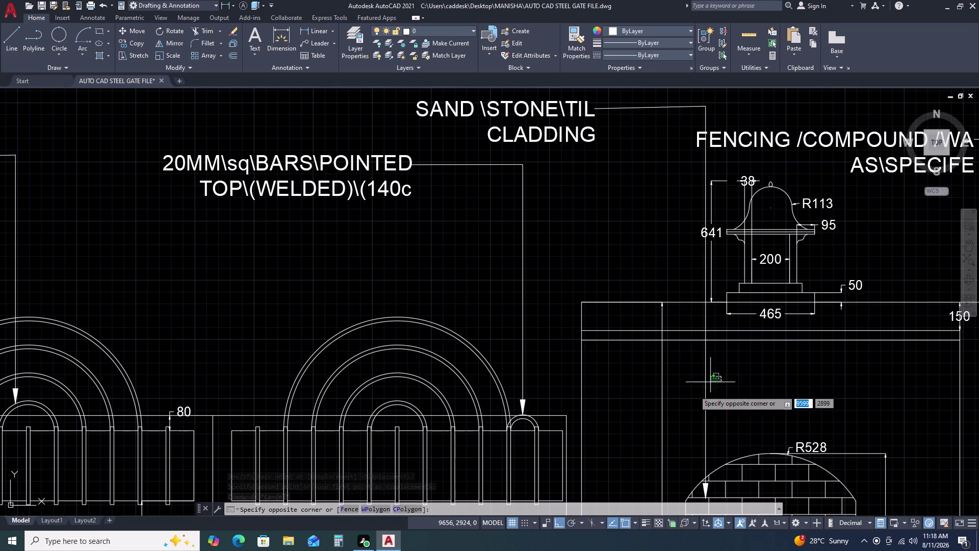
click(692, 391)
key(m)
key(space)
middle_drag(706, 450, 689, 307)
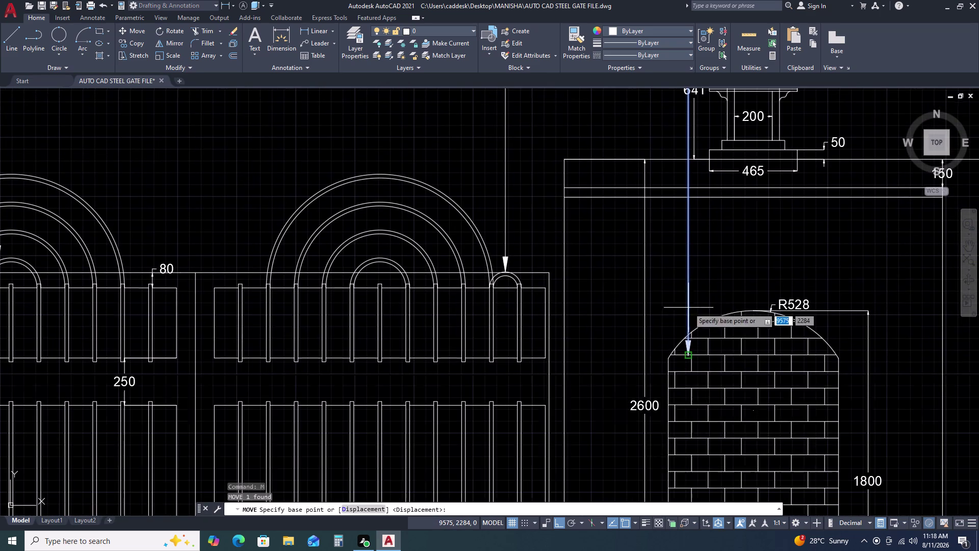
scroll(up, 3)
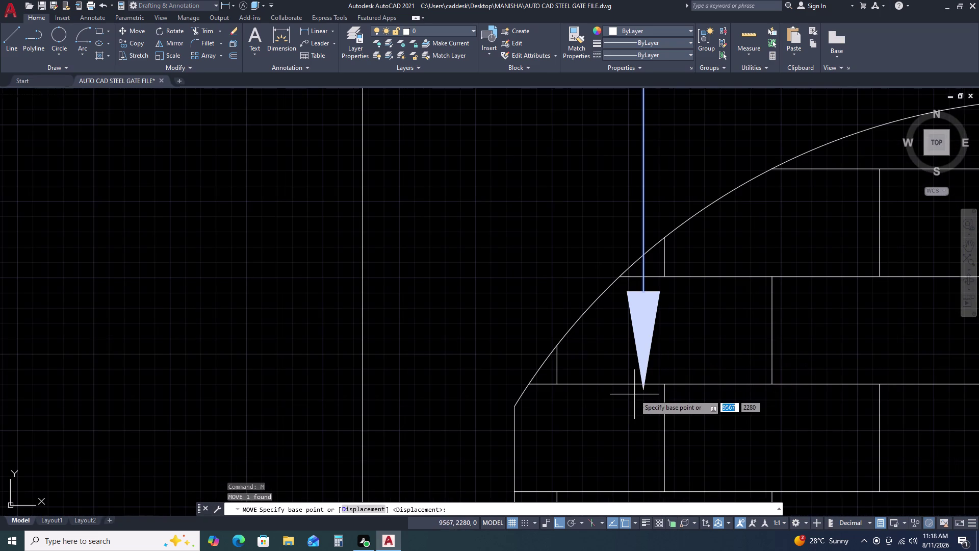
click(645, 390)
scroll(down, 3)
scroll(down, 3)
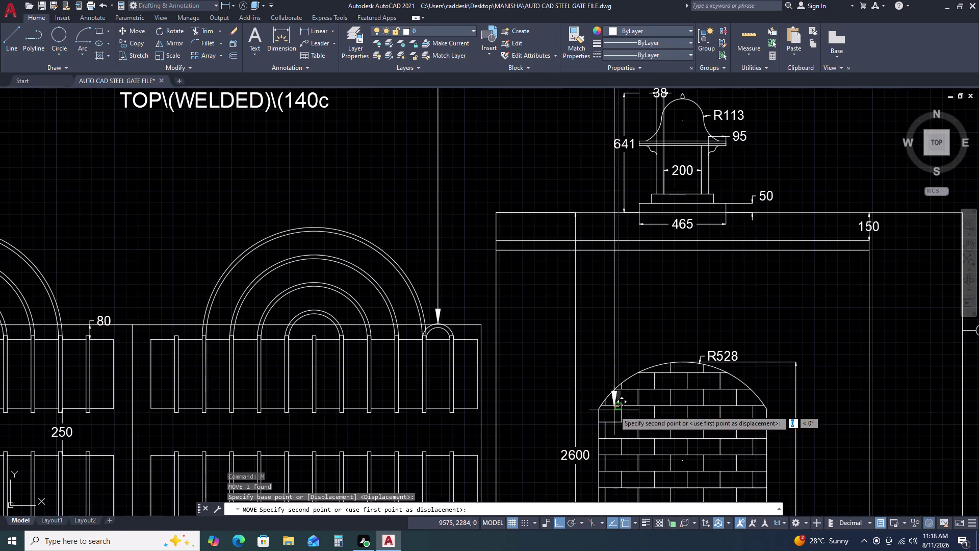
scroll(down, 3)
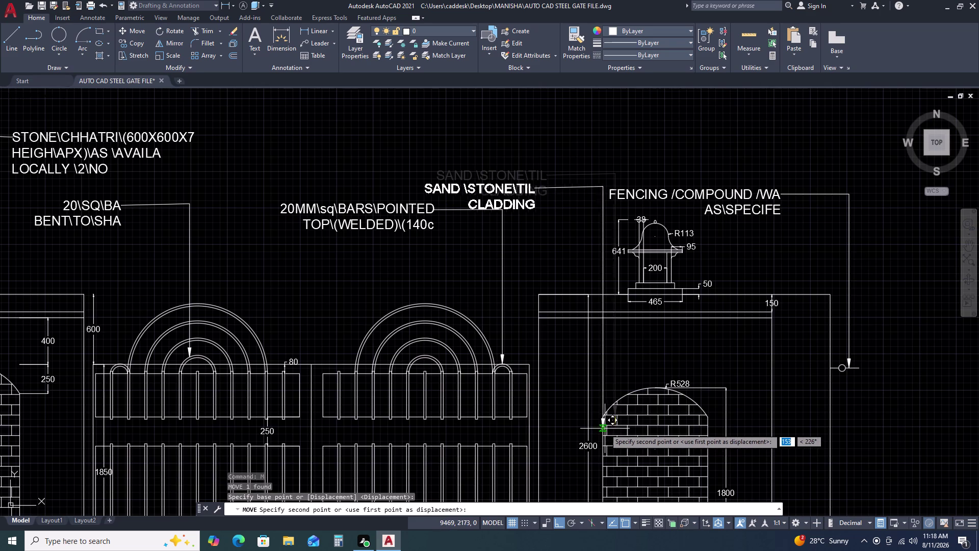
click(612, 427)
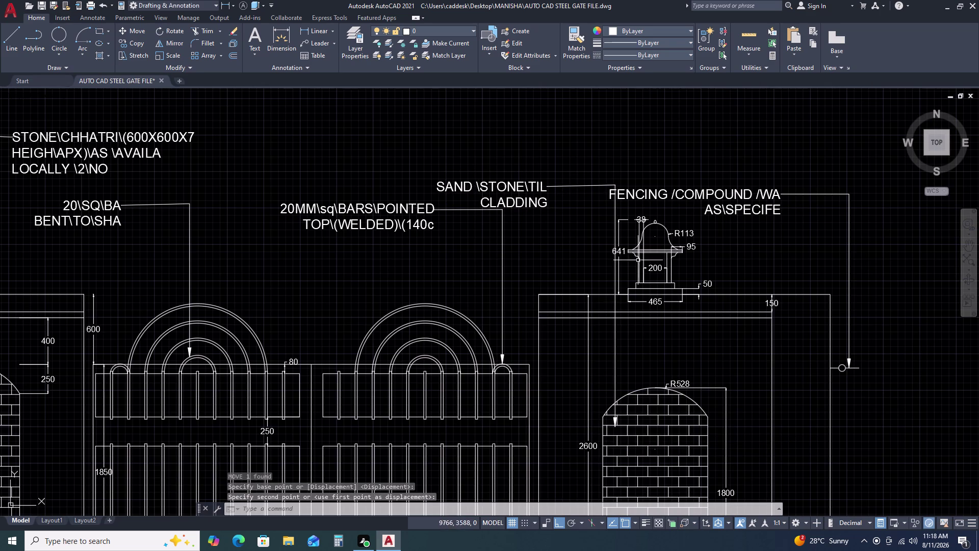
Move the sand stone leader again, nudging its arrow 70 left onto the pier arch.
text(M)
key(space)
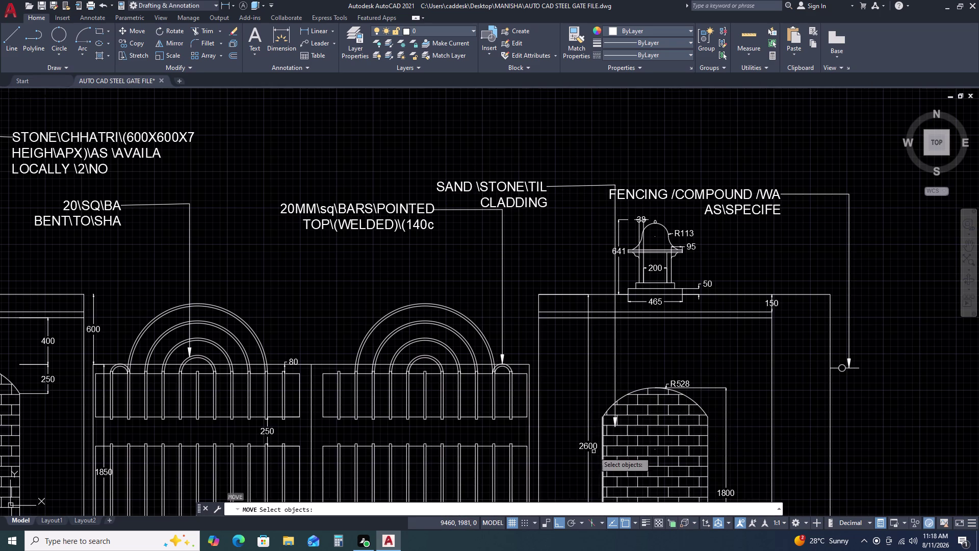
click(628, 360)
click(601, 382)
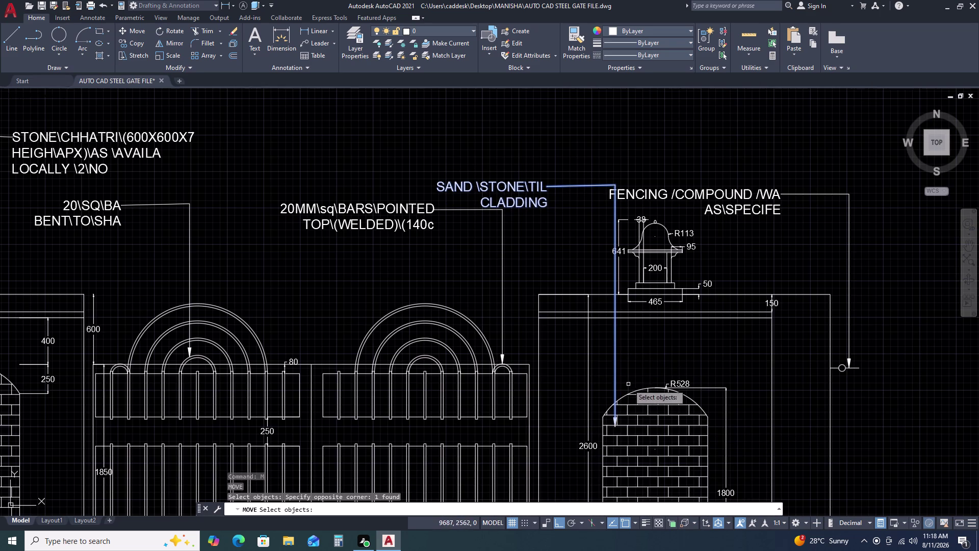
key(m)
key(space)
scroll(up, 3)
key(space)
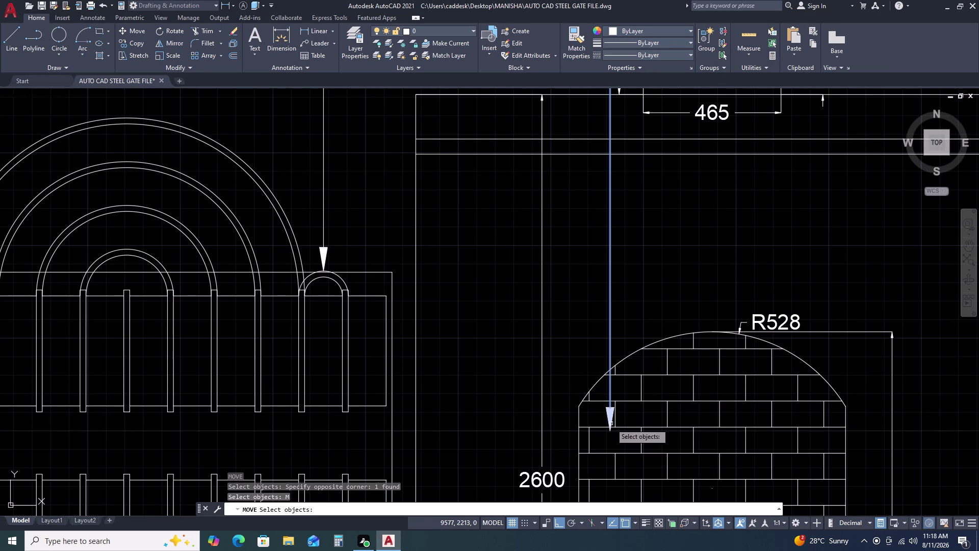
click(611, 430)
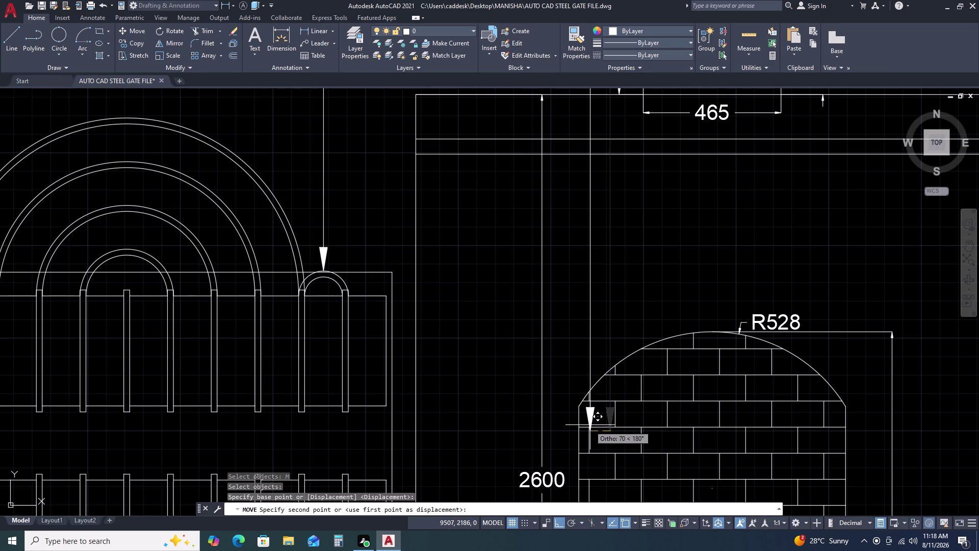
click(591, 426)
scroll(down, 3)
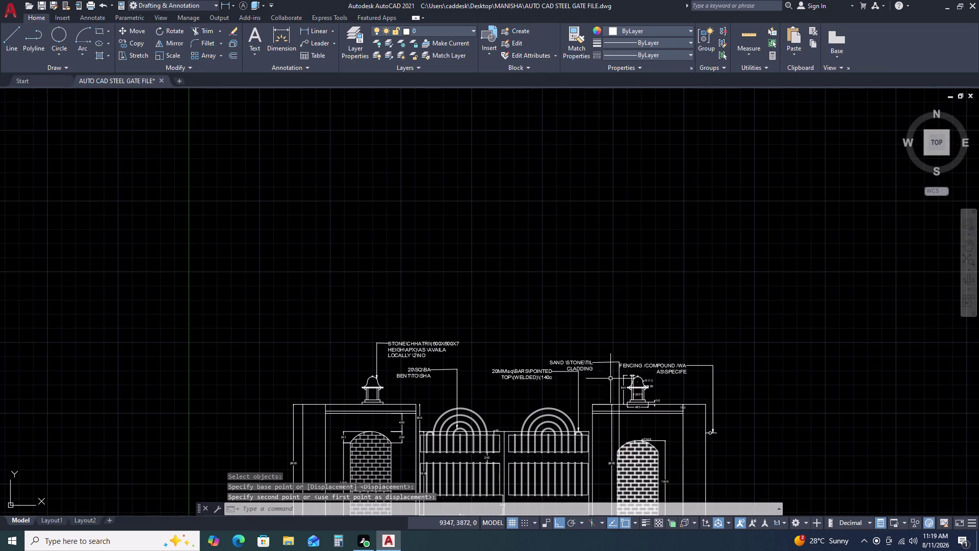
scroll(up, 3)
click(644, 381)
Stretch the sand stone label left with Ortho off, aligning it with its landing line.
click(626, 381)
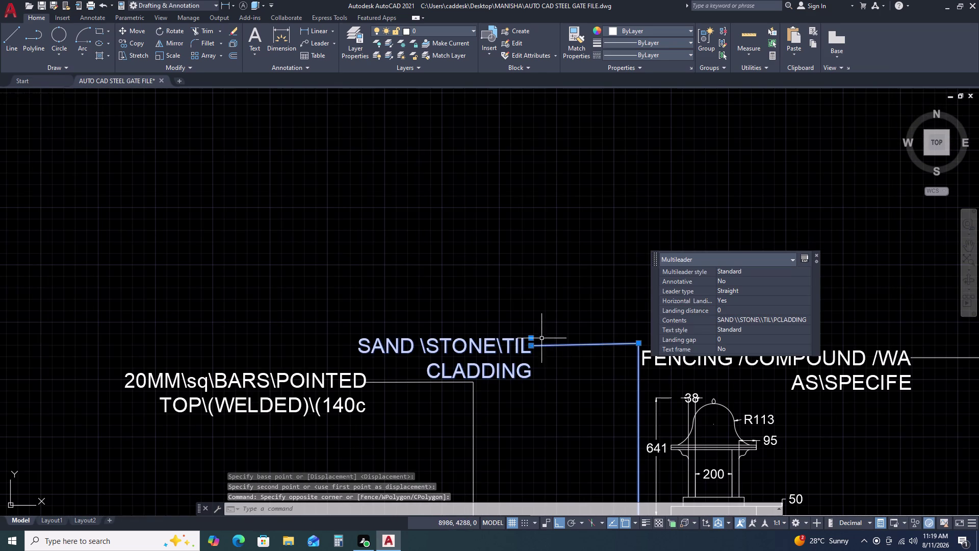
click(532, 339)
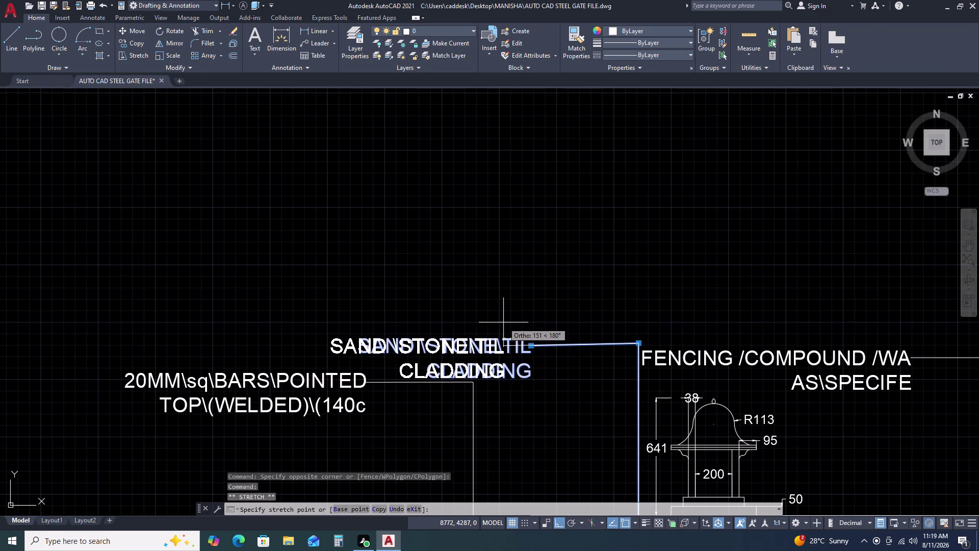
key(F8)
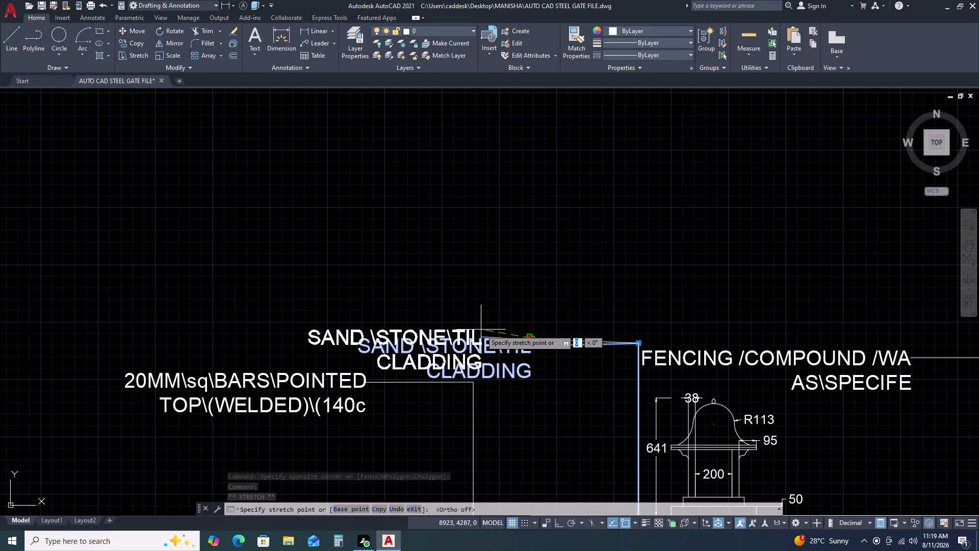
click(497, 342)
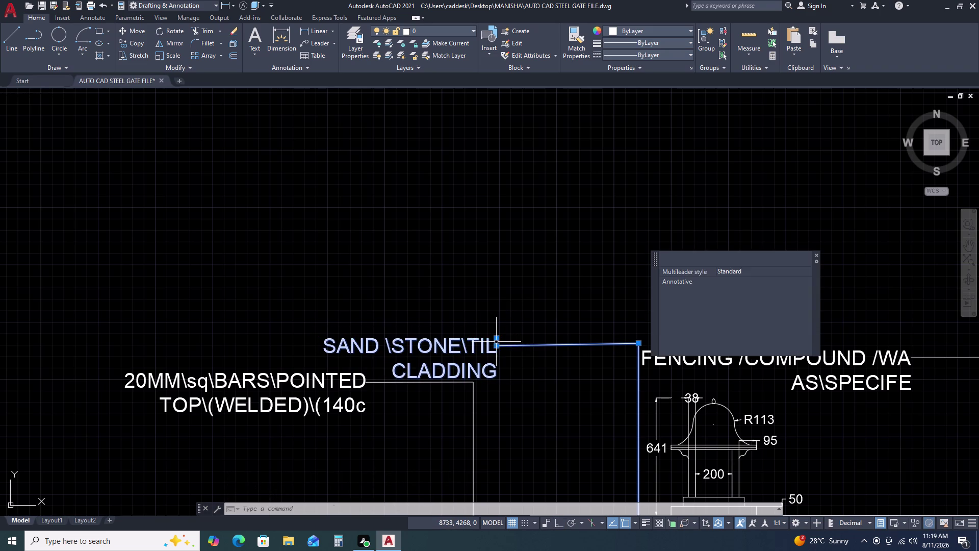
click(497, 339)
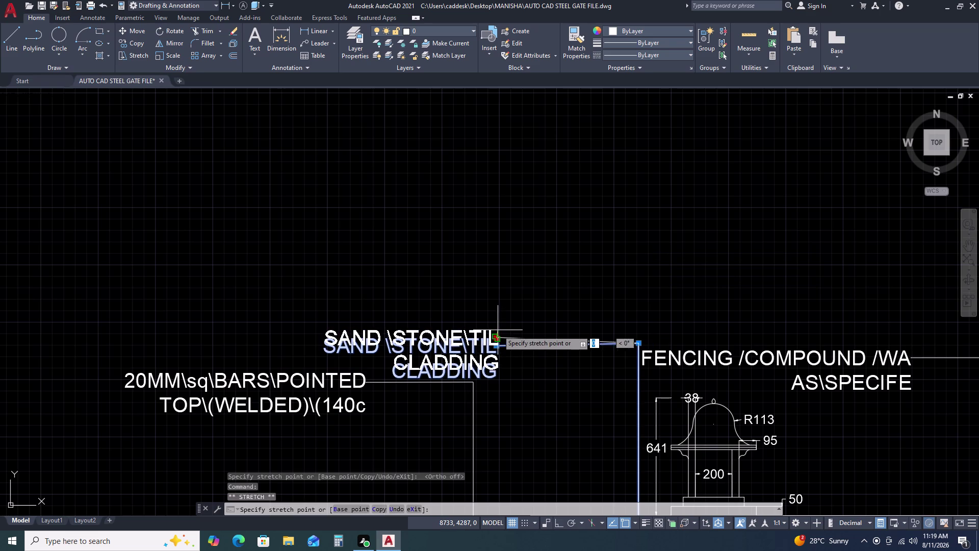
click(497, 330)
scroll(up, 3)
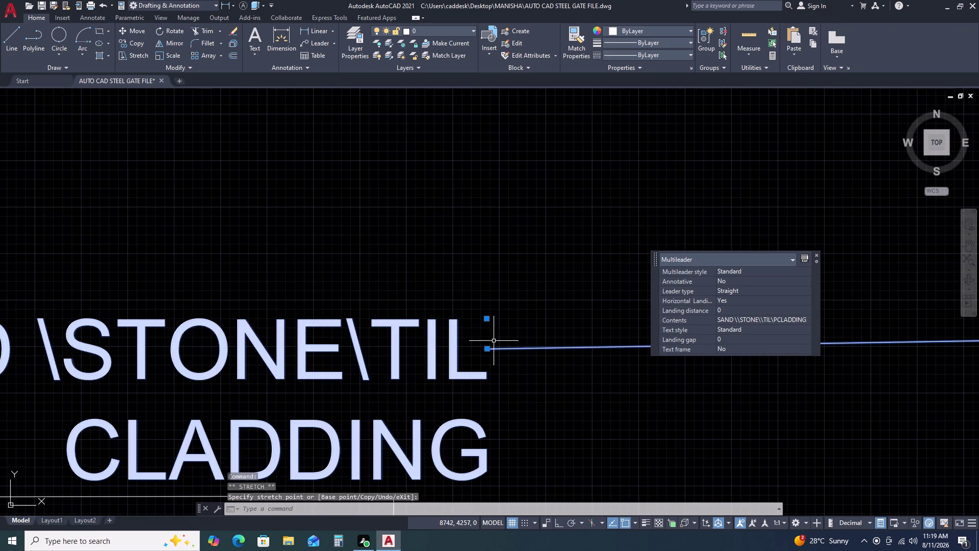
click(489, 320)
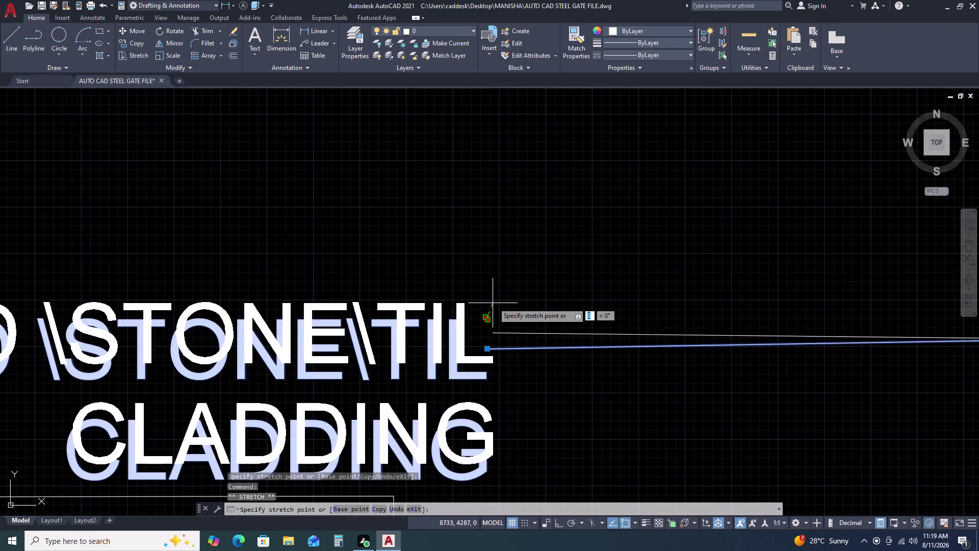
click(494, 302)
key(Escape)
Zoom out and pan to bring the whole gate elevation back into view.
scroll(down, 3)
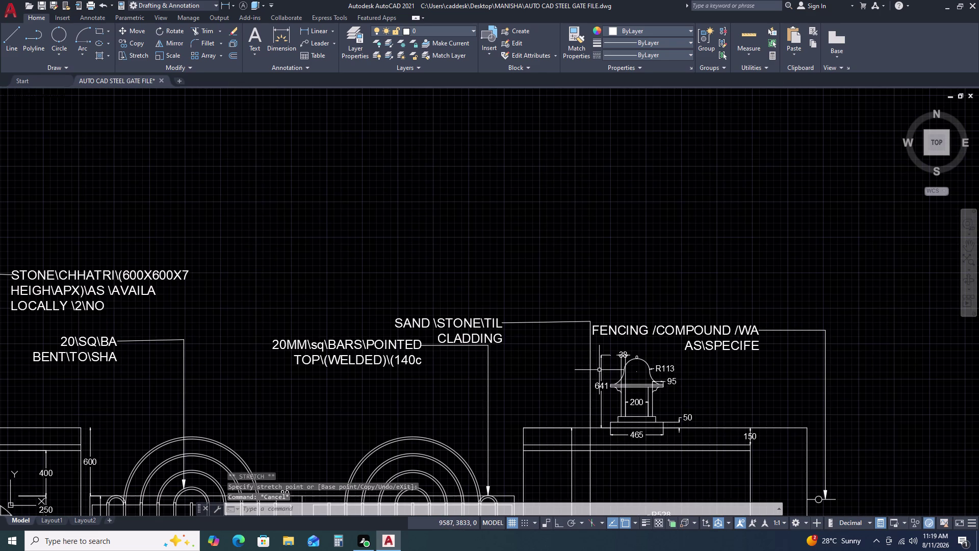
click(732, 329)
scroll(down, 3)
middle_drag(812, 399, 759, 313)
key(Escape)
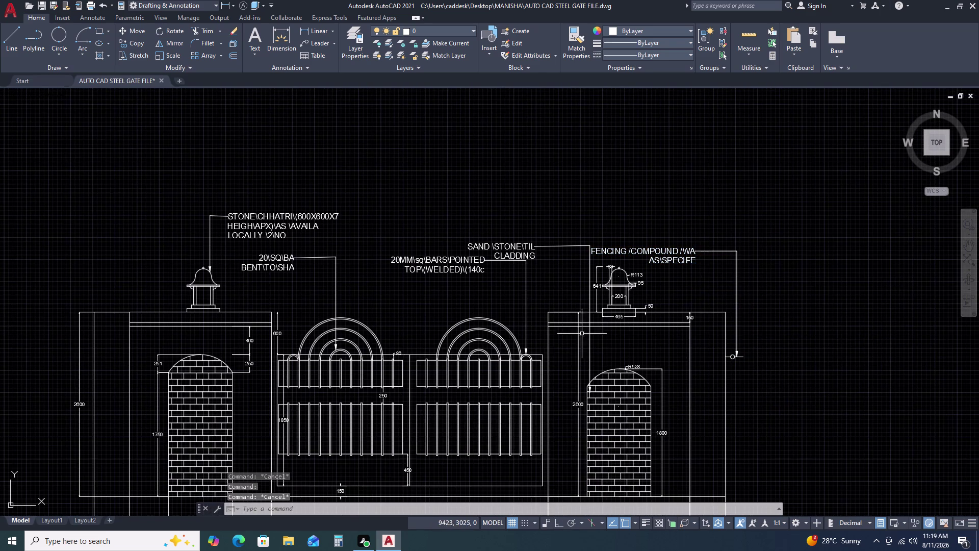
Stretch the 20MM bars leader's arrowhead onto the small arch, then select the square-bar note.
scroll(down, 3)
scroll(up, 3)
click(598, 322)
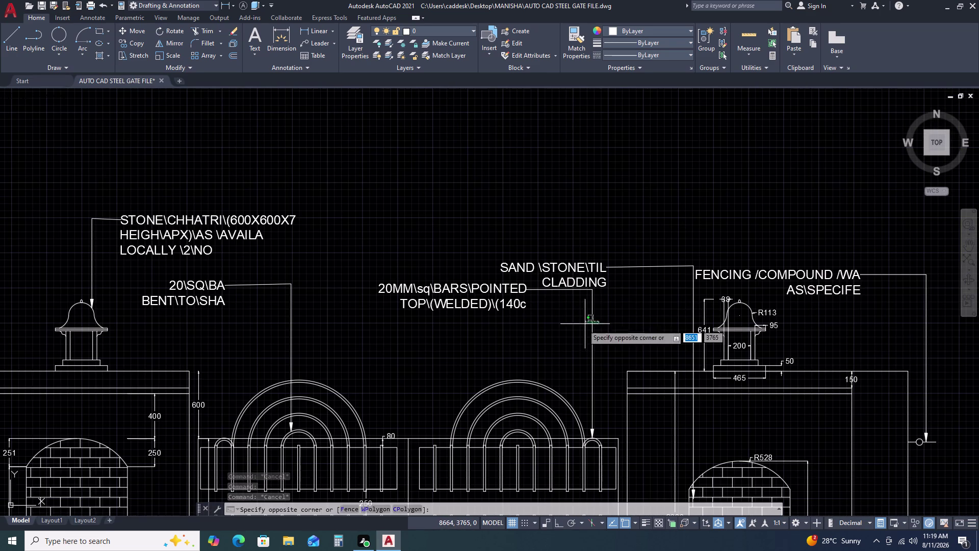
click(548, 337)
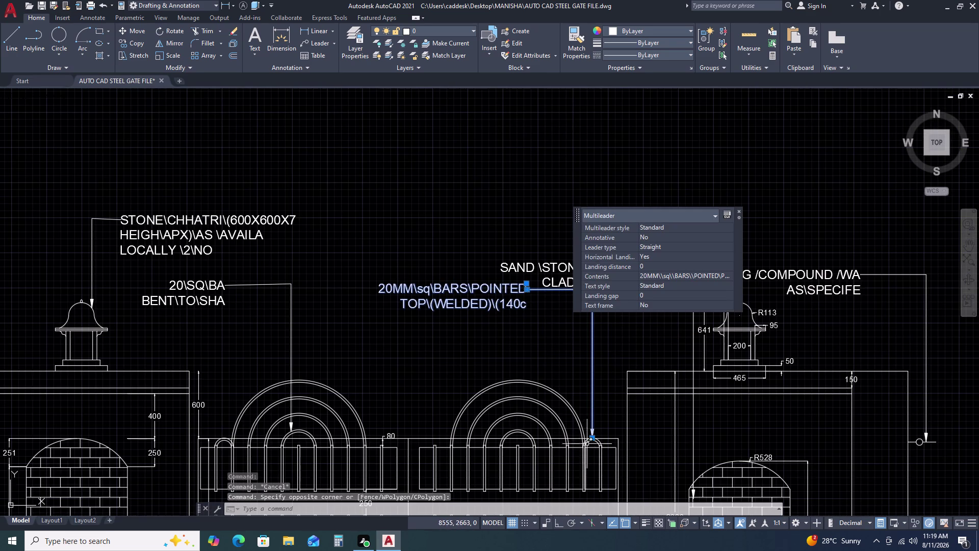
click(592, 436)
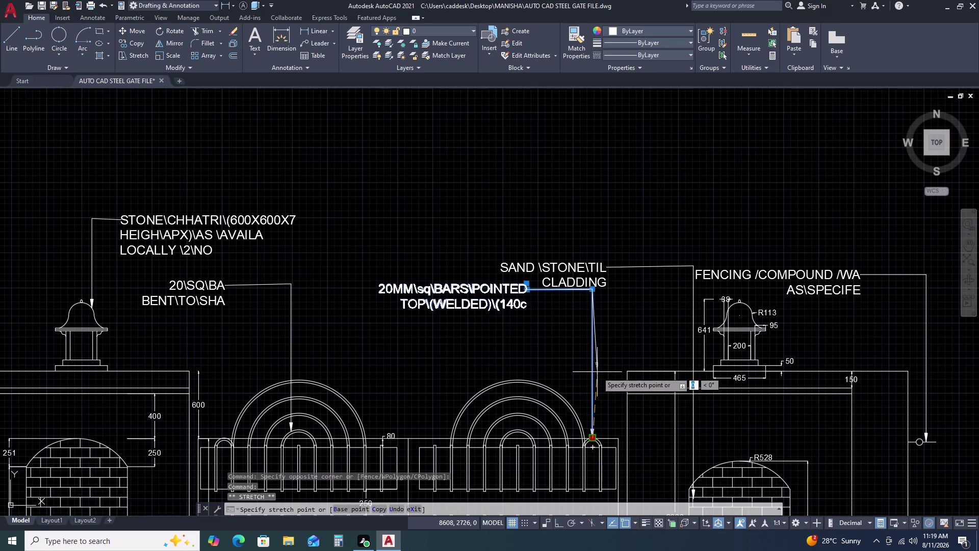
click(593, 365)
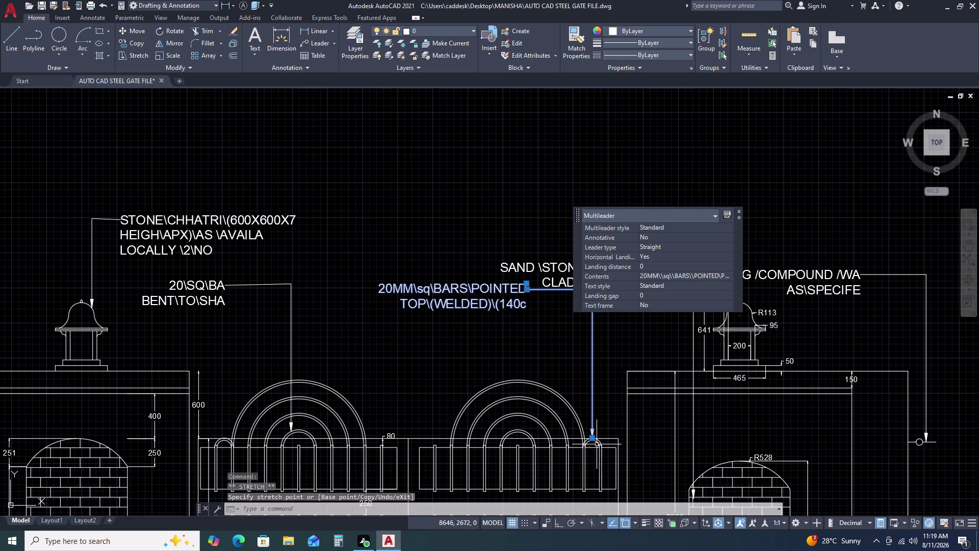
click(593, 438)
click(594, 372)
scroll(down, 3)
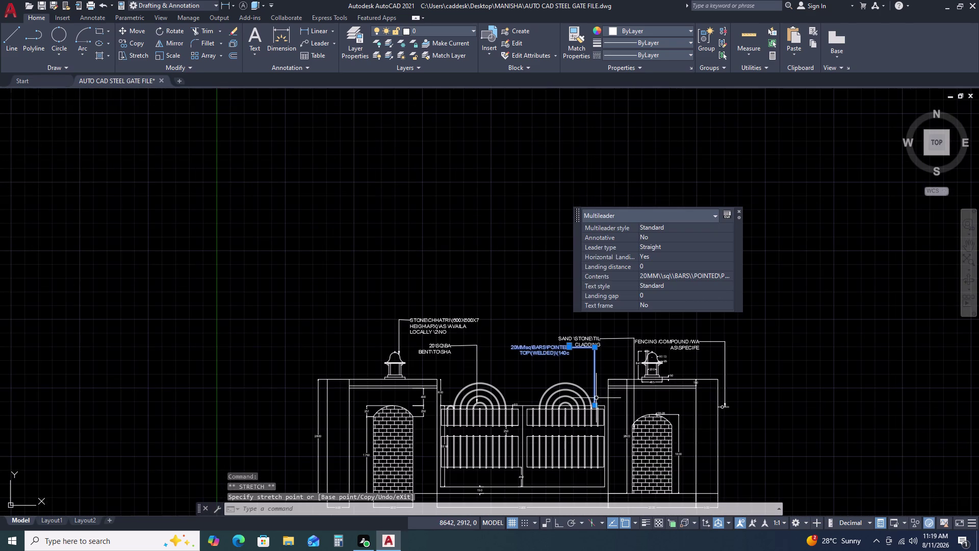
key(Escape)
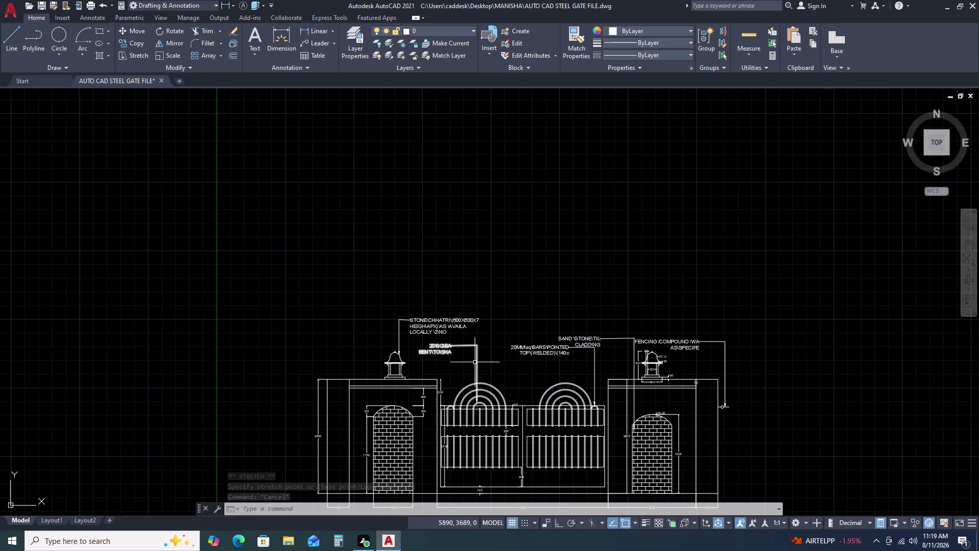
click(480, 341)
click(468, 351)
Delete the 20\SQ\BA square-bar multileader and zoom in on the left gate arch.
scroll(up, 3)
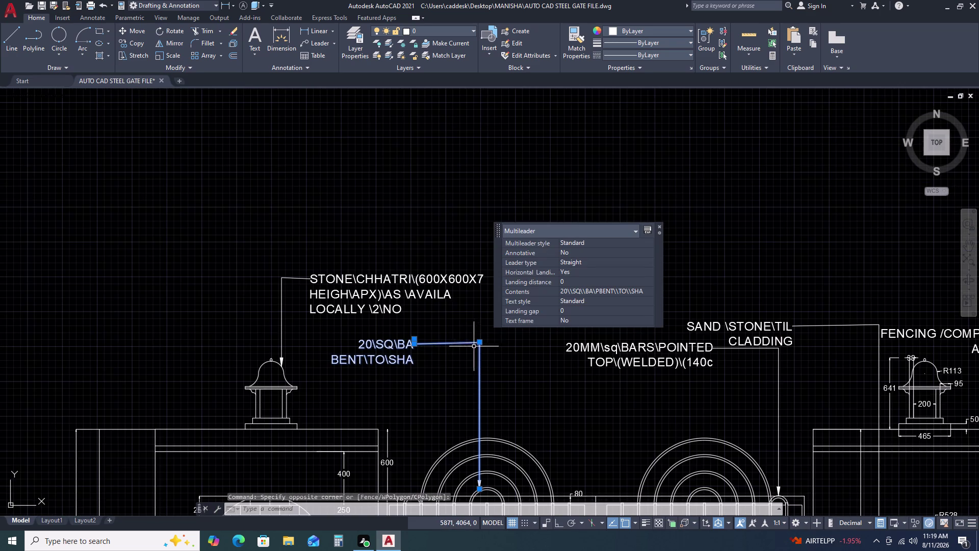
key(Delete)
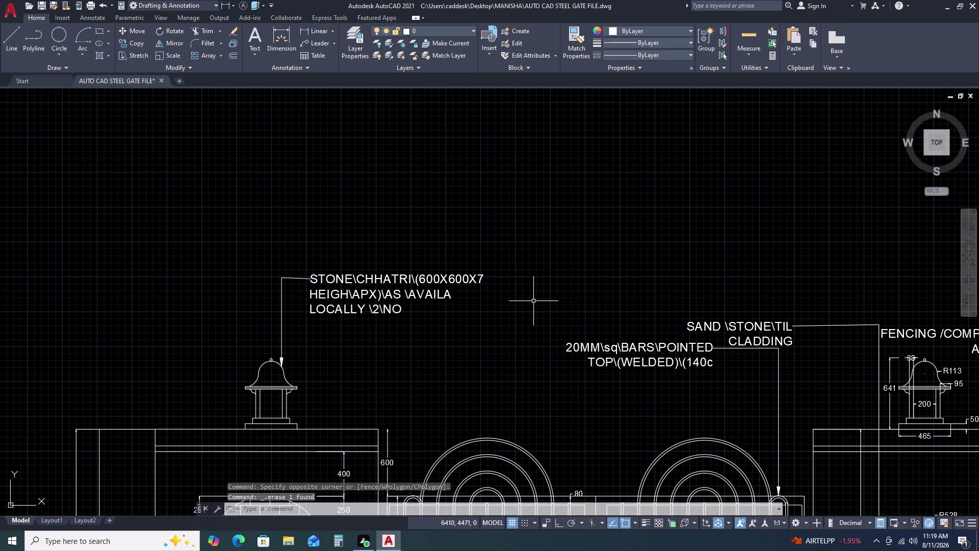
scroll(down, 3)
scroll(up, 3)
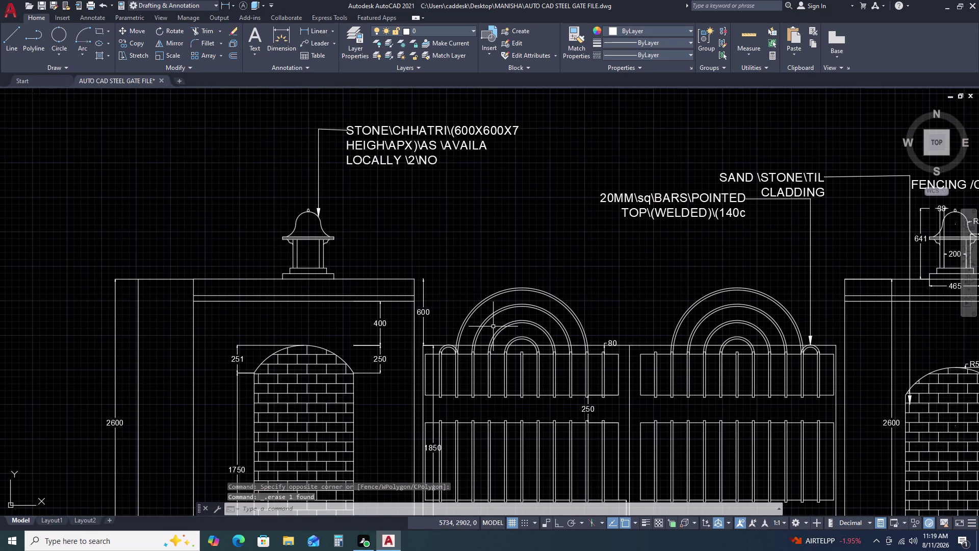
scroll(up, 3)
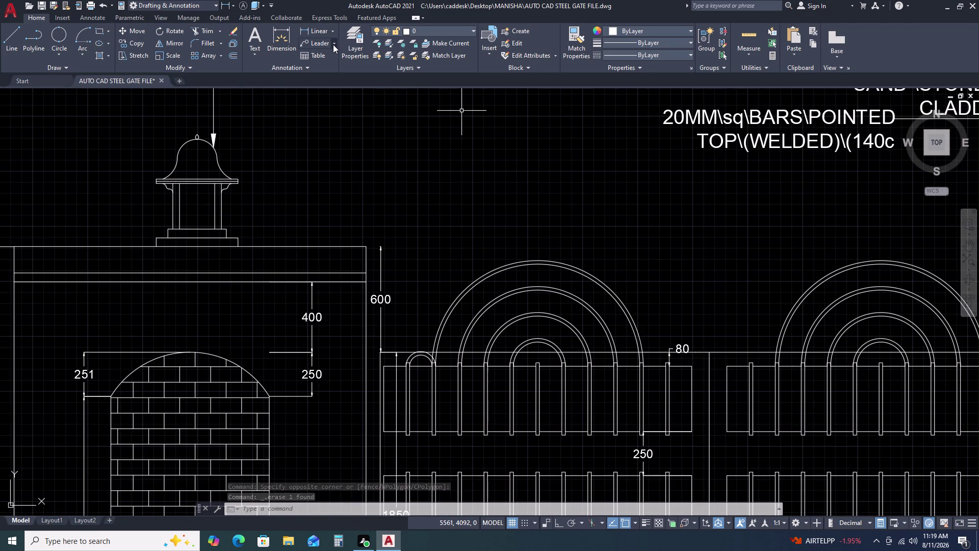
click(313, 43)
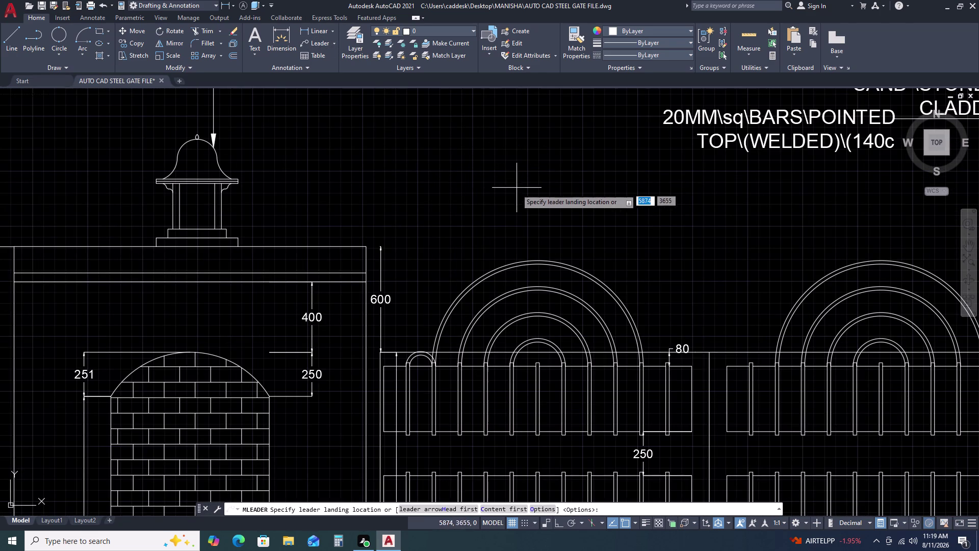
Start a leader at the left arch top with ortho on, then cancel it and delete the empty leader.
click(540, 340)
key(F8)
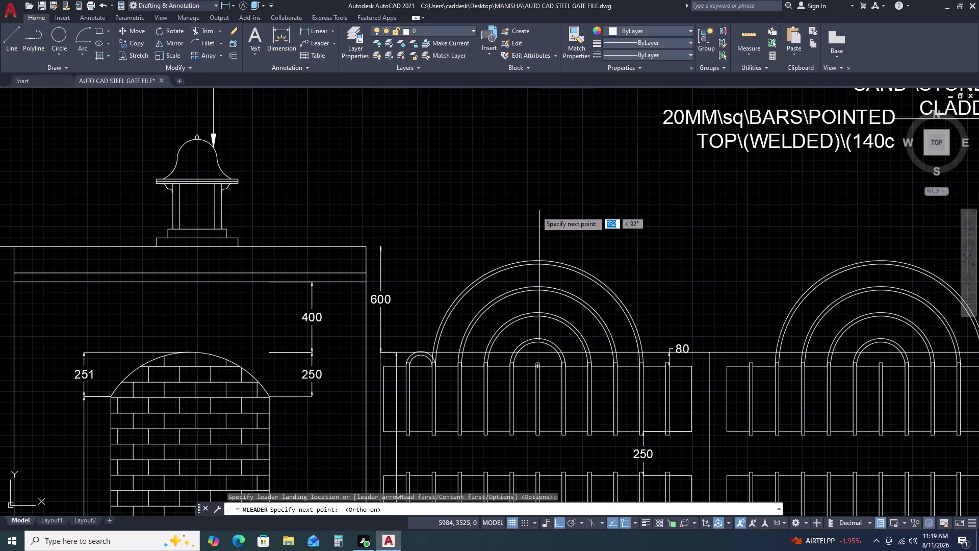
click(539, 220)
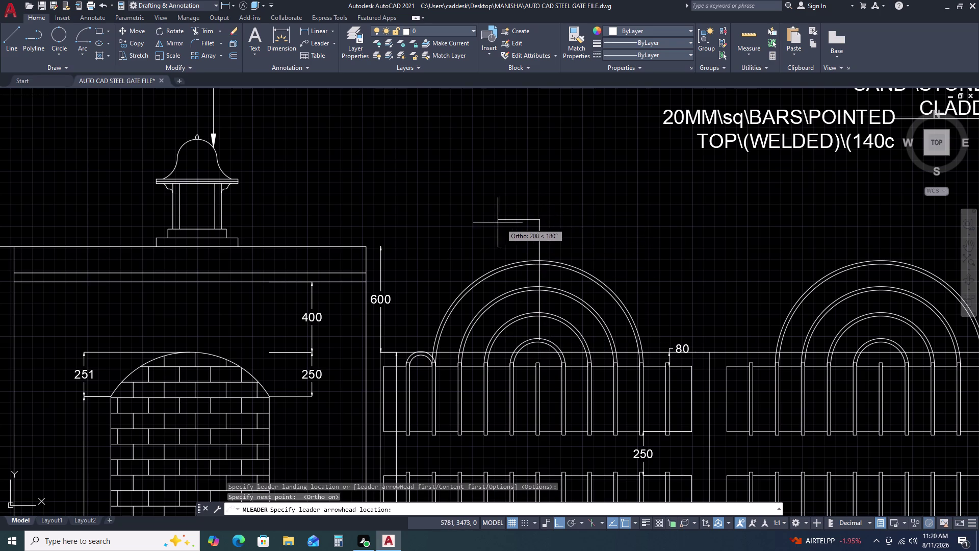
click(488, 220)
key(Escape)
key(Escape)
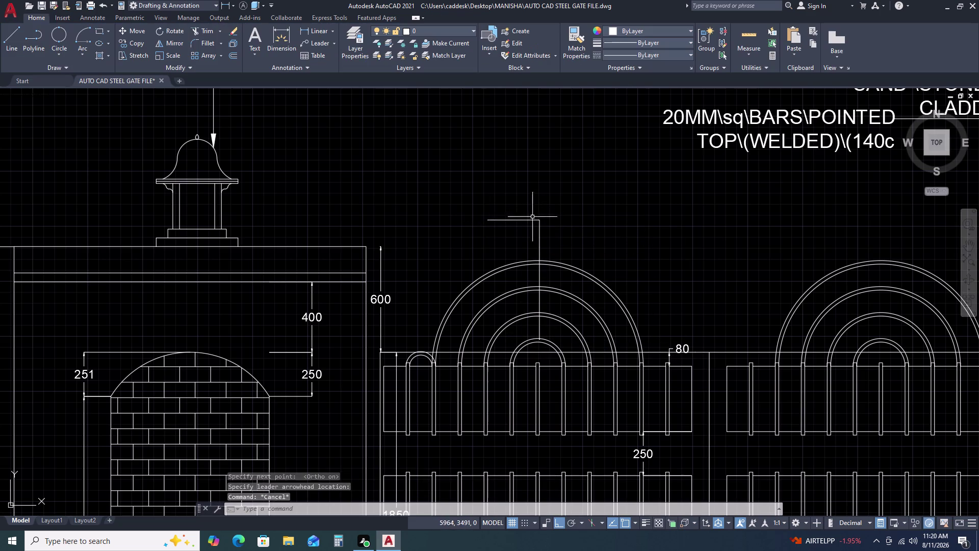
click(540, 222)
key(Delete)
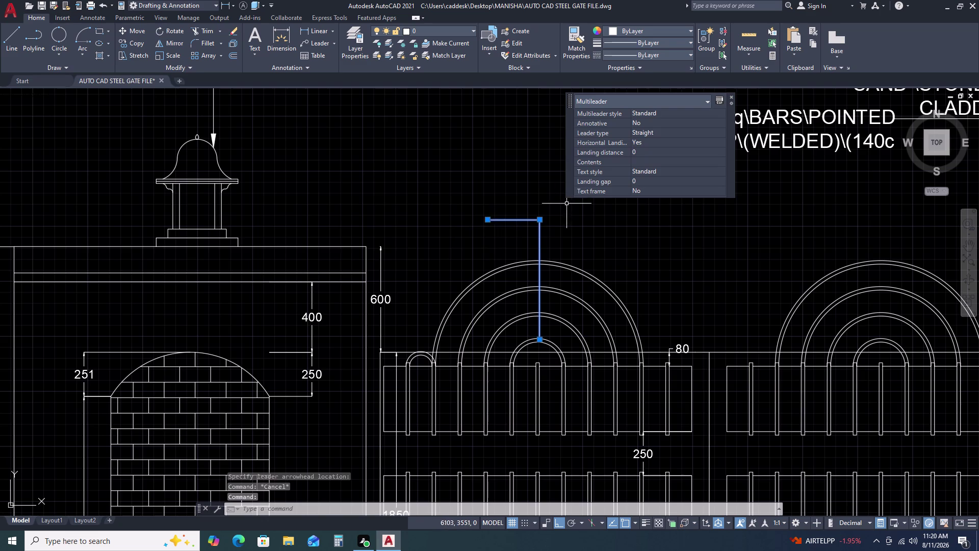
key(Delete)
Place a new multileader with its landing above the arch and arrow at the left arch top.
click(314, 44)
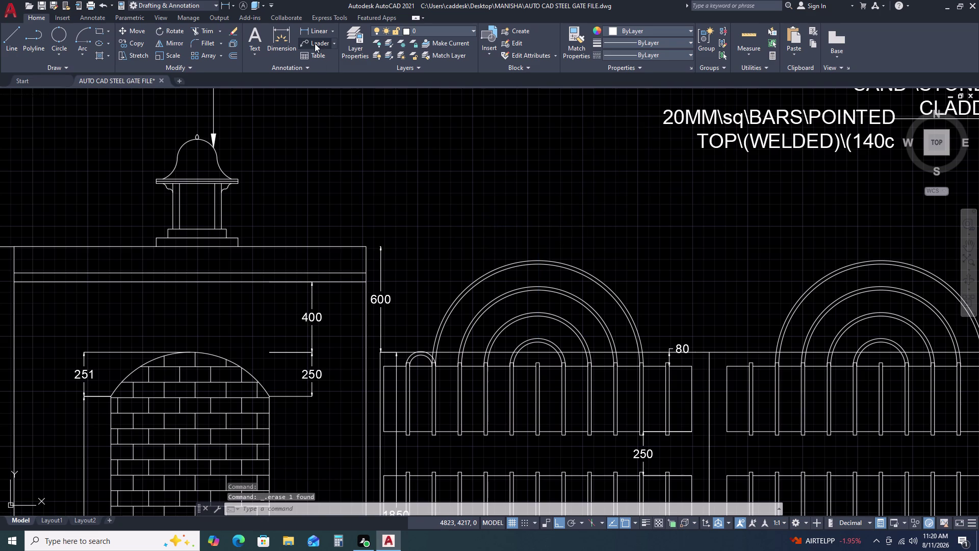
click(482, 204)
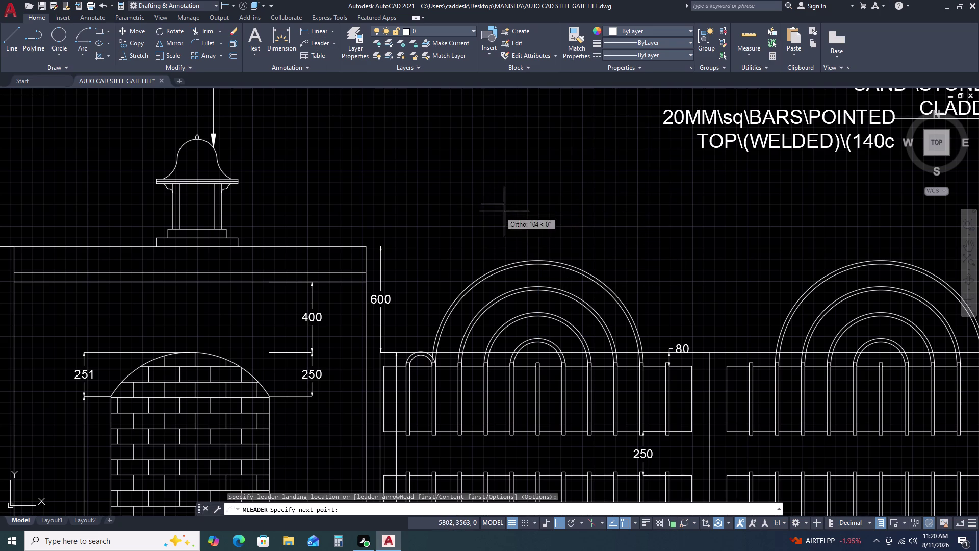
click(531, 205)
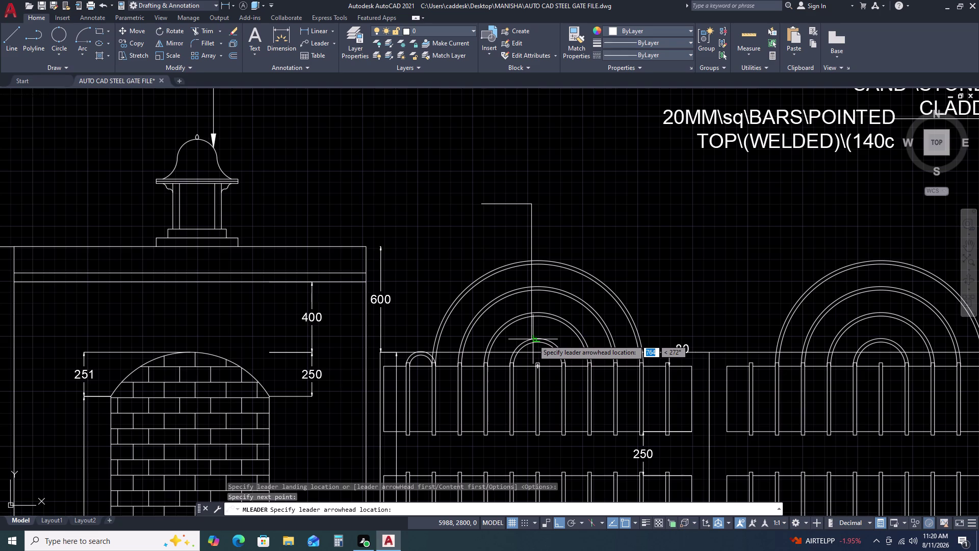
click(533, 339)
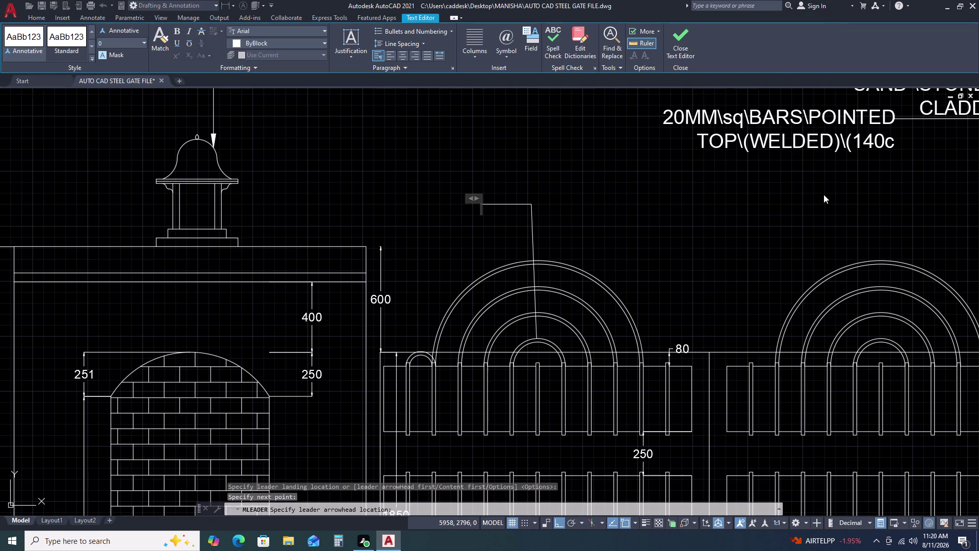
Type the two-line note '20\SQ\BA' with a bent square bar second line, and finish editing.
text(20)
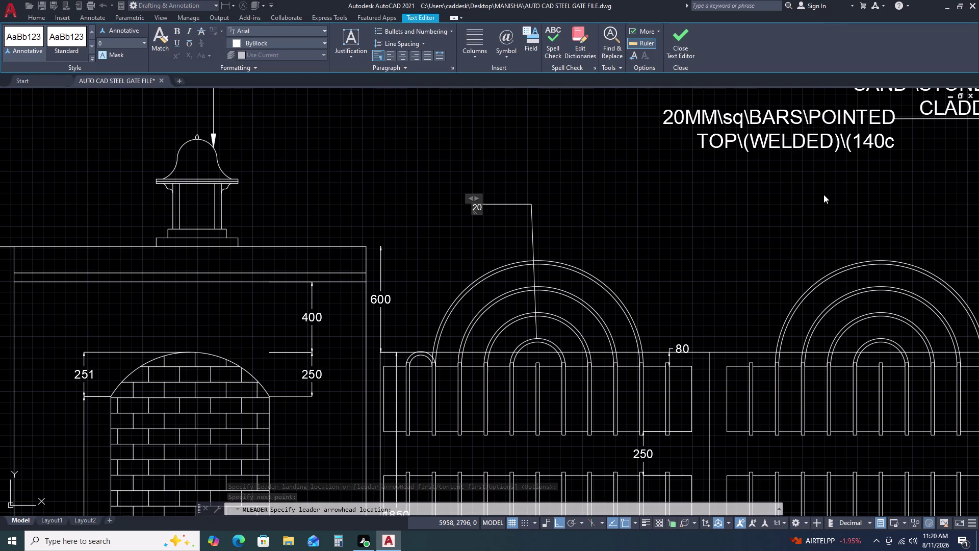
key(backslash)
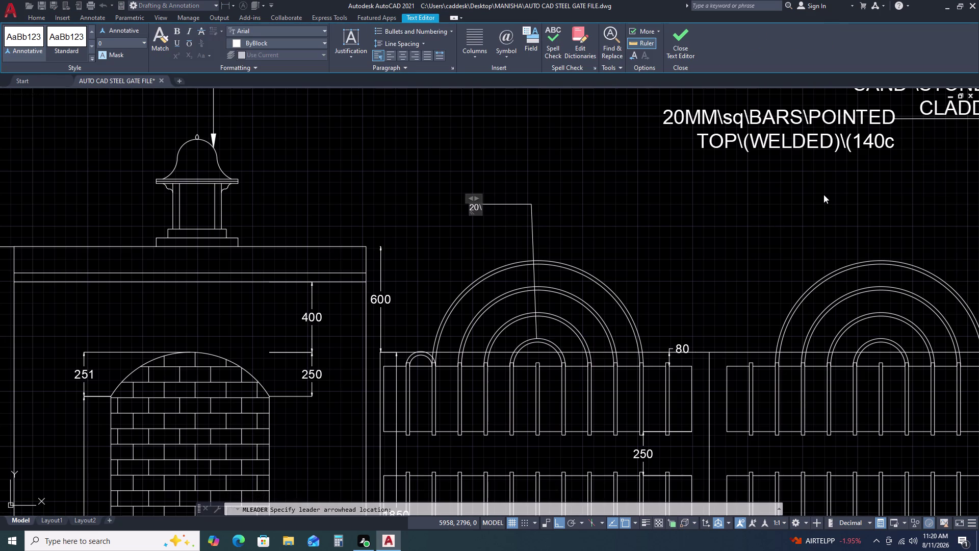
text(SQ)
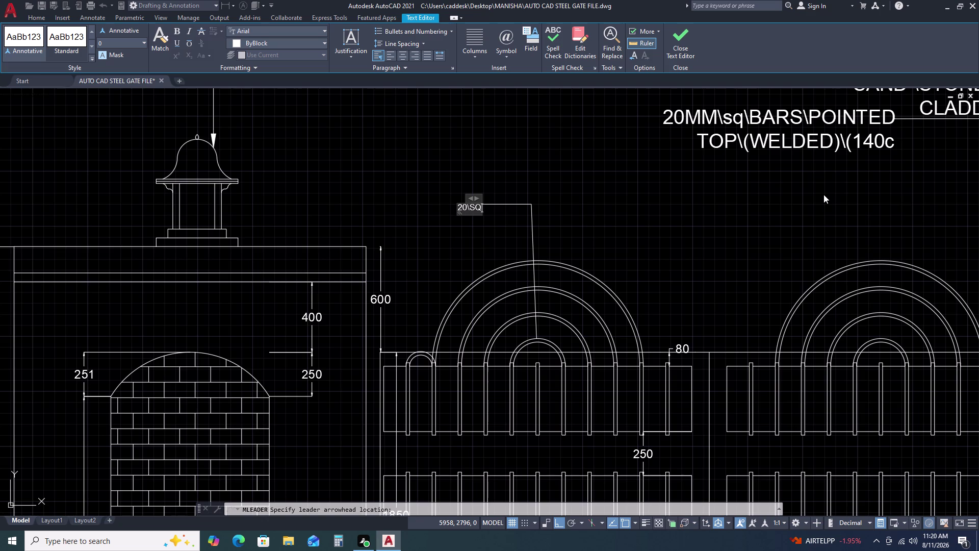
key(backslash)
text(BA)
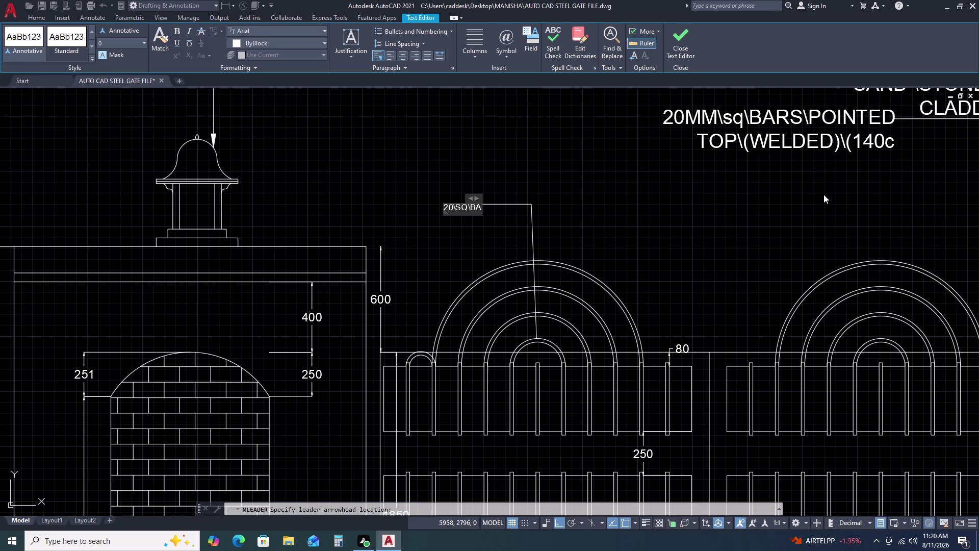
key(Return)
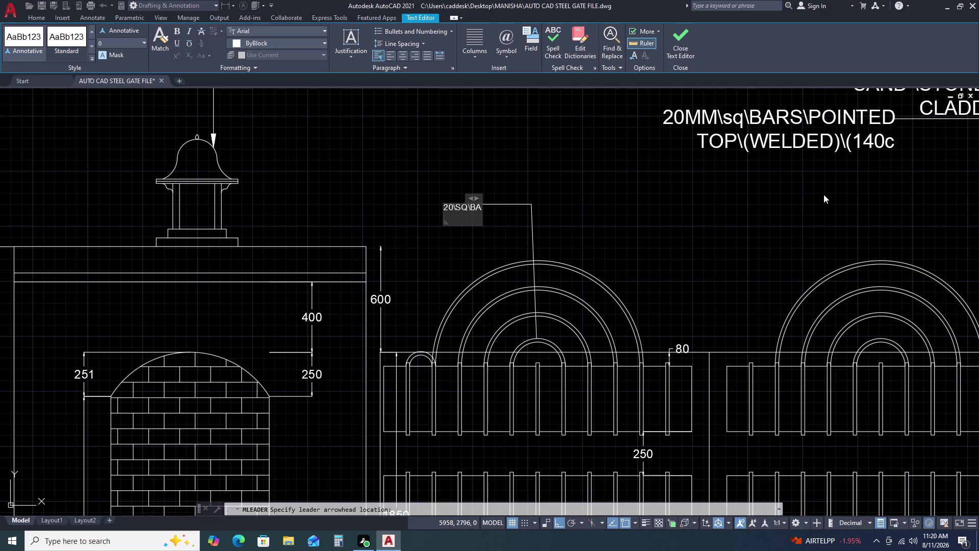
text(BENT)
text(\TP)
key(BackSpace)
key(o)
key(backslash)
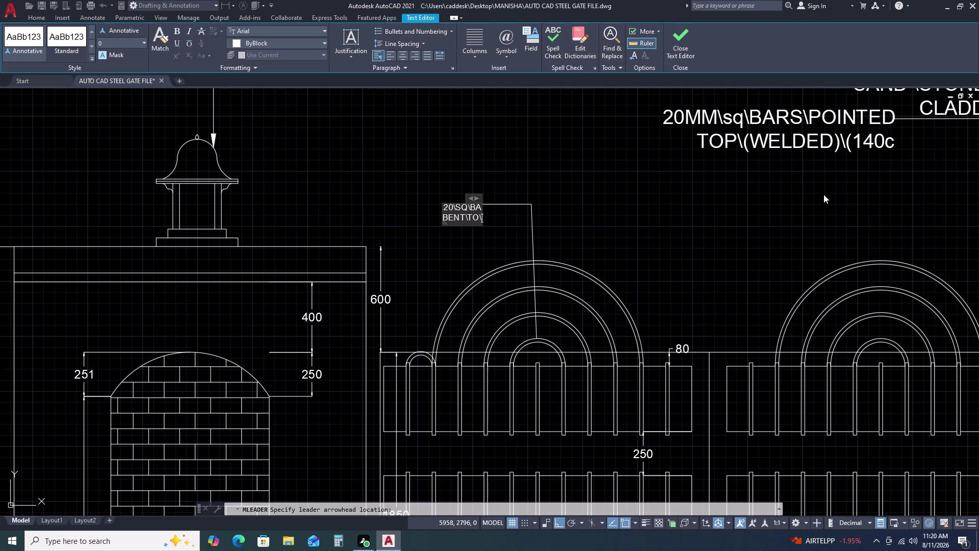
text(SHA)
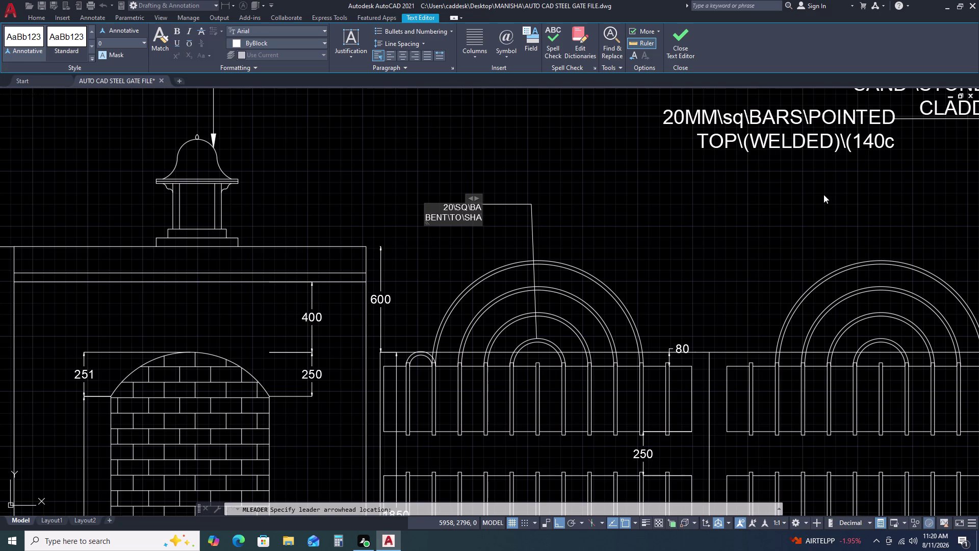
click(659, 200)
key(Escape)
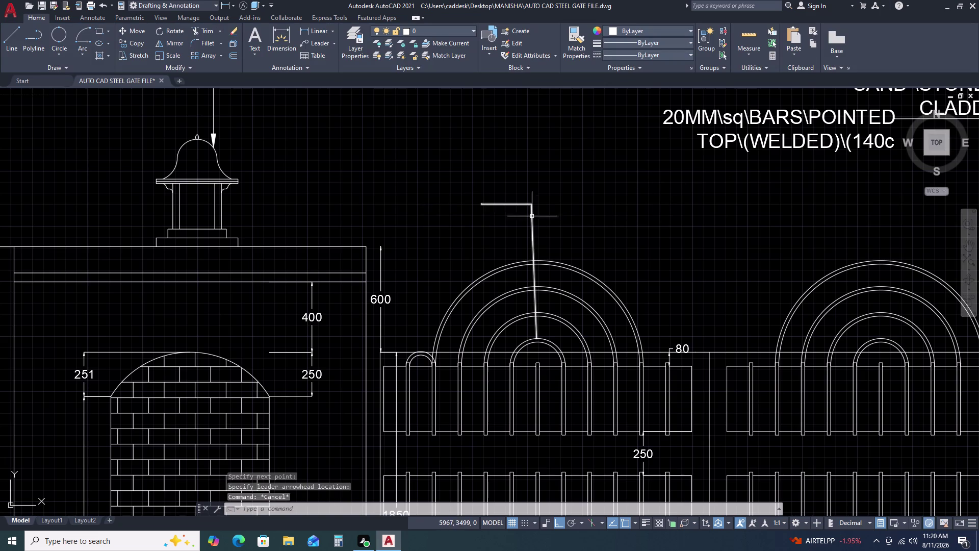
Stretch the new leader note's landing end to a new position.
click(533, 221)
click(530, 201)
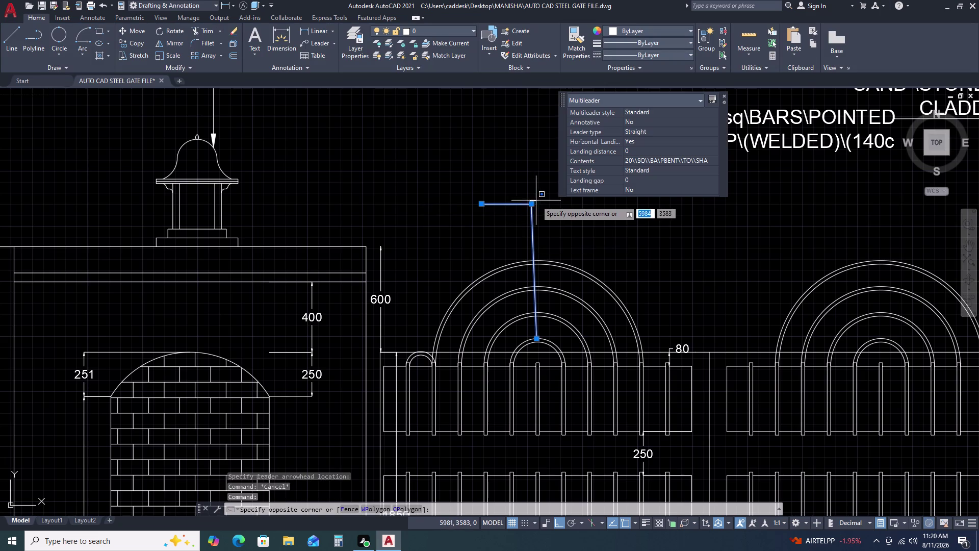
click(535, 202)
click(533, 204)
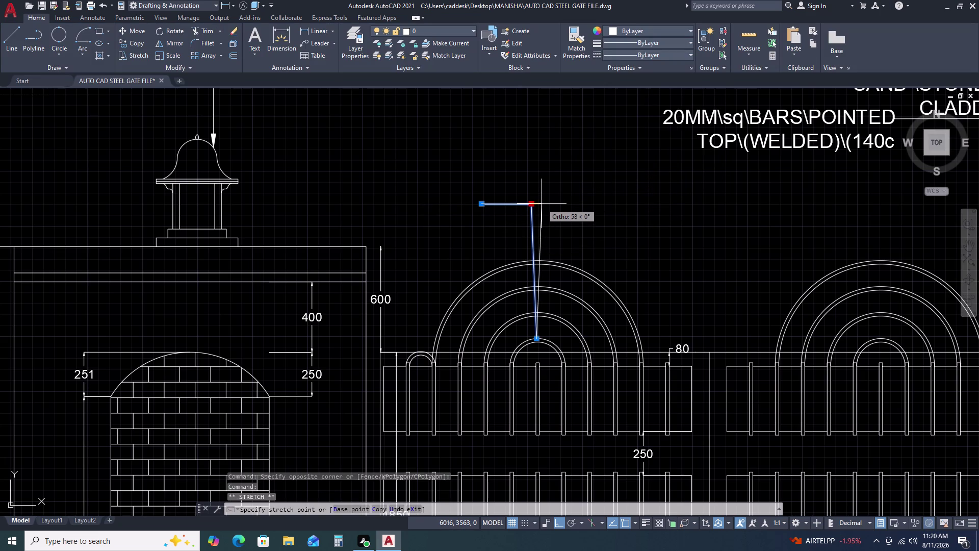
click(541, 204)
key(Escape)
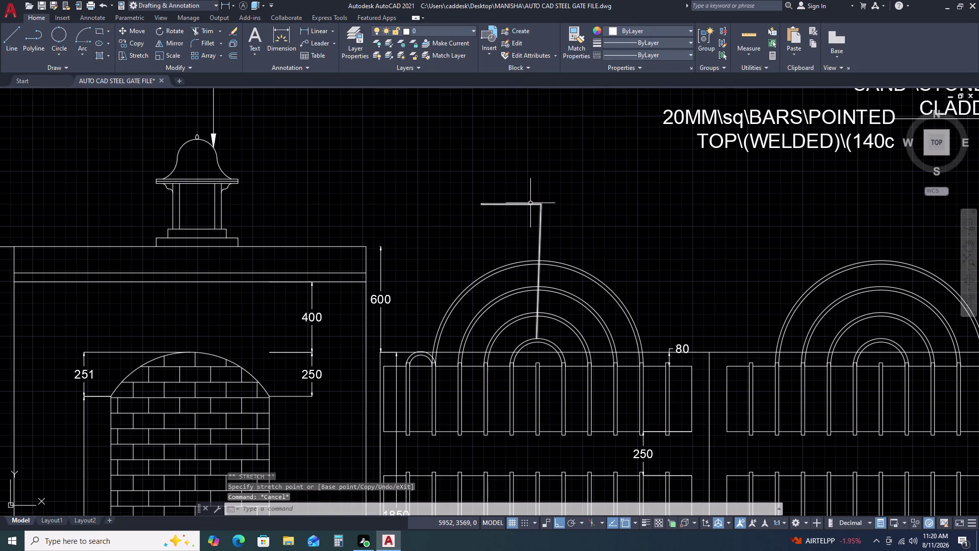
Adjust the new leader's bend point where it meets the landing.
click(531, 203)
scroll(up, 3)
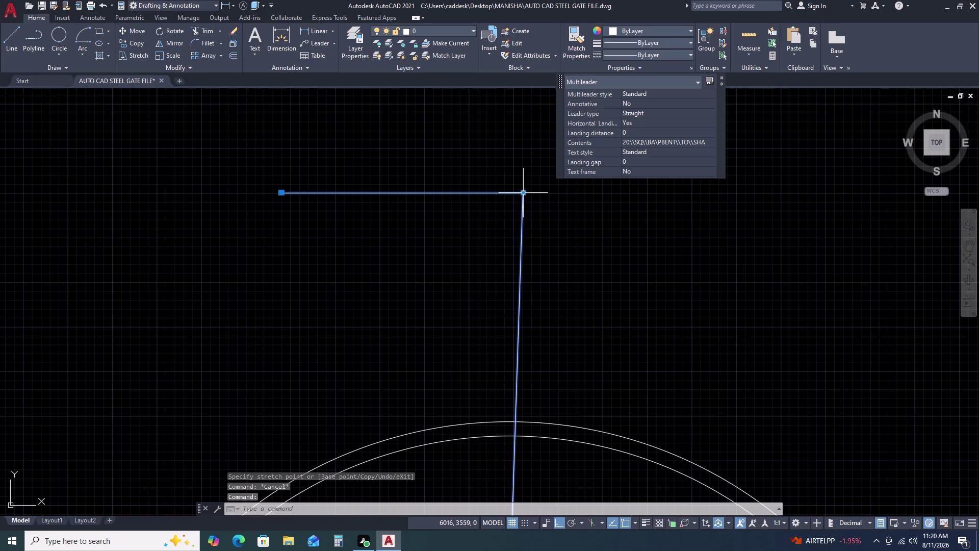
click(525, 195)
click(515, 195)
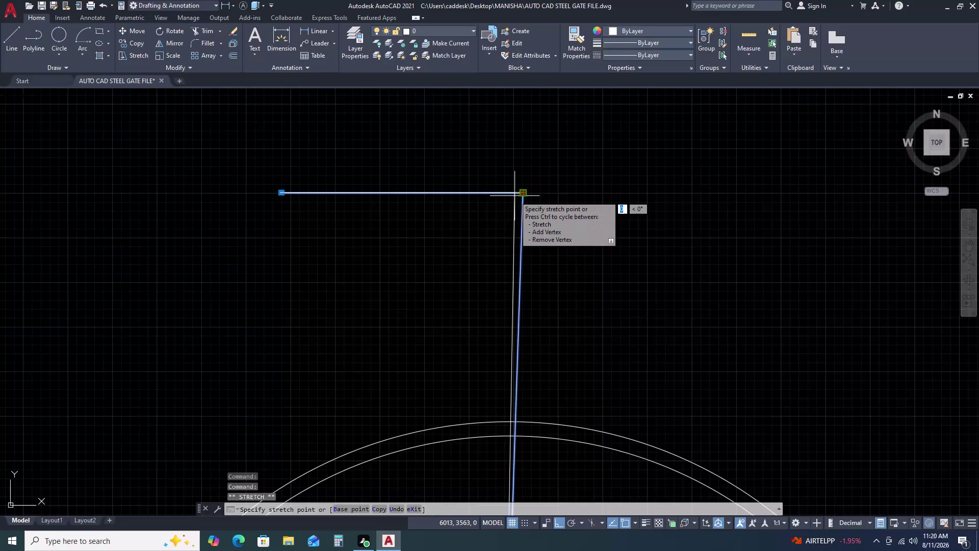
click(523, 194)
click(512, 197)
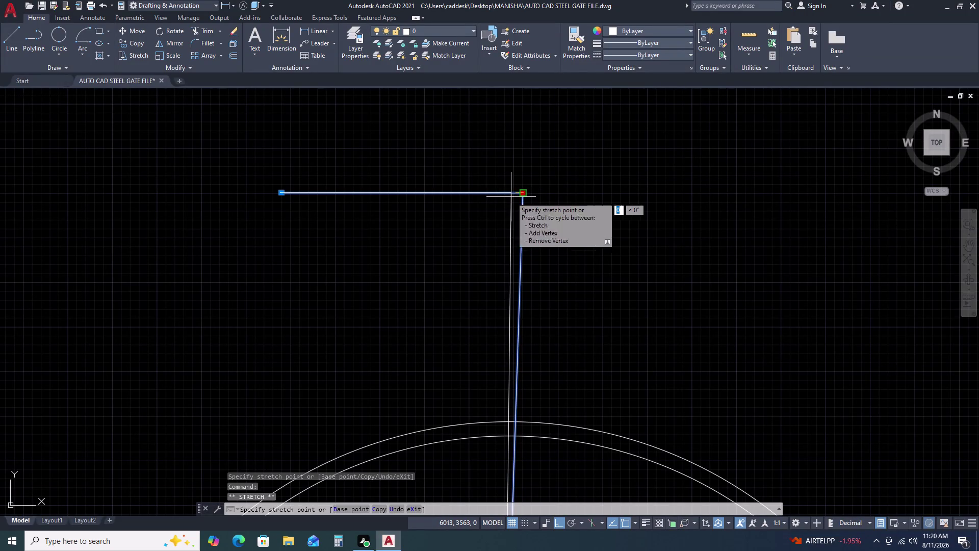
key(Escape)
scroll(down, 3)
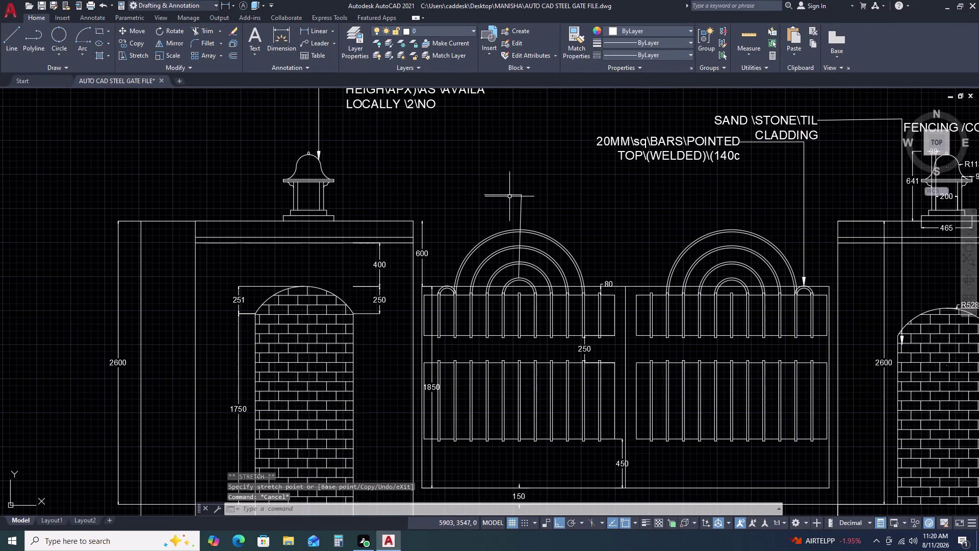
scroll(up, 3)
Match the new leader's properties to the 20MM bars note using MA.
key(m)
text(A)
key(space)
scroll(down, 3)
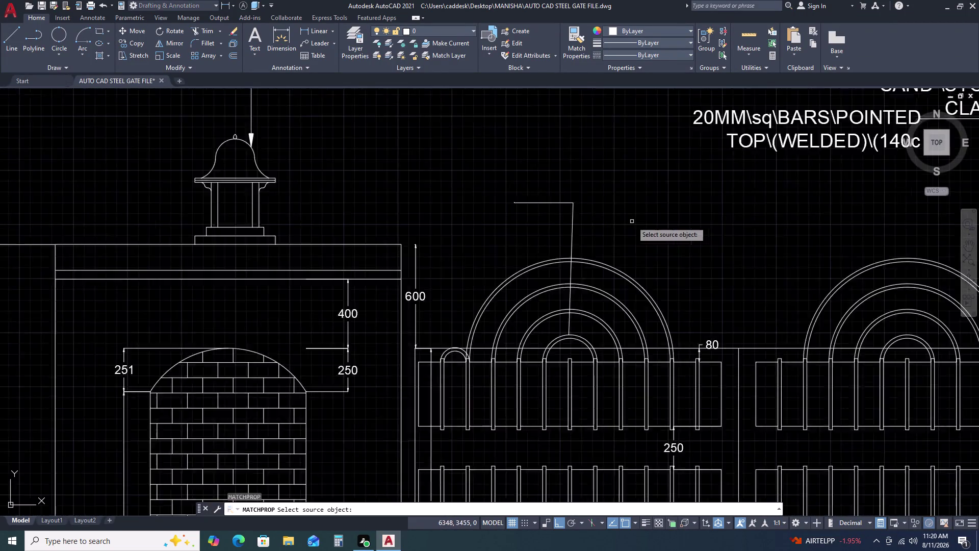
scroll(down, 3)
click(779, 169)
click(596, 226)
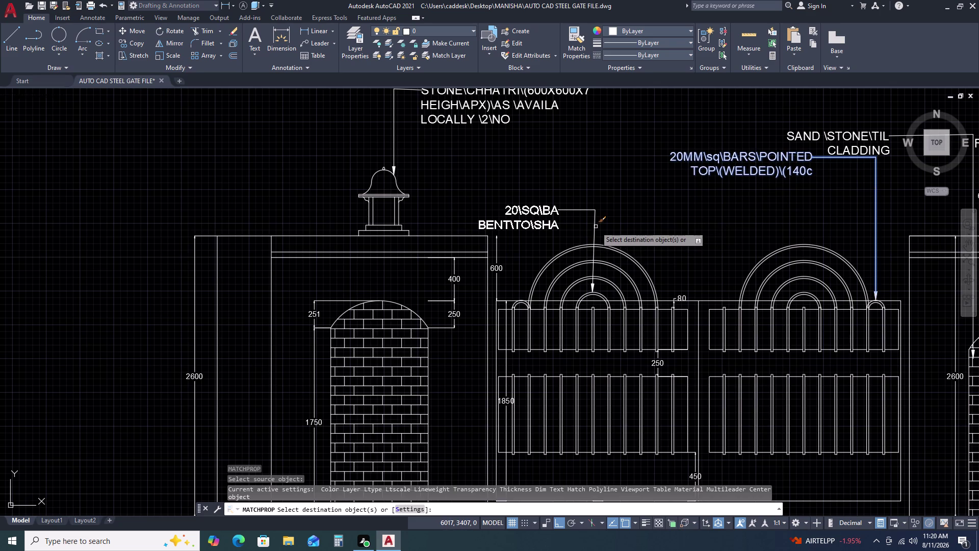
key(Escape)
Select the 20MM bars label, then clear the selection.
scroll(down, 3)
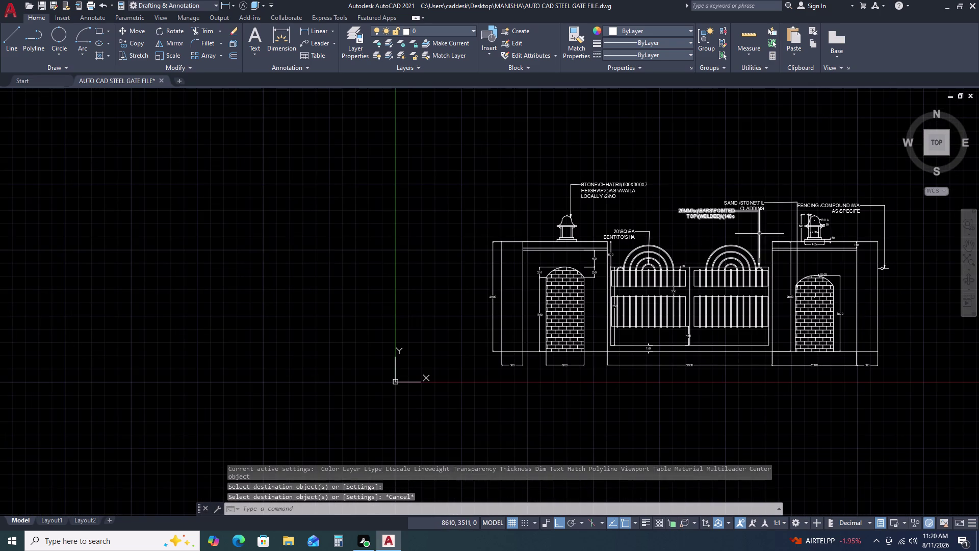
scroll(up, 3)
click(771, 208)
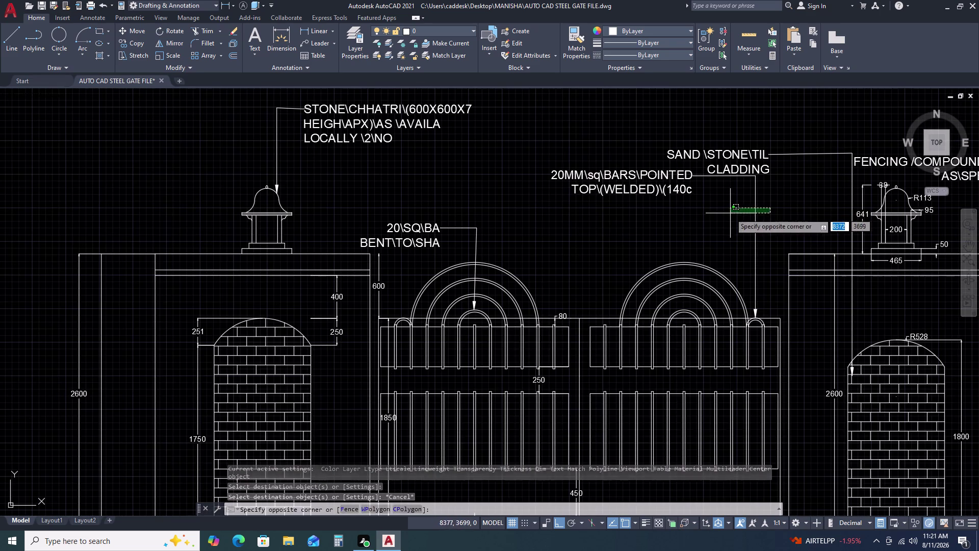
click(731, 213)
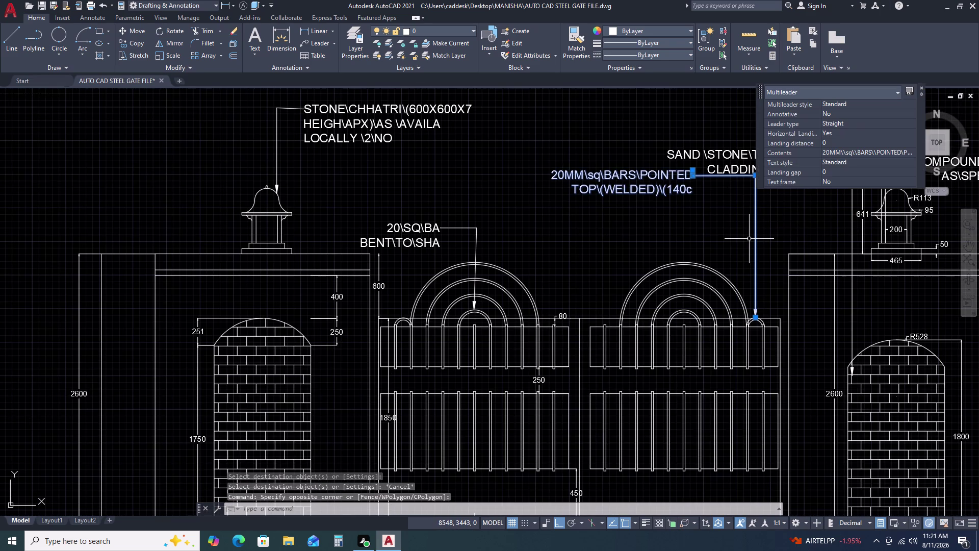
key(Escape)
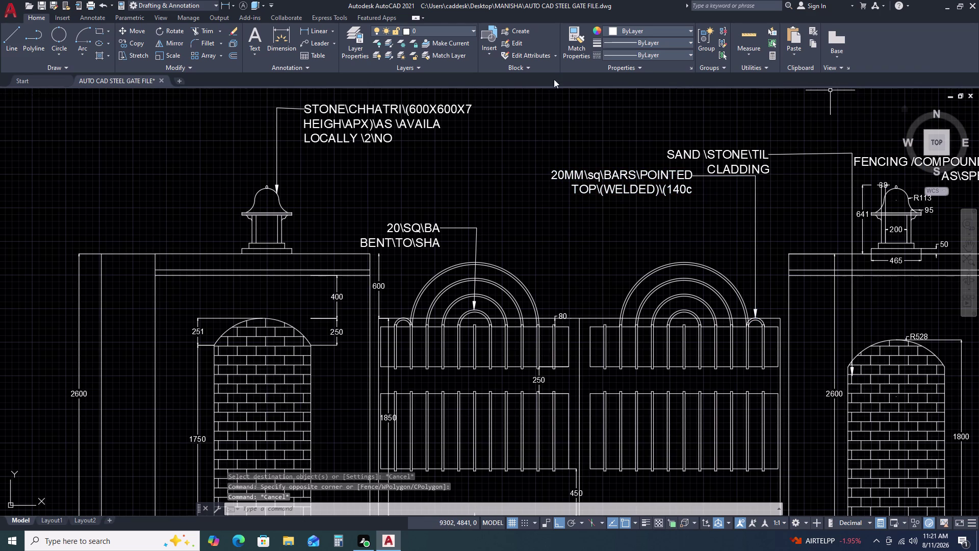
click(318, 40)
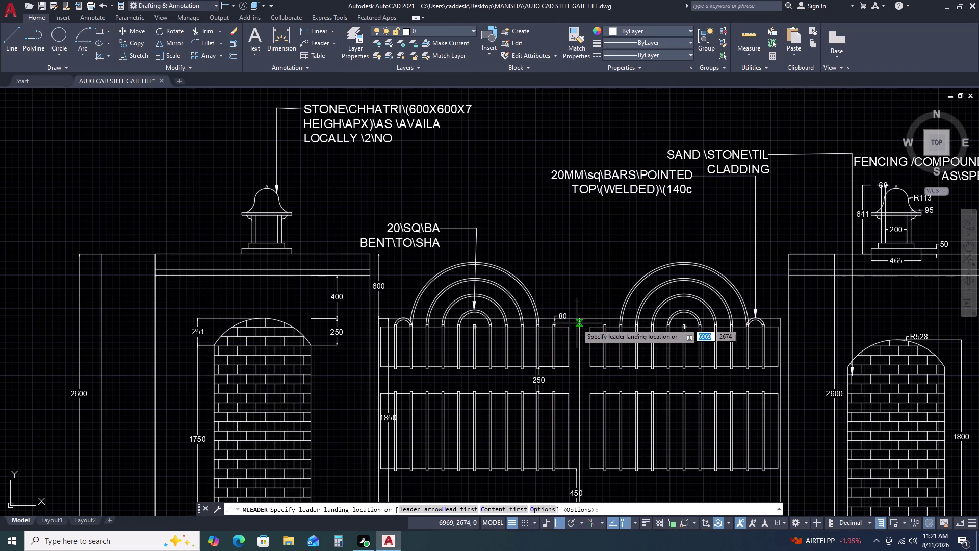
Place a multileader with a bent landing above the gate, arrow on the centre post.
scroll(up, 3)
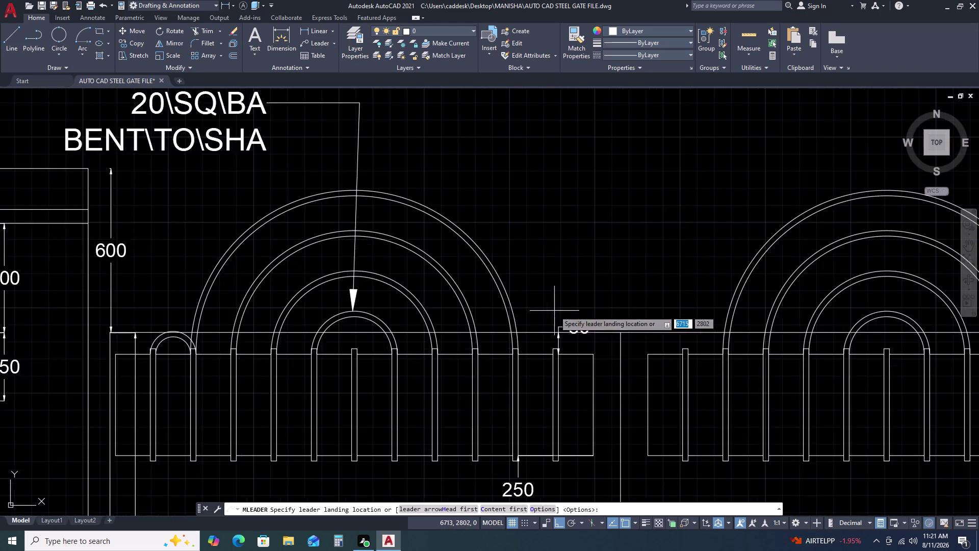
scroll(up, 3)
click(618, 341)
key(Escape)
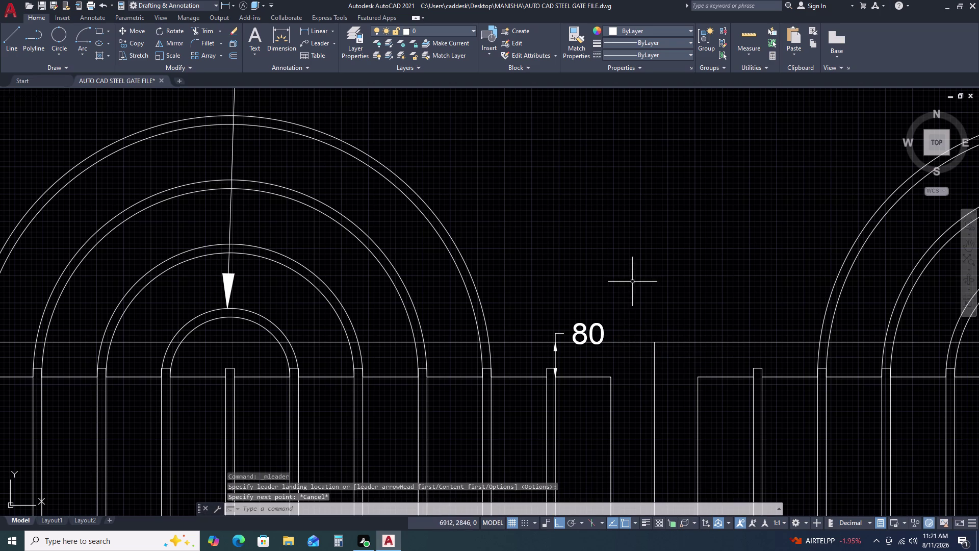
key(space)
scroll(down, 3)
click(664, 235)
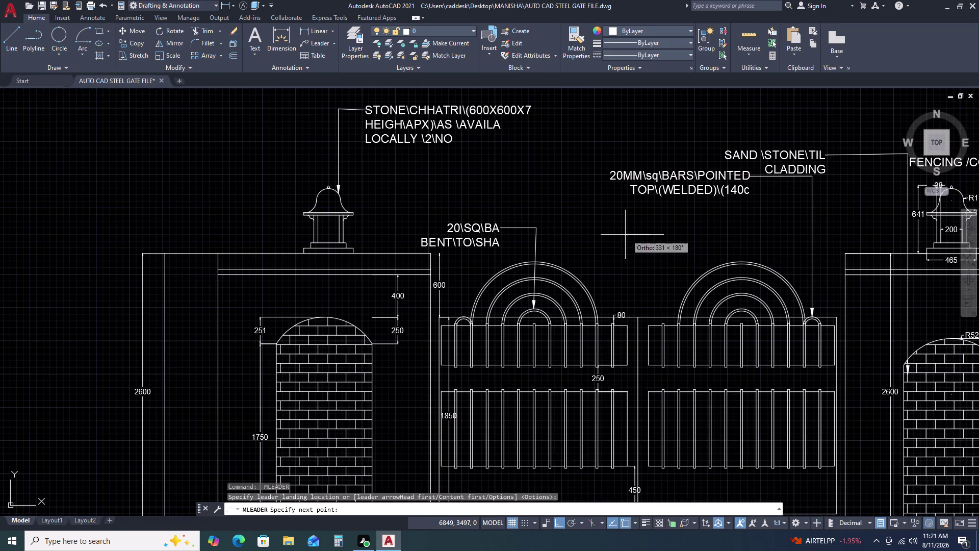
click(632, 237)
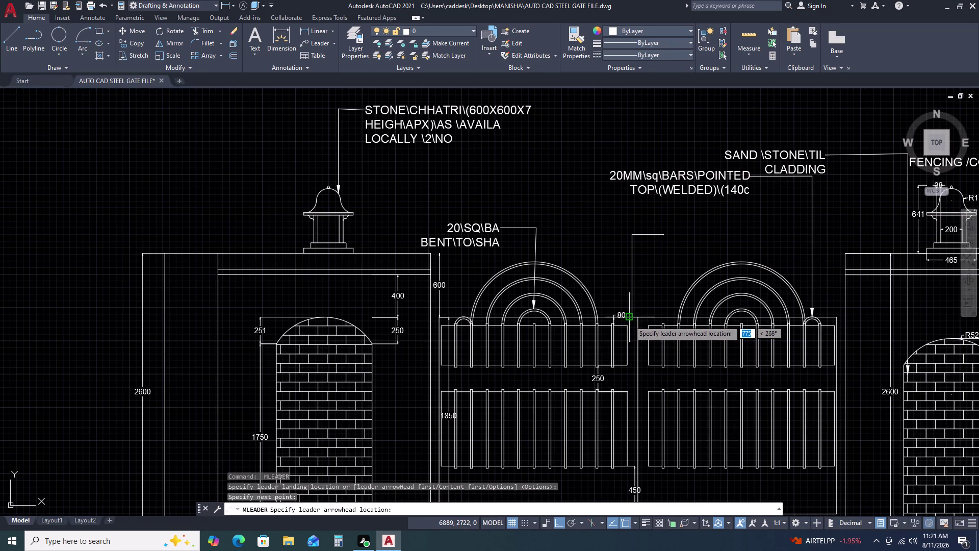
scroll(up, 3)
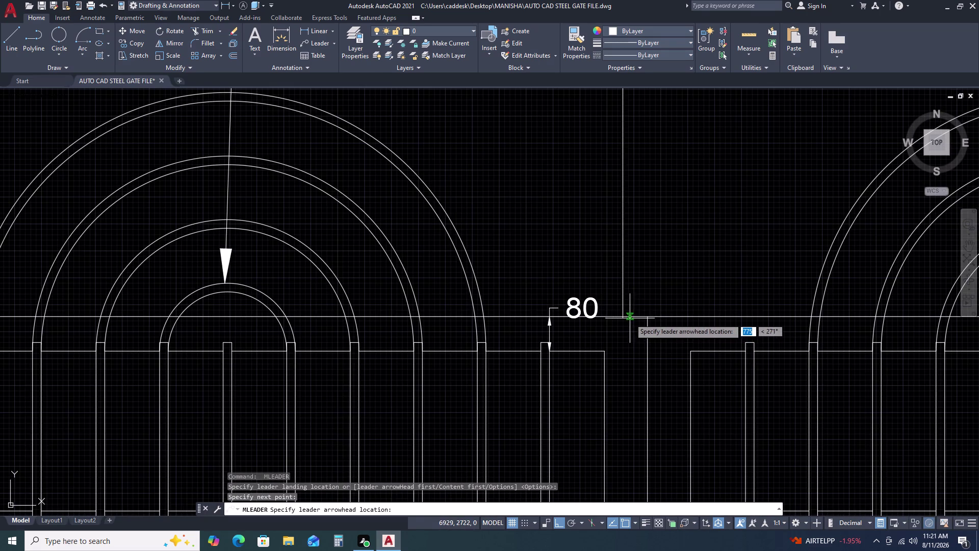
click(623, 316)
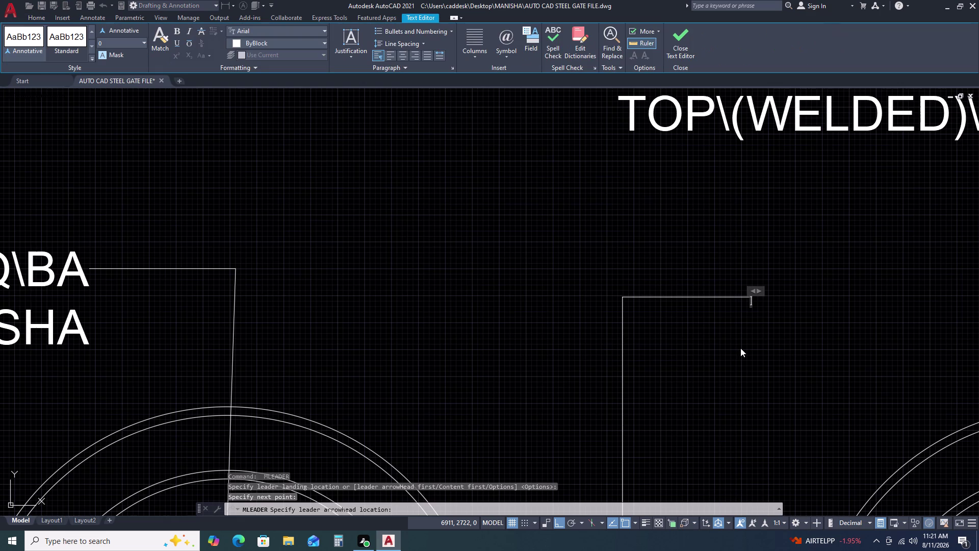
Type 65X65X6/7 as the first note line, stacking 6/7 as a fraction.
key(6)
key(5)
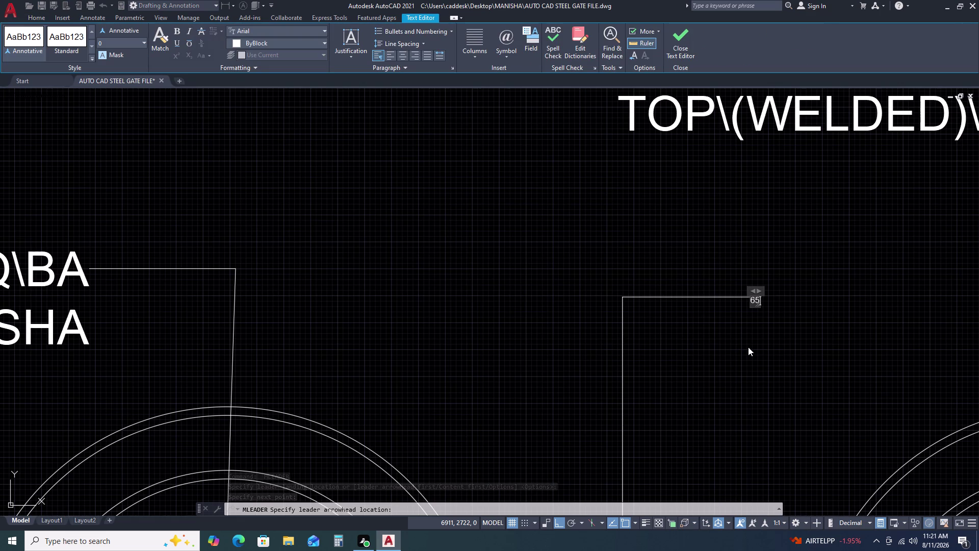
key(x)
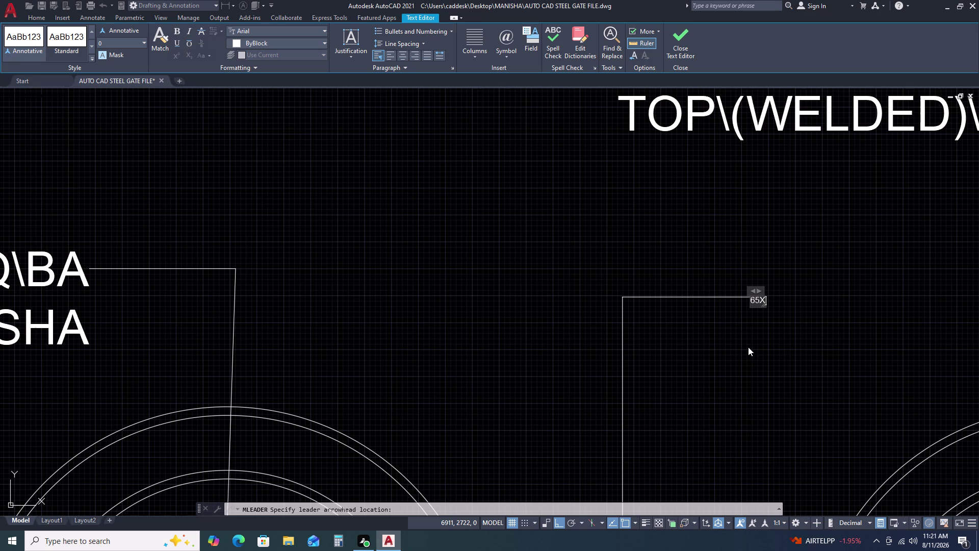
text(65)
key(x)
key(backslash)
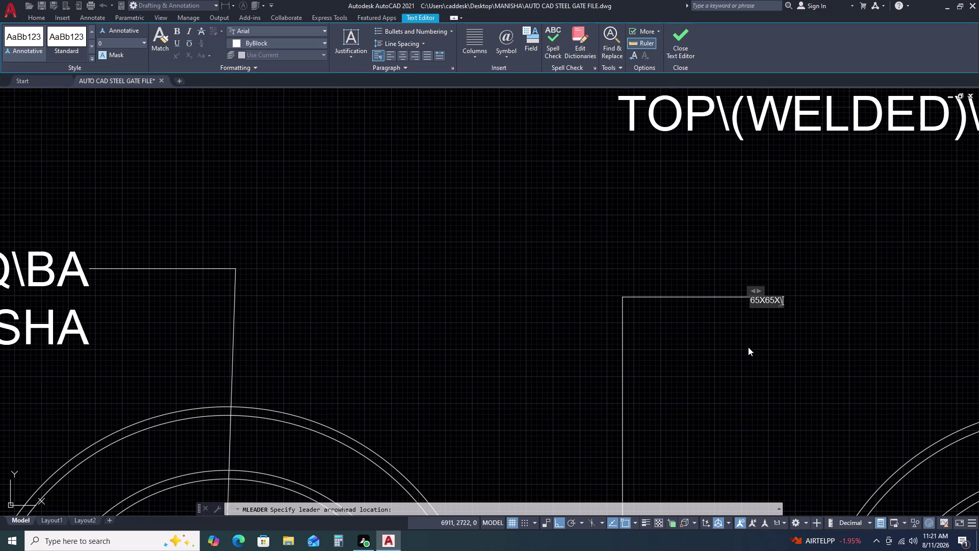
key(BackSpace)
key(6)
text(/7)
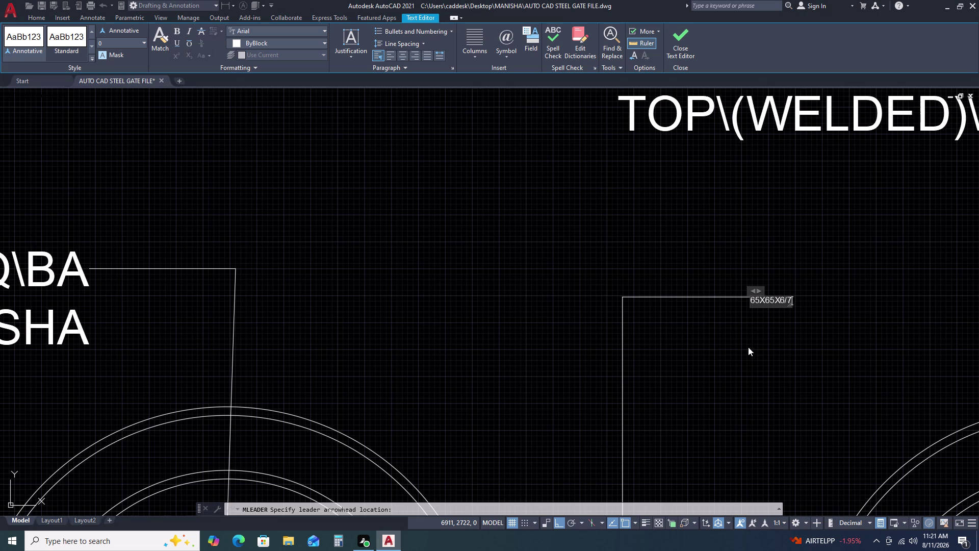
key(backslash)
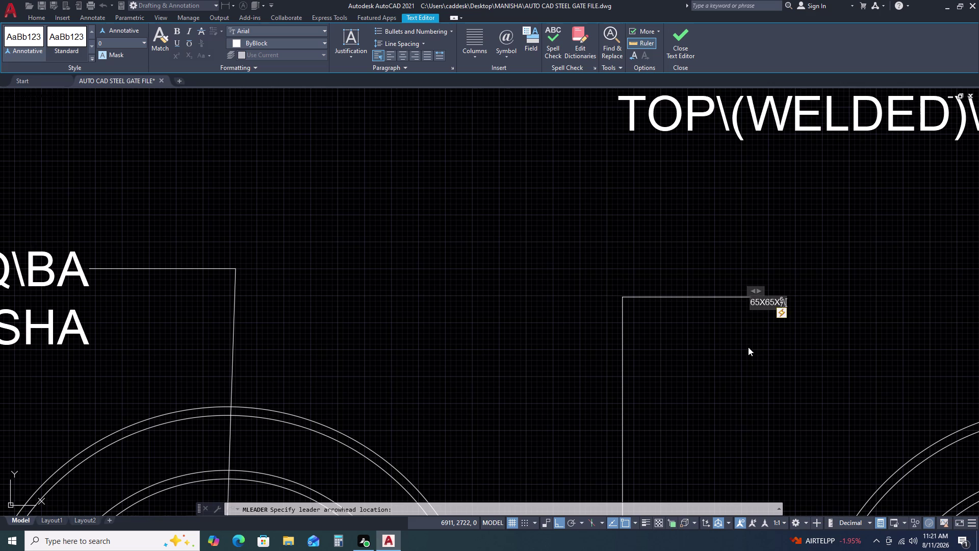
key(Return)
Type FRAME on the second line, correct the typing, and finish the note.
text(FRAM)
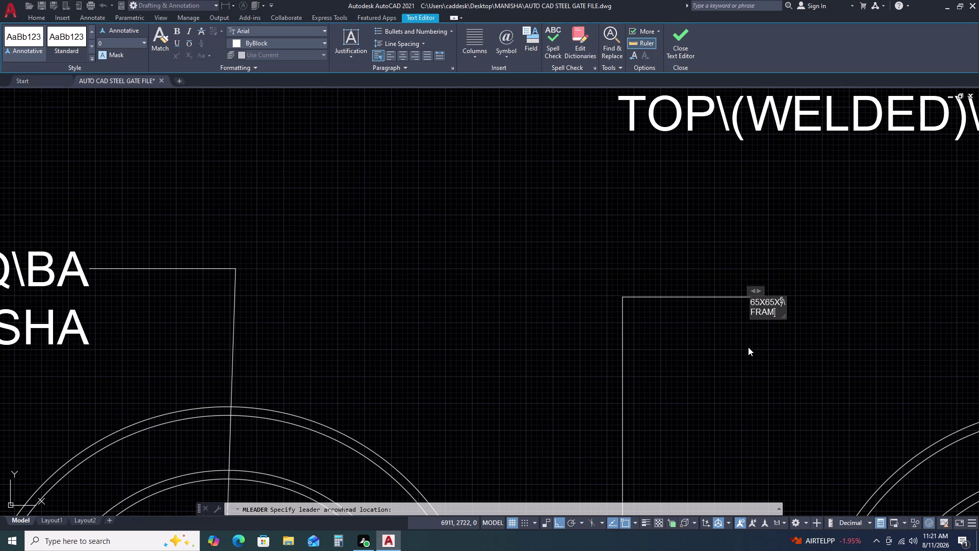
text(E)
key(BackSpace)
key(BackSpace)
scroll(up, 3)
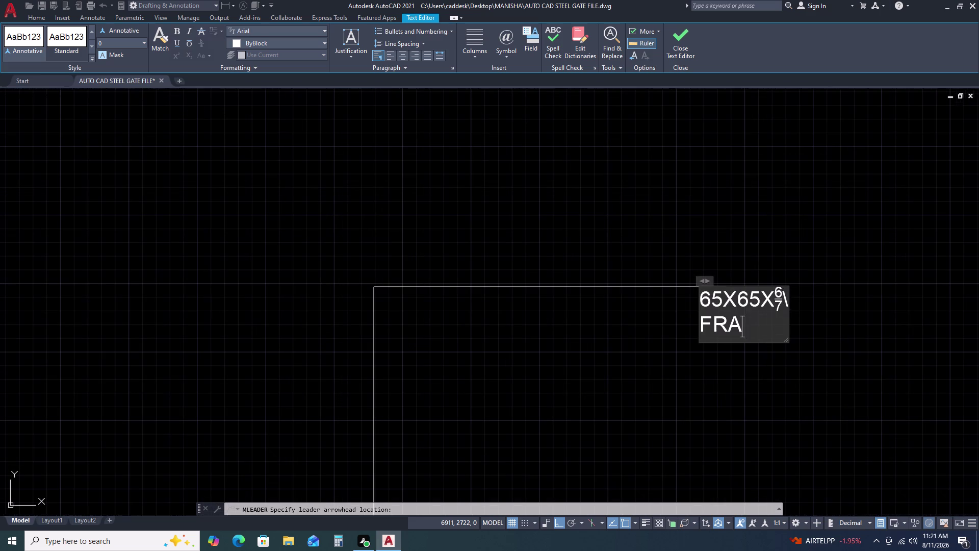
key(m)
key(a)
key(BackSpace)
key(e)
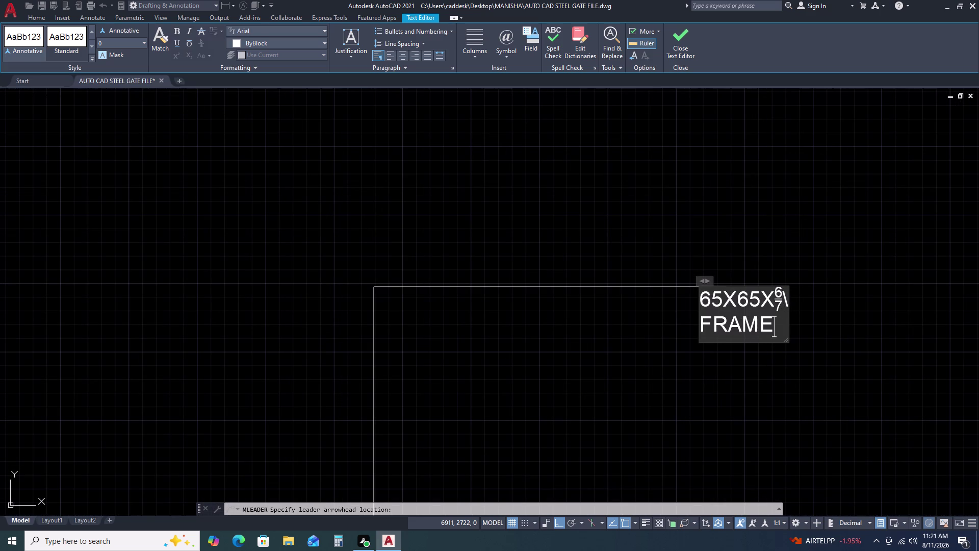
click(788, 293)
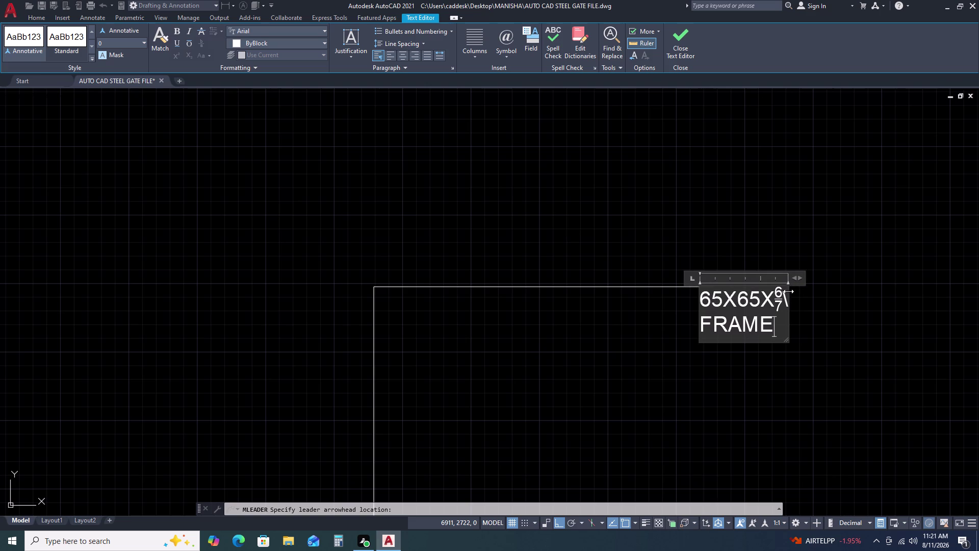
click(788, 295)
click(787, 297)
click(805, 297)
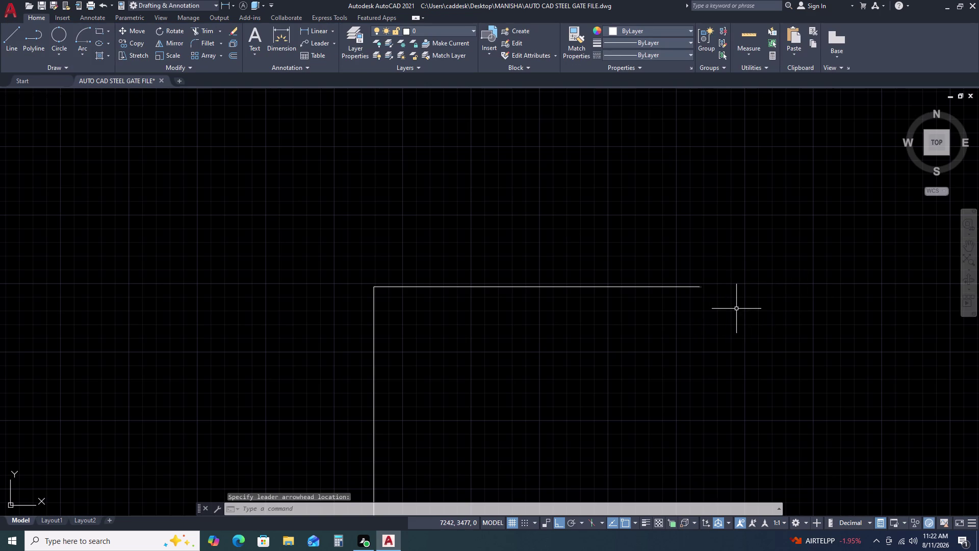
Start MATCHPROP with the 20MM bars label as source, then cancel it.
text(MA)
key(space)
scroll(down, 3)
click(761, 198)
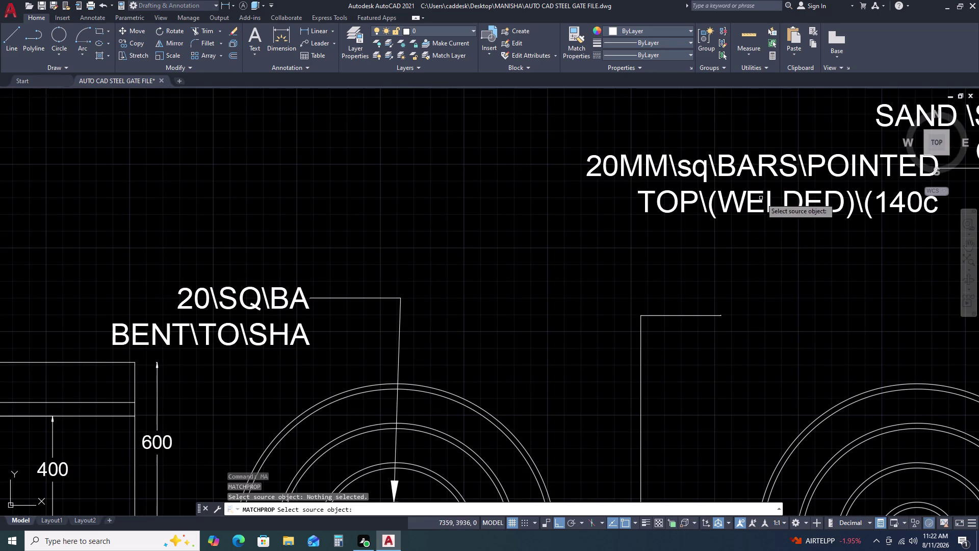
click(749, 207)
click(703, 315)
key(Escape)
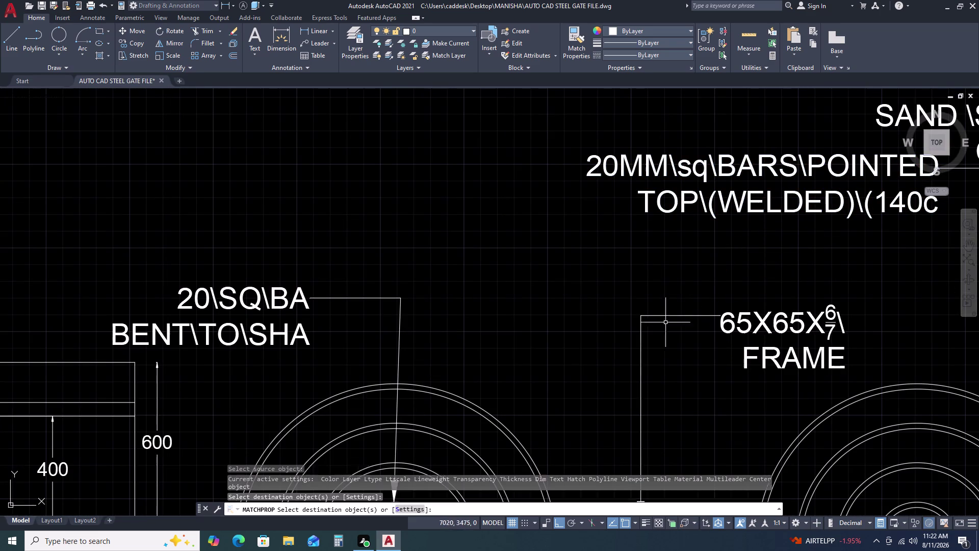
Replace the stacked 6/7 fraction in the frame note with plain text 6\7\.
double_click(838, 326)
double_click(840, 324)
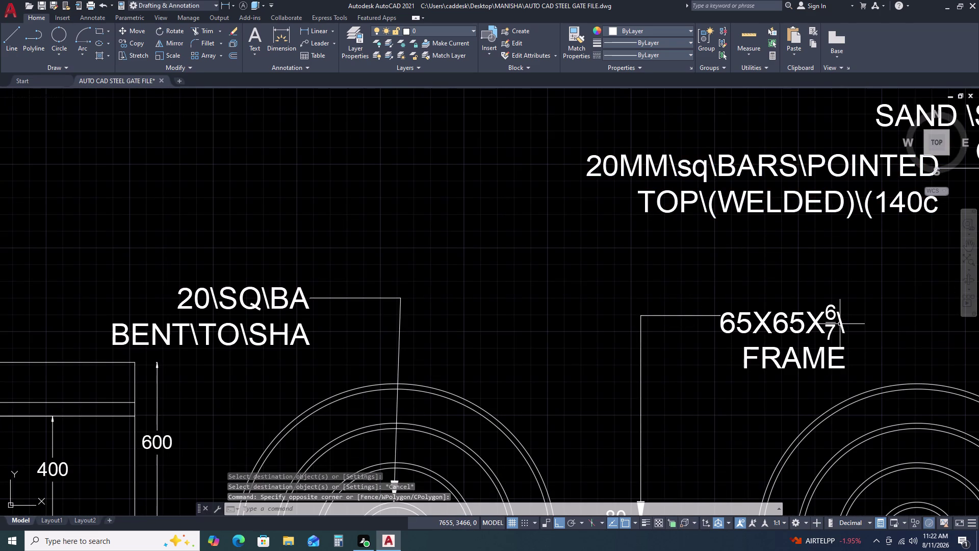
click(842, 322)
click(842, 319)
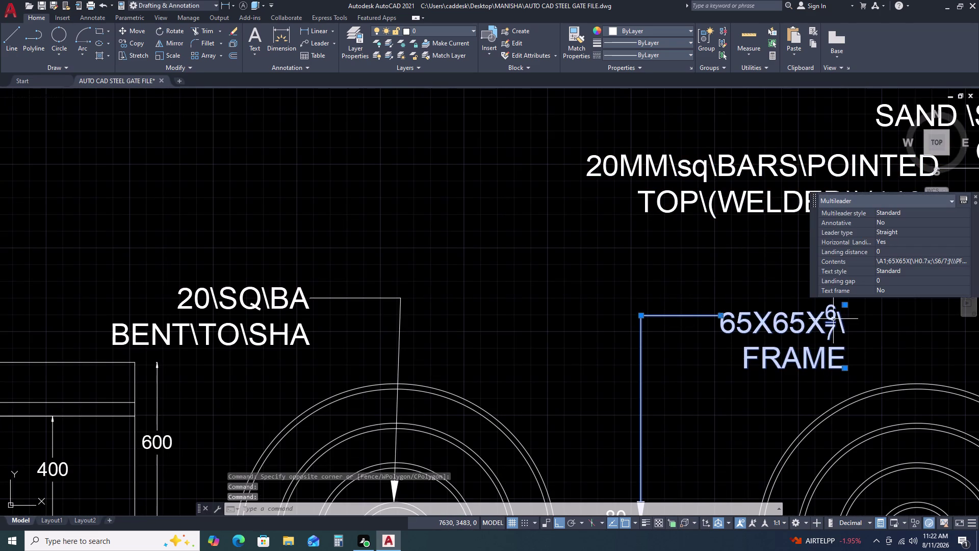
double_click(833, 316)
click(843, 318)
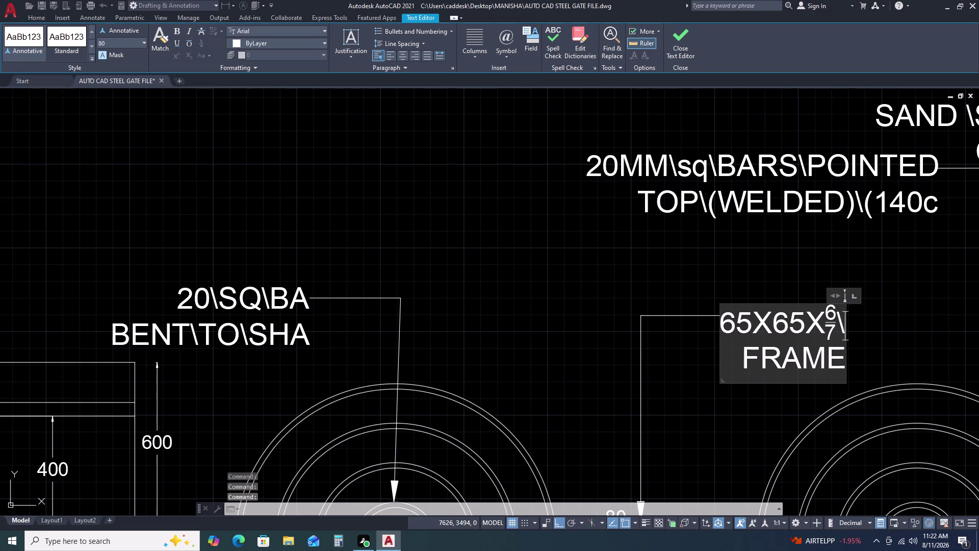
key(BackSpace)
key(BackSpace)
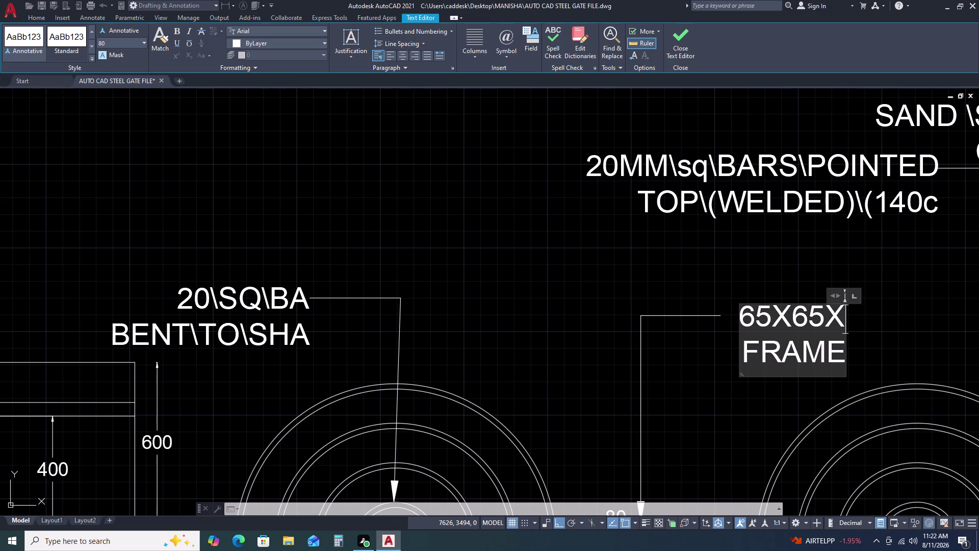
text(6\)
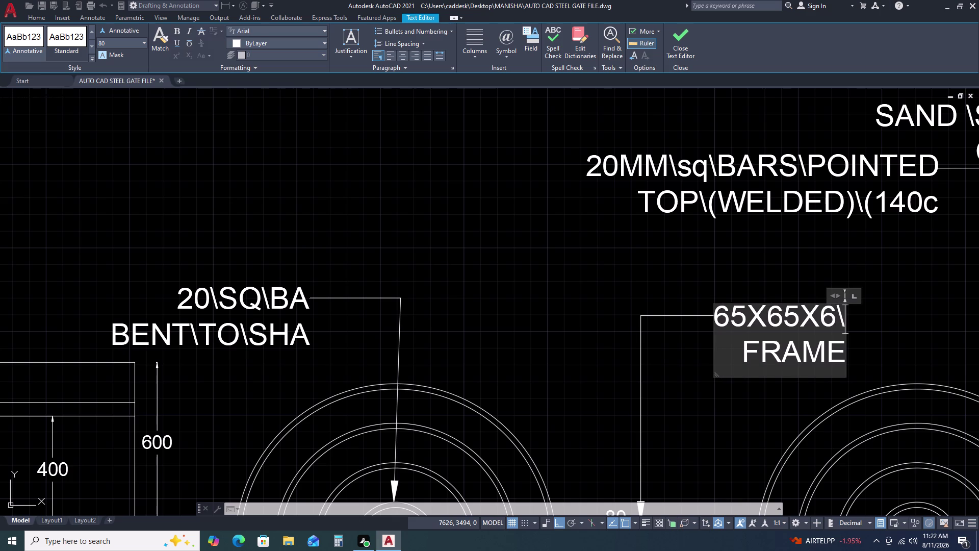
key(7)
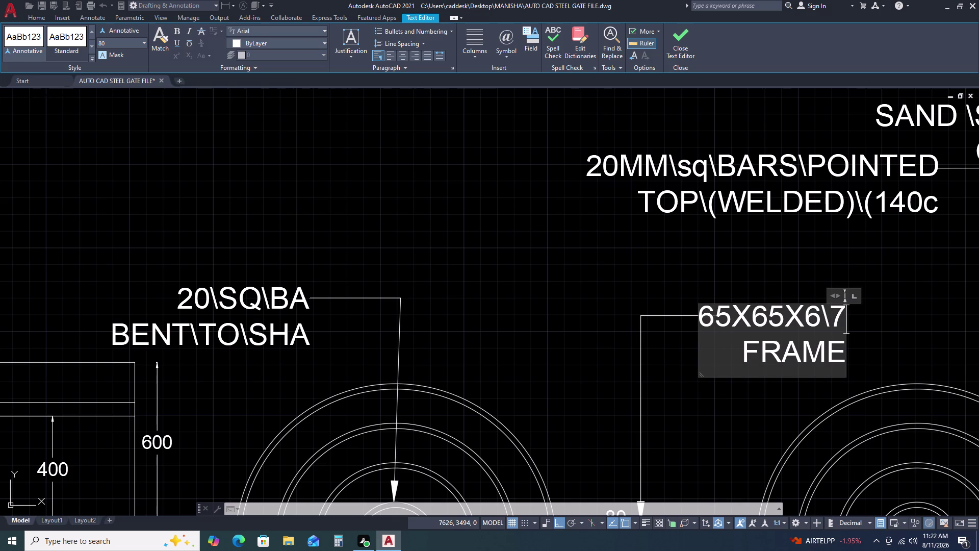
key(backslash)
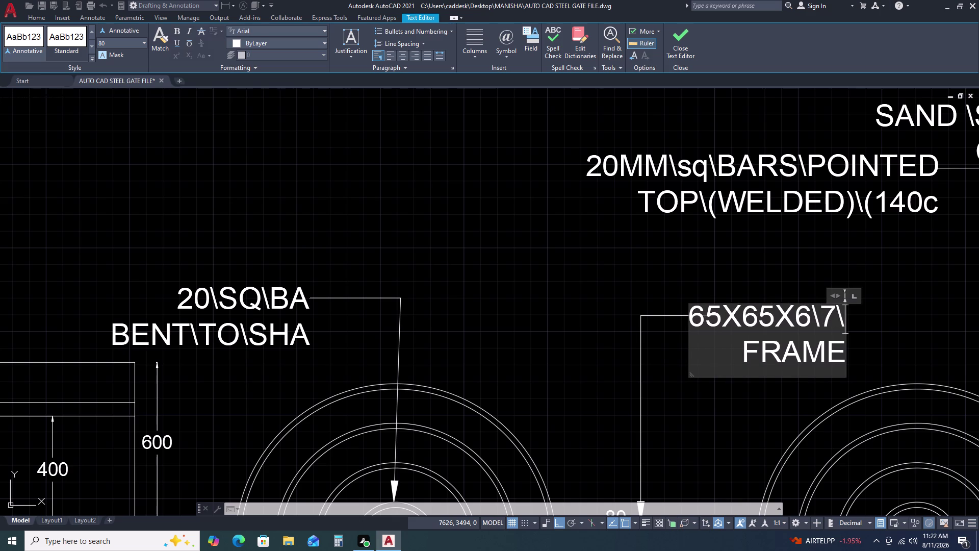
click(498, 298)
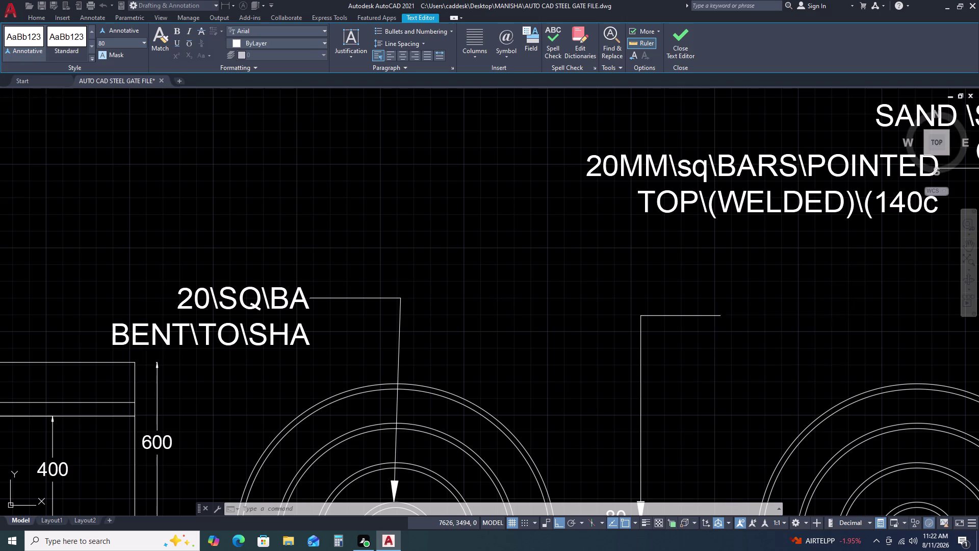
scroll(down, 3)
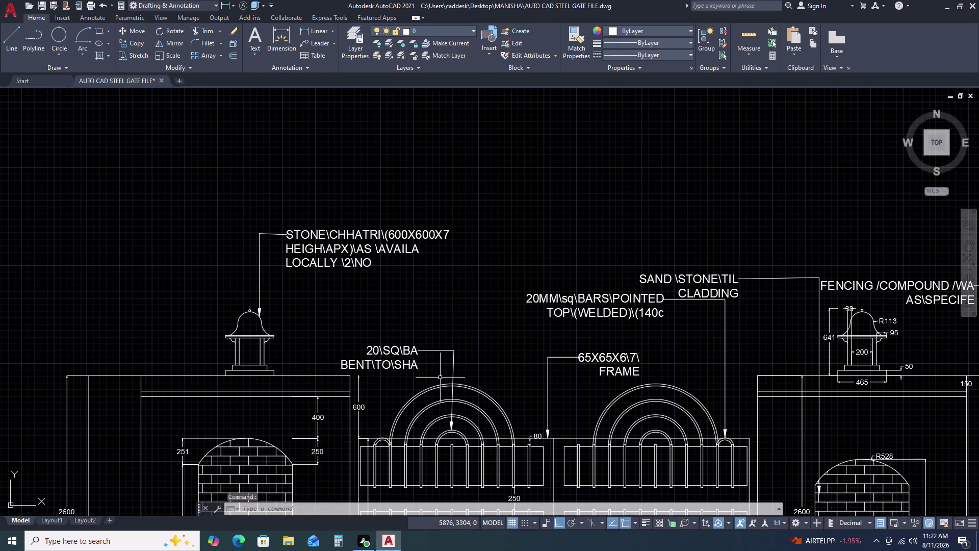
Delete the old sand stone tile cladding multileader.
scroll(down, 3)
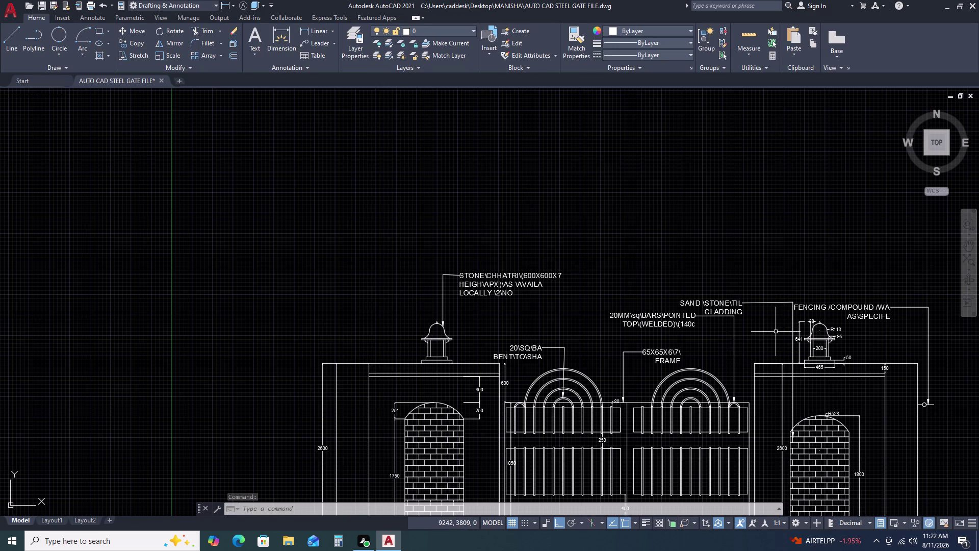
click(773, 310)
click(756, 278)
key(Delete)
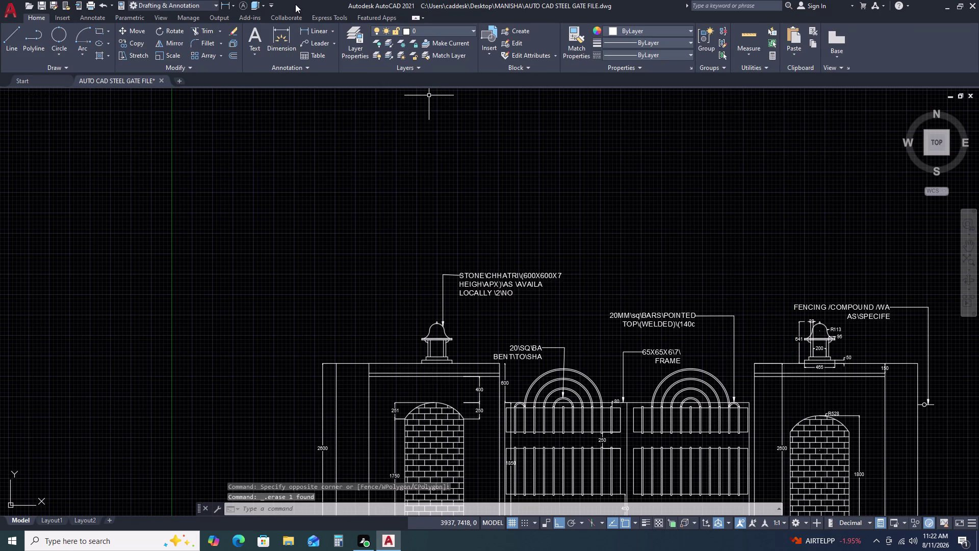
Place a new multileader landing near the top right, arrowhead on the right pillar, after two retries.
click(314, 48)
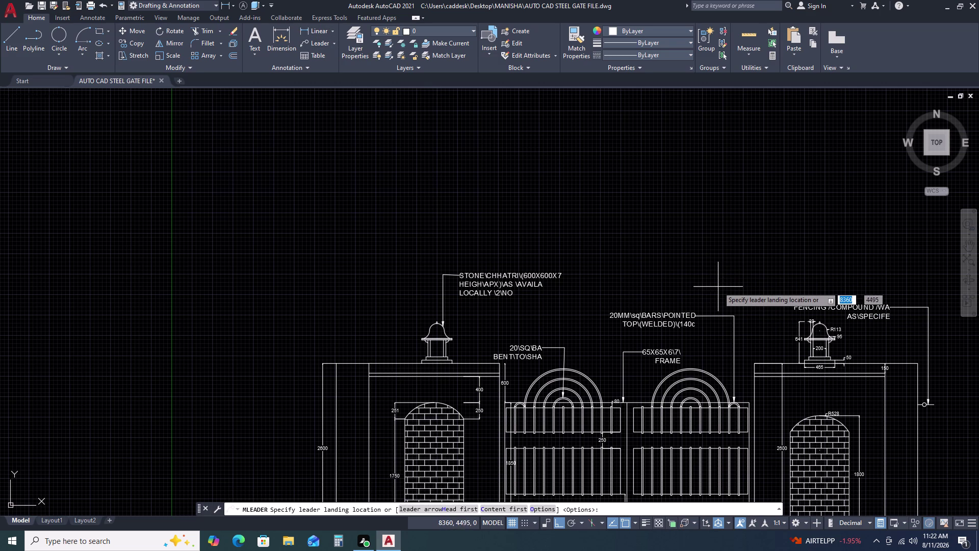
click(747, 285)
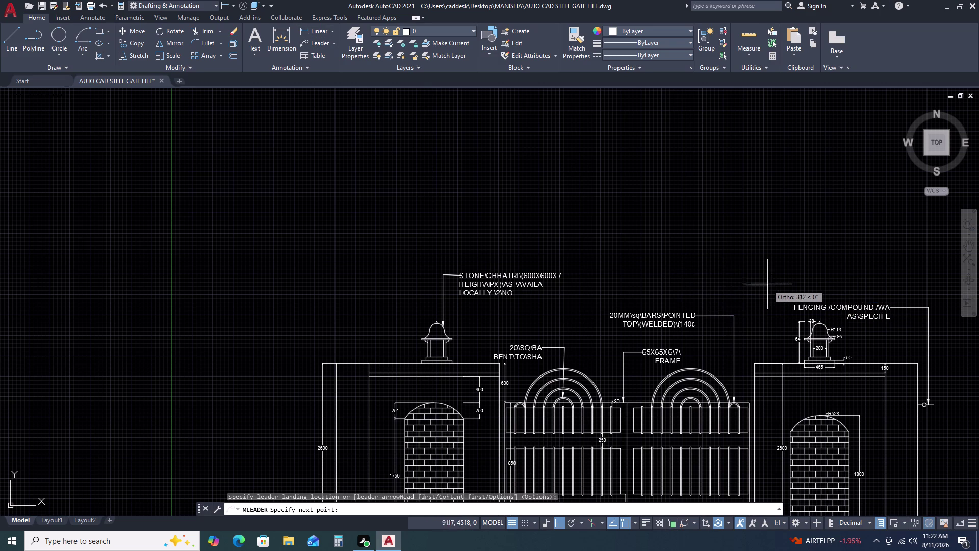
click(779, 286)
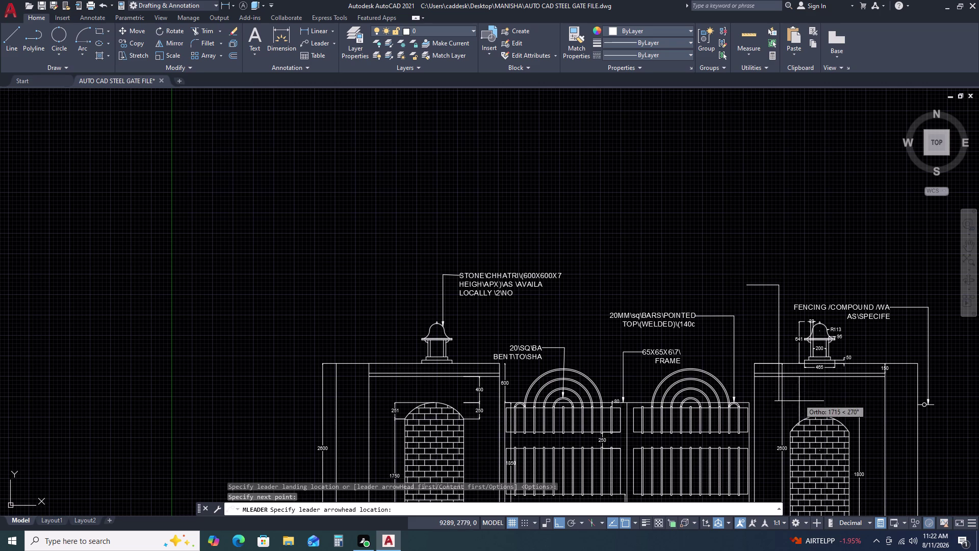
key(Escape)
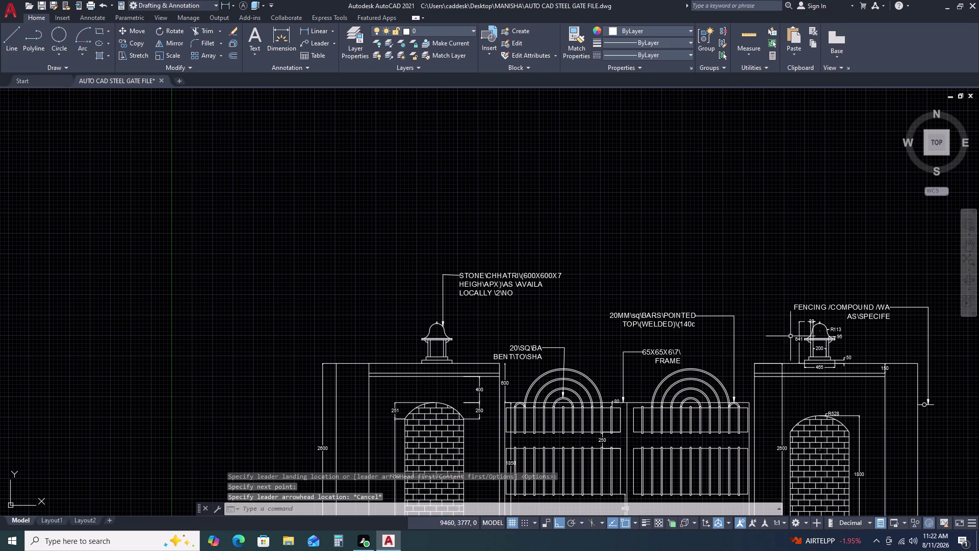
key(space)
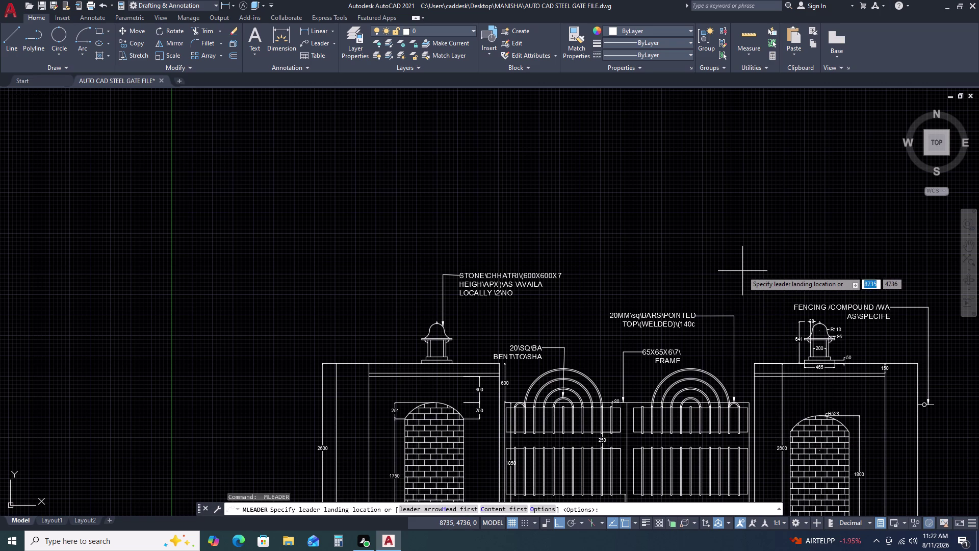
click(742, 271)
click(784, 273)
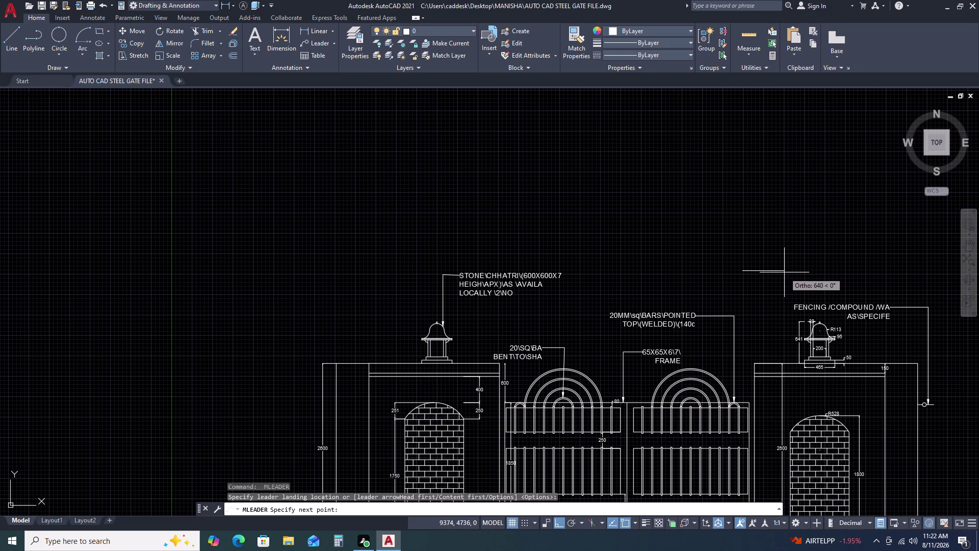
key(Escape)
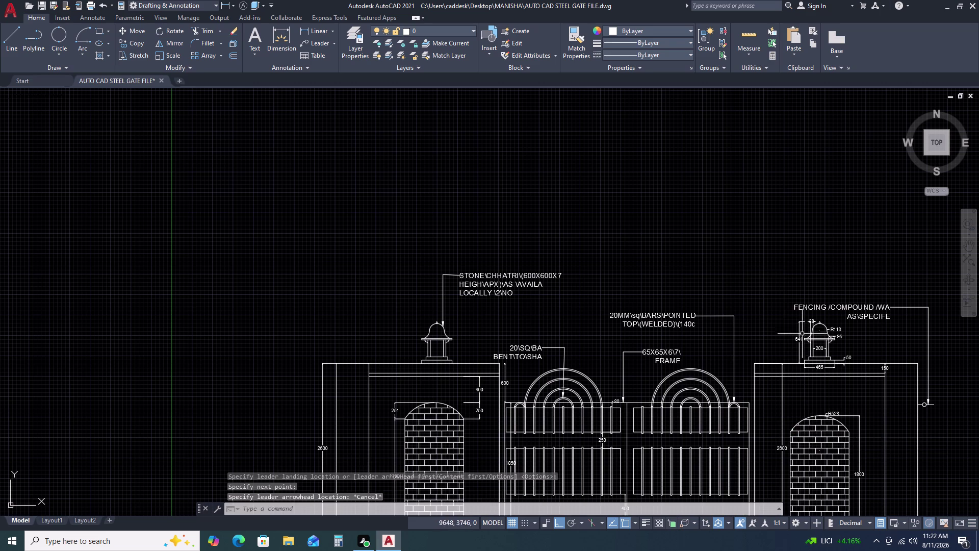
key(space)
click(748, 265)
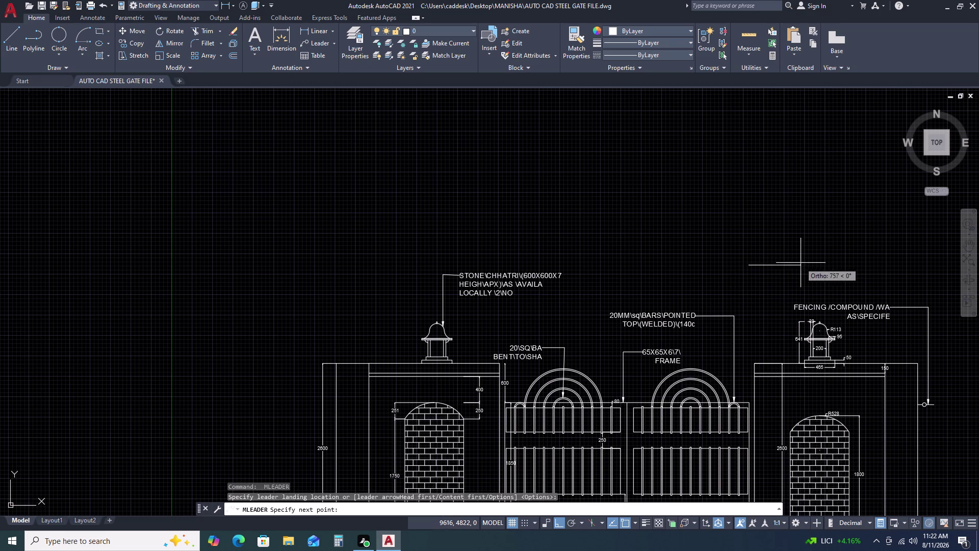
click(801, 262)
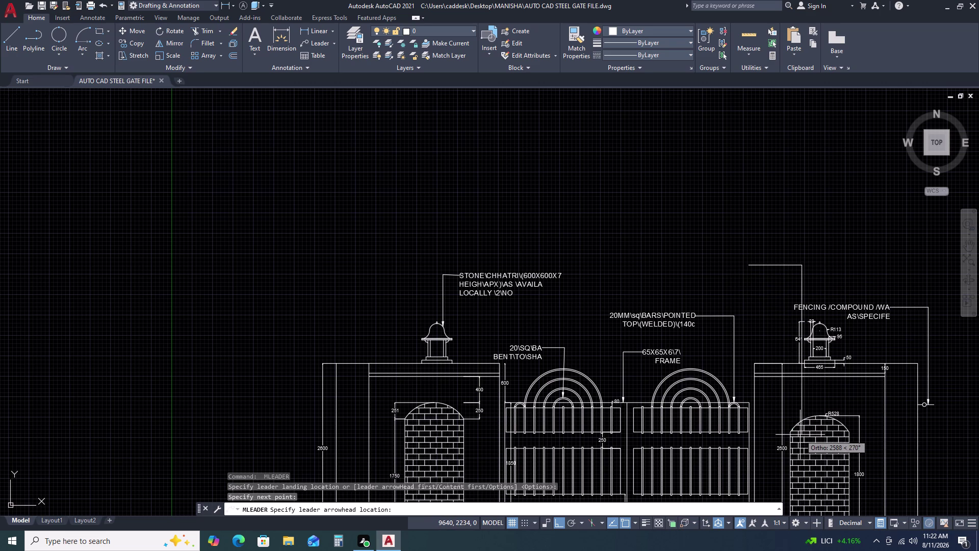
click(801, 435)
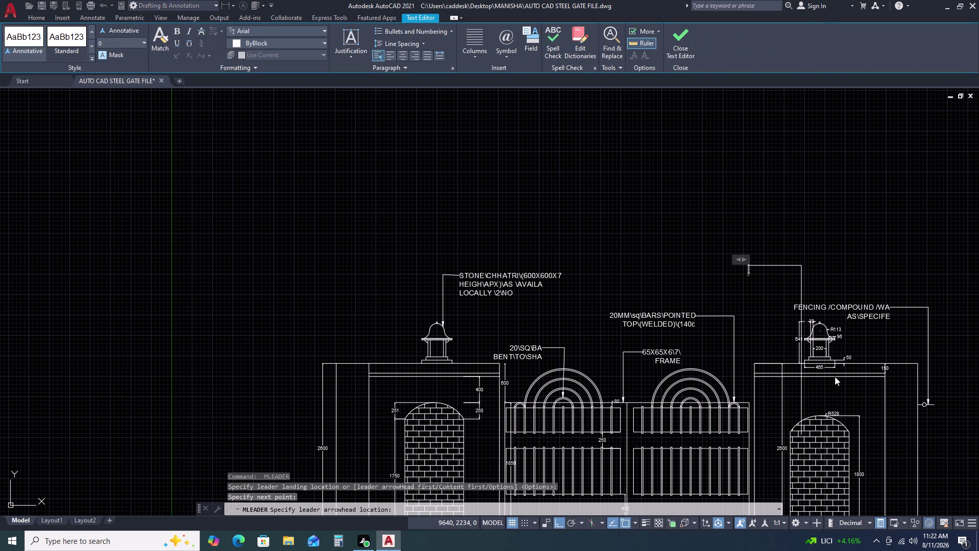
Enter SAND\STONE\TIL as the note's first line, correcting the mistyped STOPNE.
text(S)
text(AND)
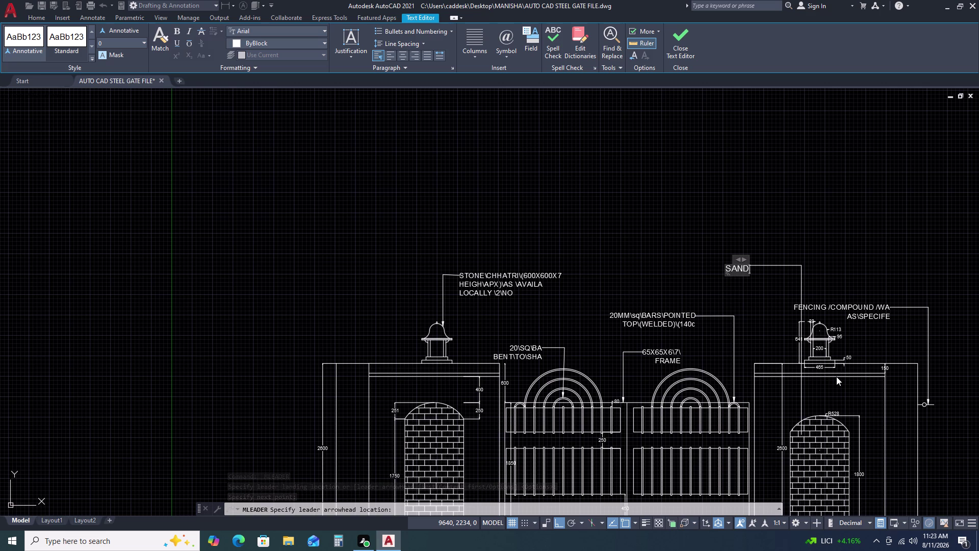
text(\)
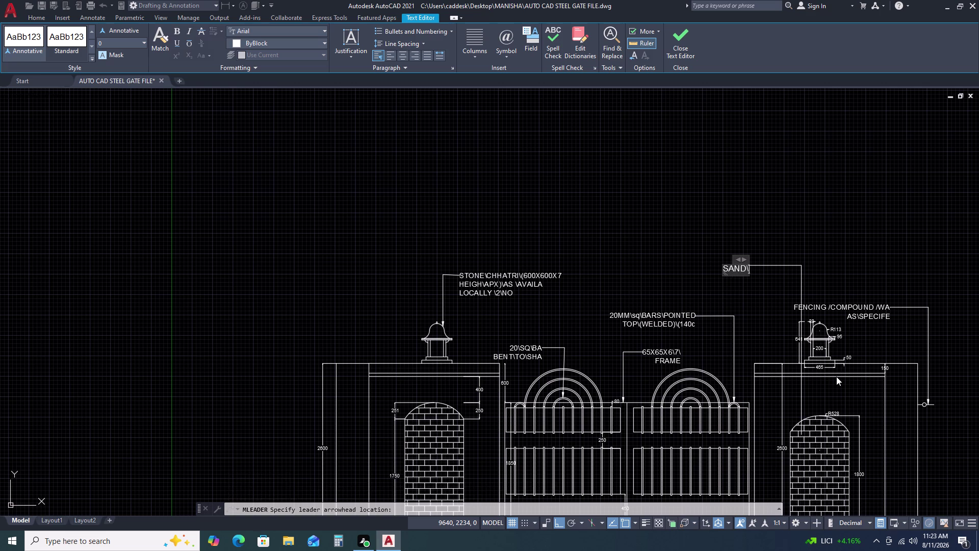
text(STOPNE)
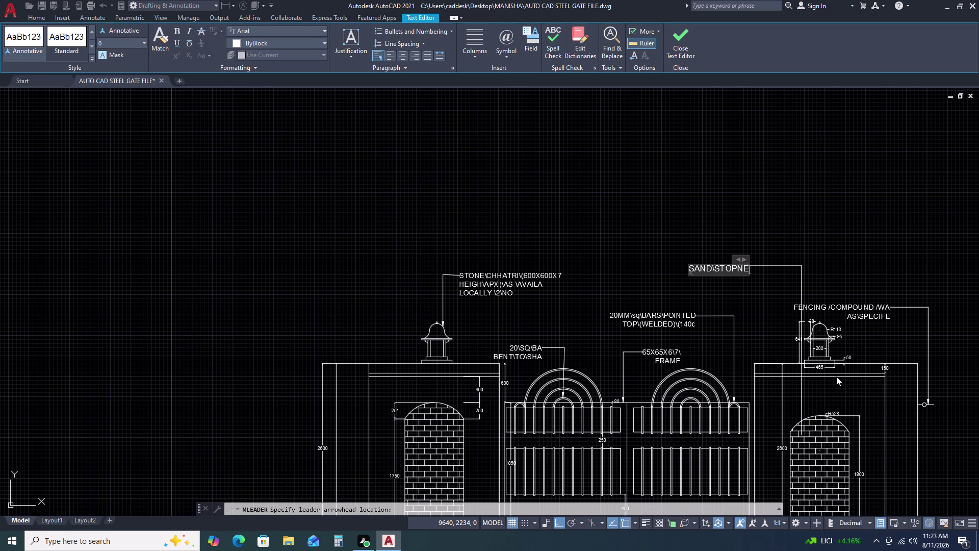
key(BackSpace)
key(BackSpace)
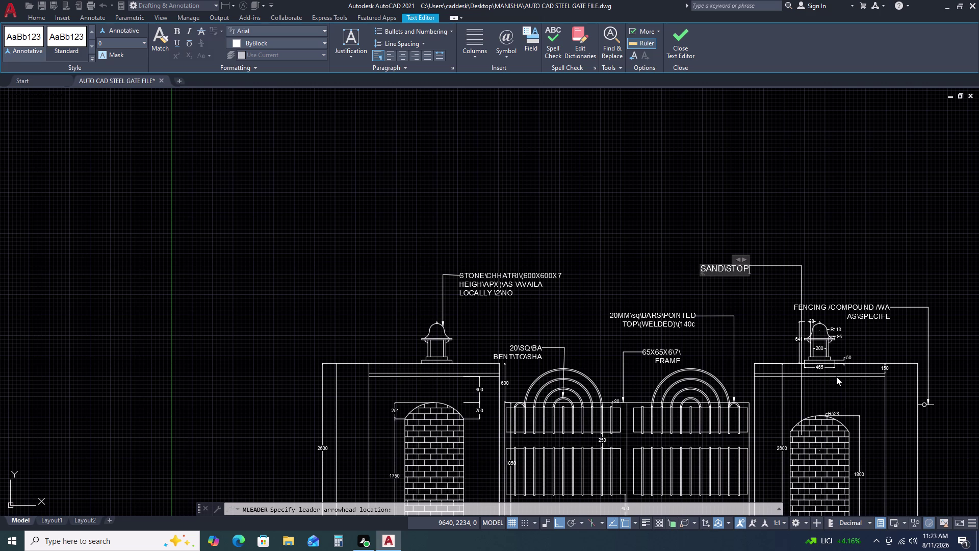
key(BackSpace)
text(NE\)
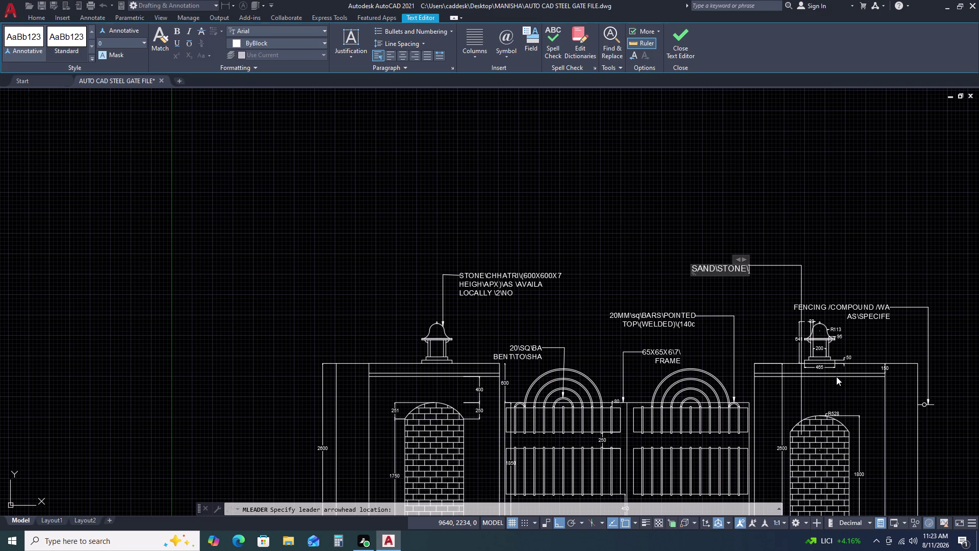
text(TIL)
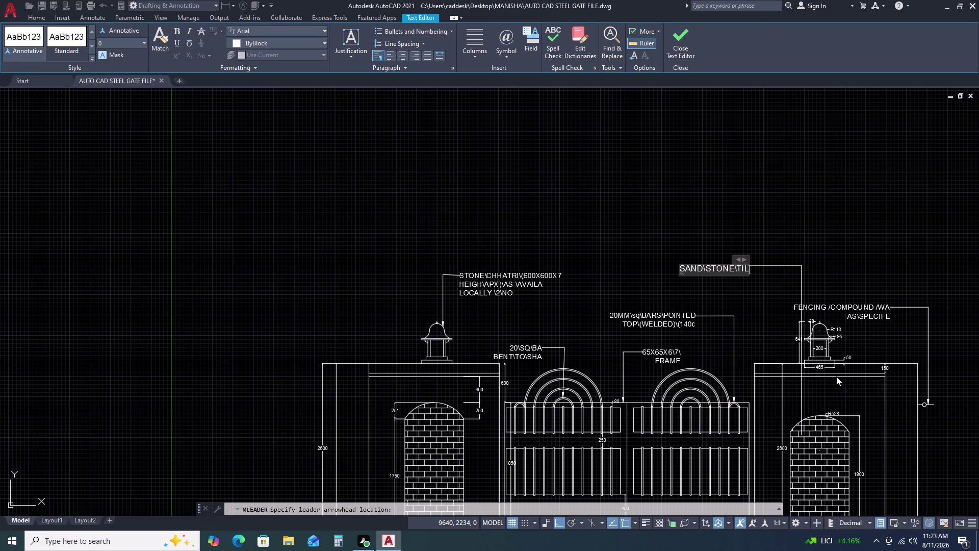
Add CLADDIND as the second line, finish the note and end the leader command.
key(Return)
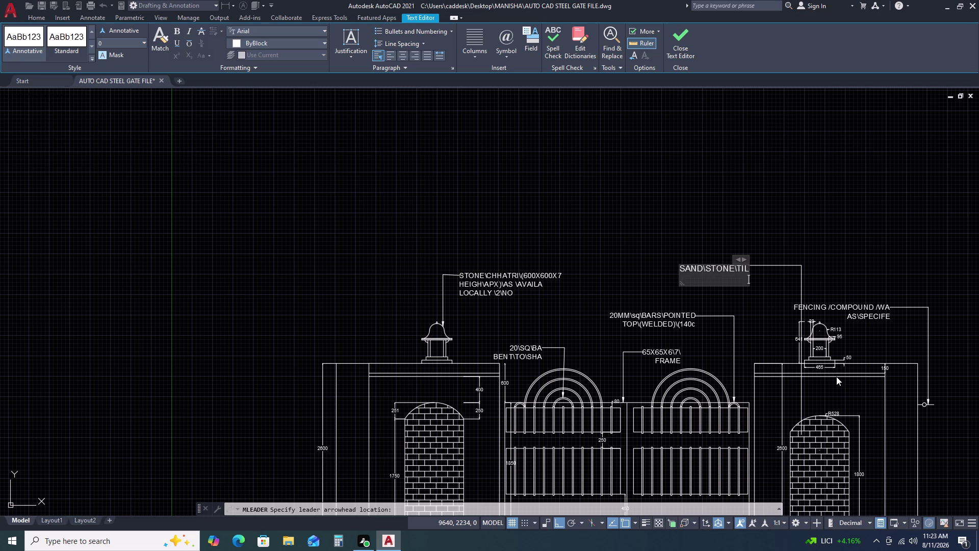
text(CLADDI)
text(ND)
click(779, 218)
key(Escape)
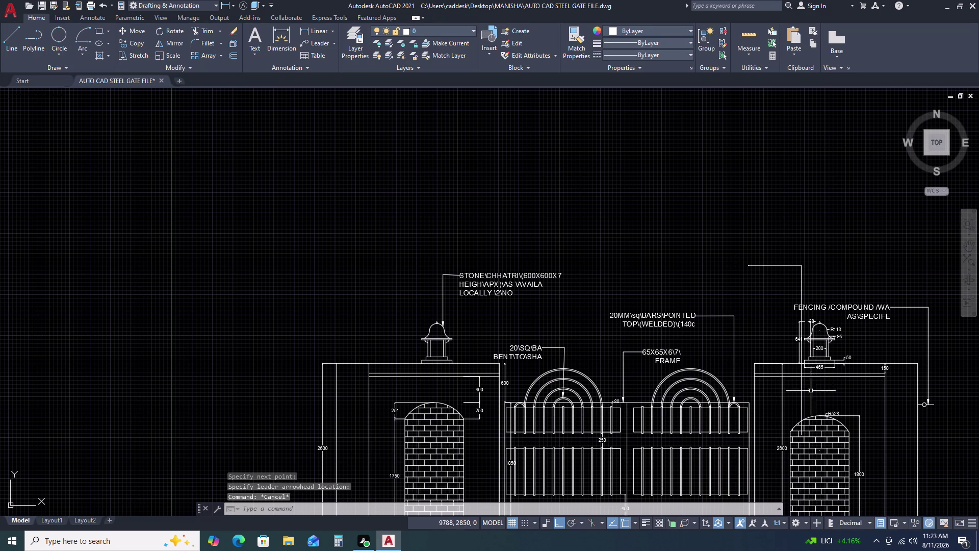
Select the cladding leader and move it down toward the right pillar.
scroll(up, 3)
click(815, 402)
click(793, 399)
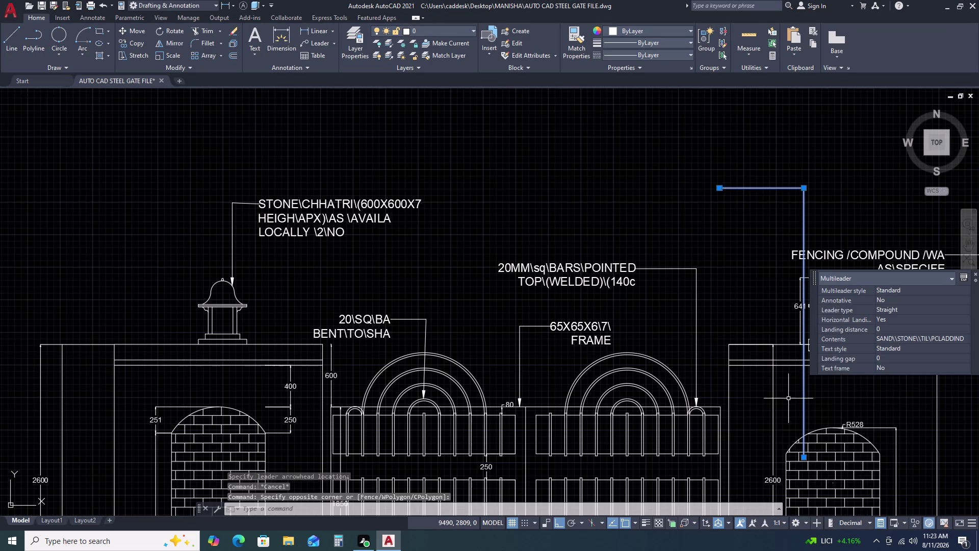
key(m)
key(space)
scroll(up, 3)
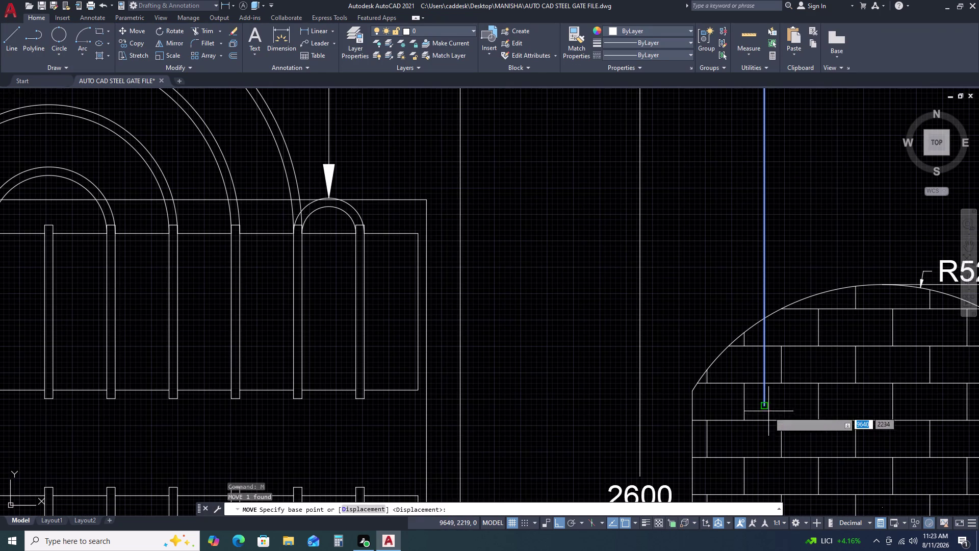
click(768, 408)
click(720, 421)
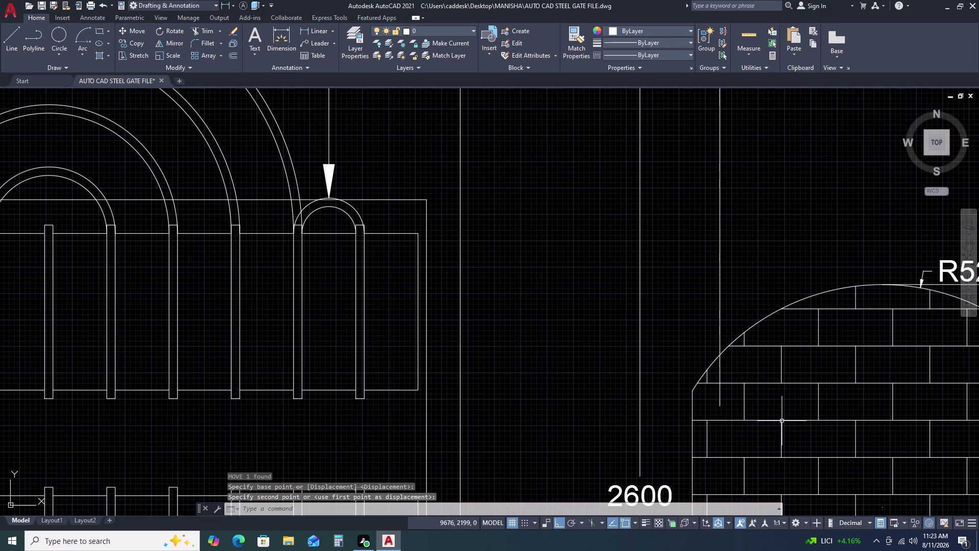
Reselect the cladding leader for a second move, then cancel that move.
scroll(down, 3)
scroll(down, 3)
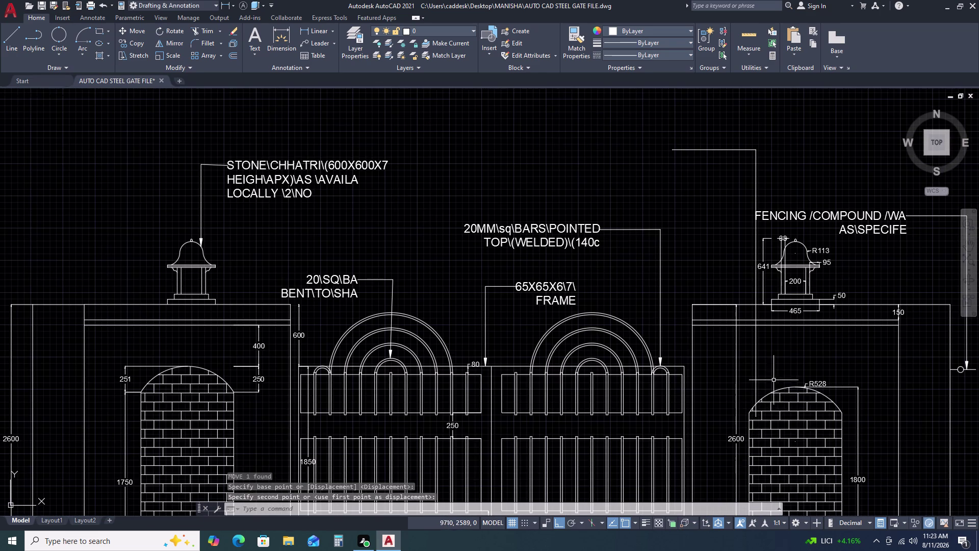
click(773, 379)
click(743, 374)
text(M)
key(space)
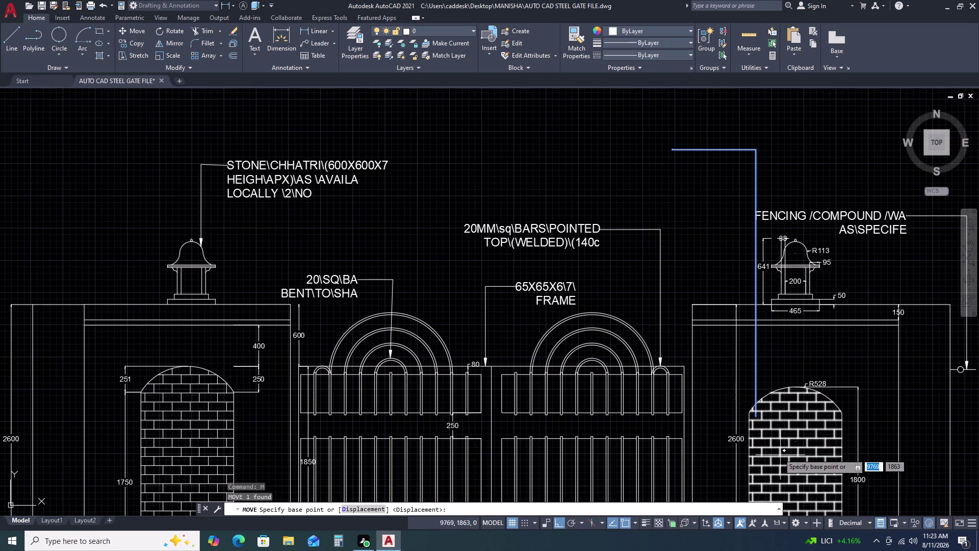
scroll(up, 3)
click(738, 380)
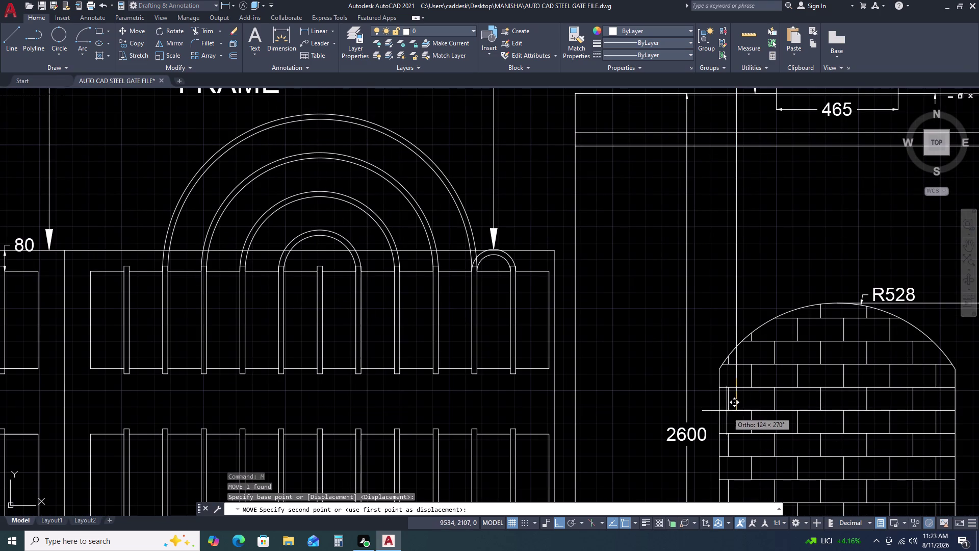
click(730, 410)
scroll(down, 3)
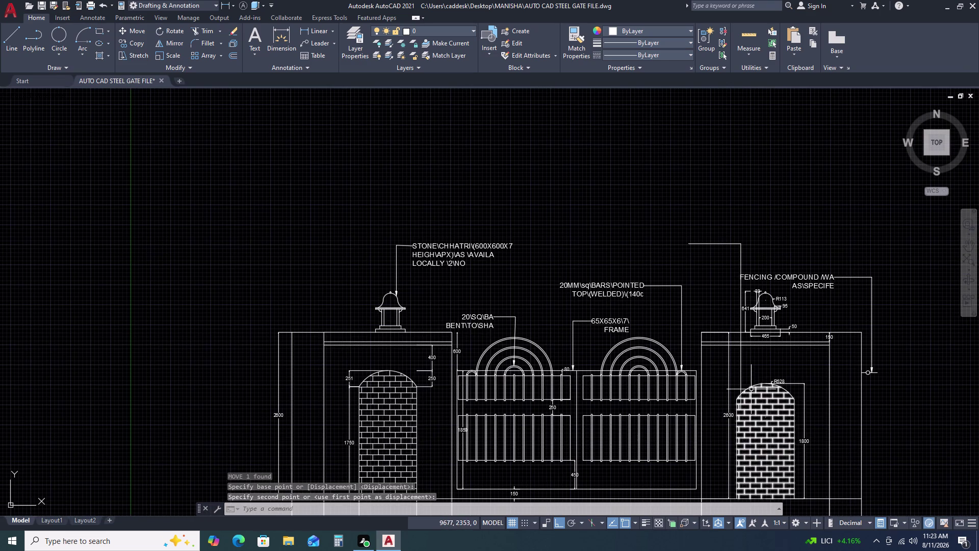
key(Escape)
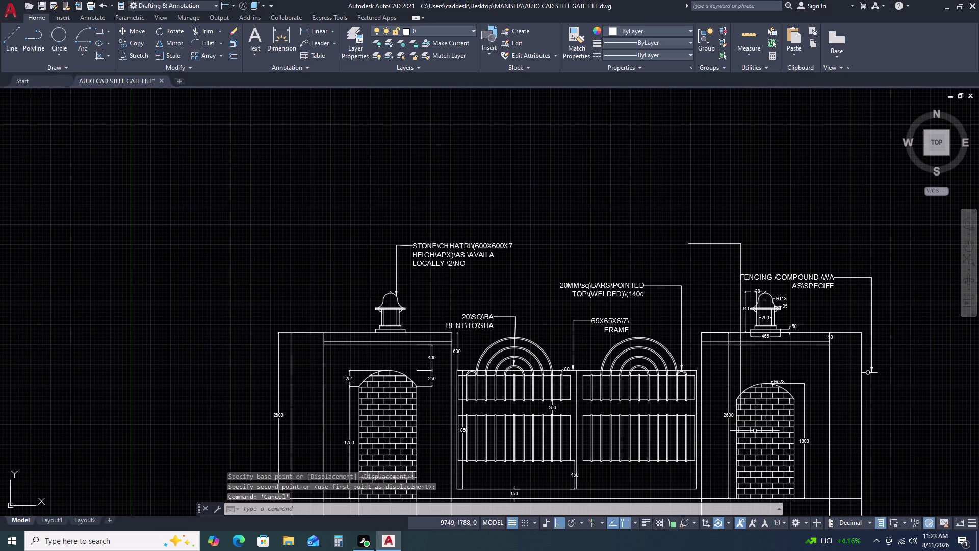
Move the cladding leader so its tip lands on the pillar edge.
scroll(up, 3)
click(712, 358)
click(707, 355)
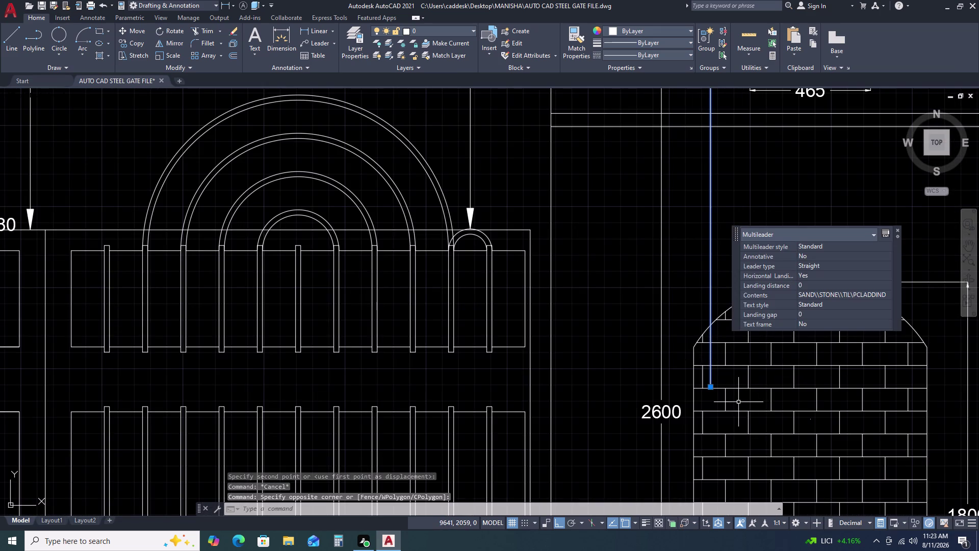
text(M)
key(space)
click(711, 386)
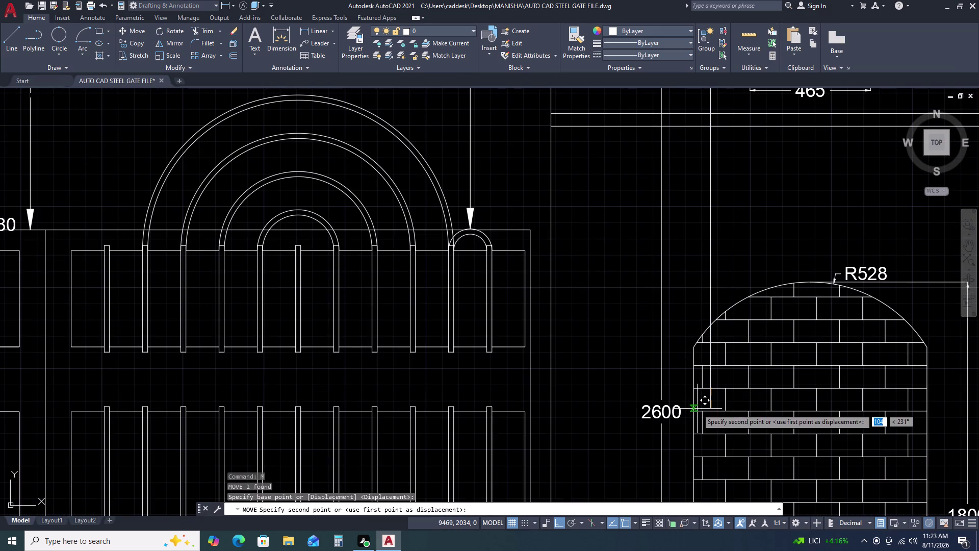
click(702, 412)
scroll(down, 3)
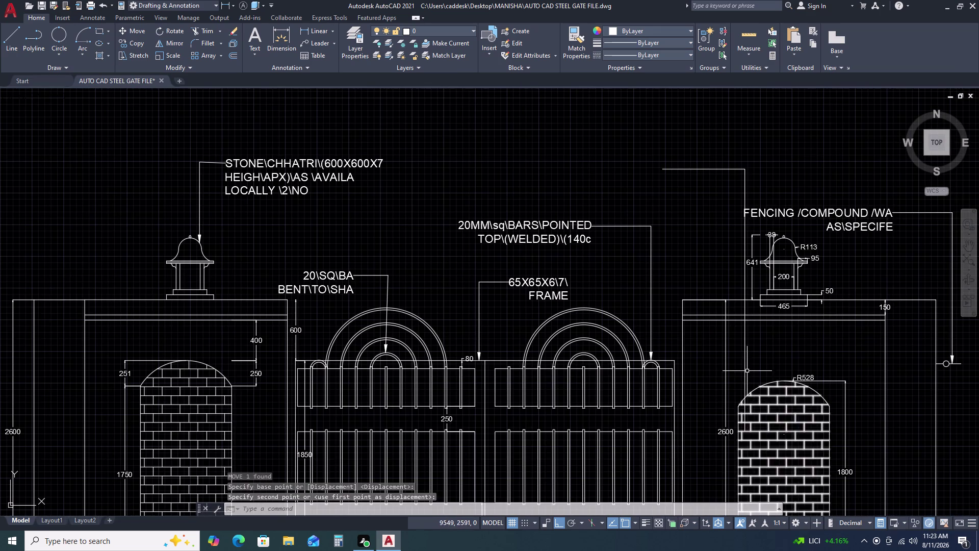
Move the cladding leader's end lower down the right brick pillar.
click(763, 364)
click(728, 349)
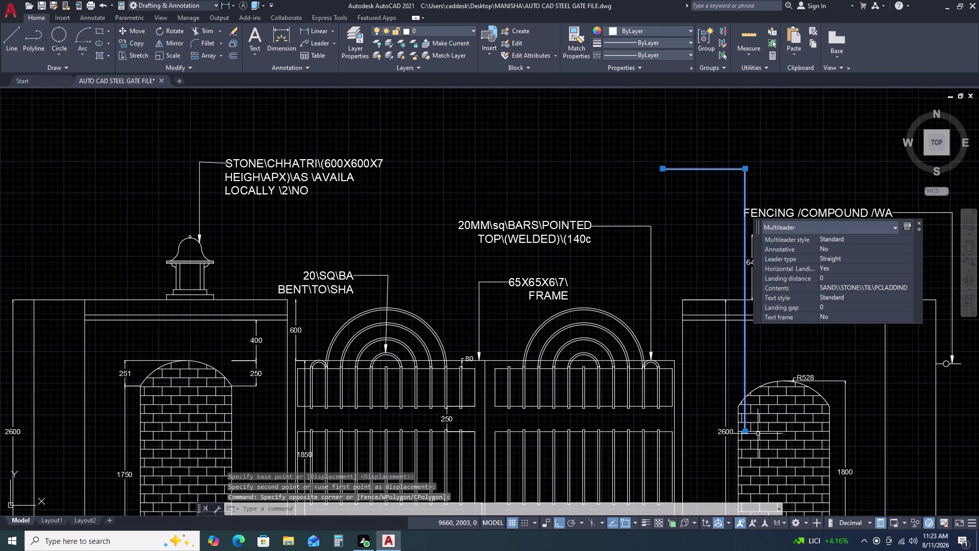
text(M)
key(space)
scroll(up, 3)
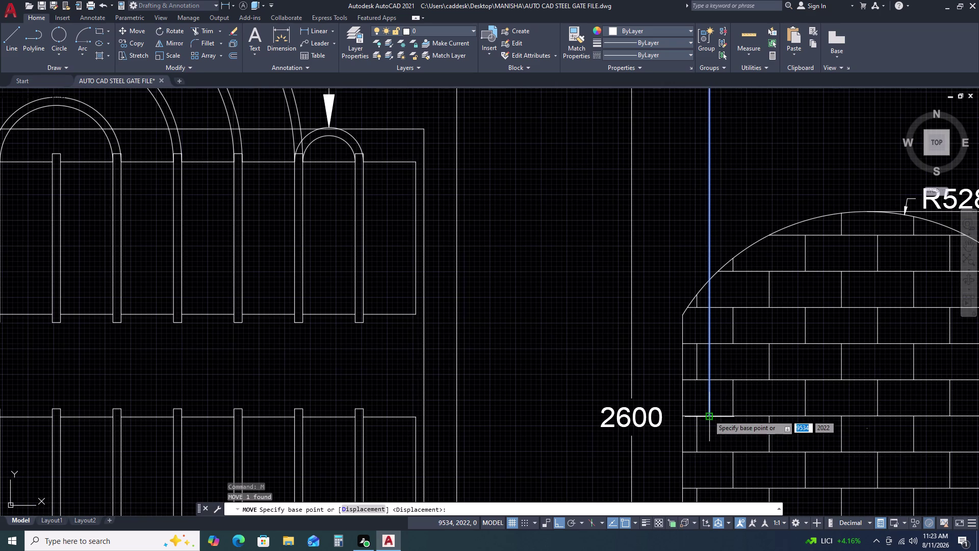
click(708, 415)
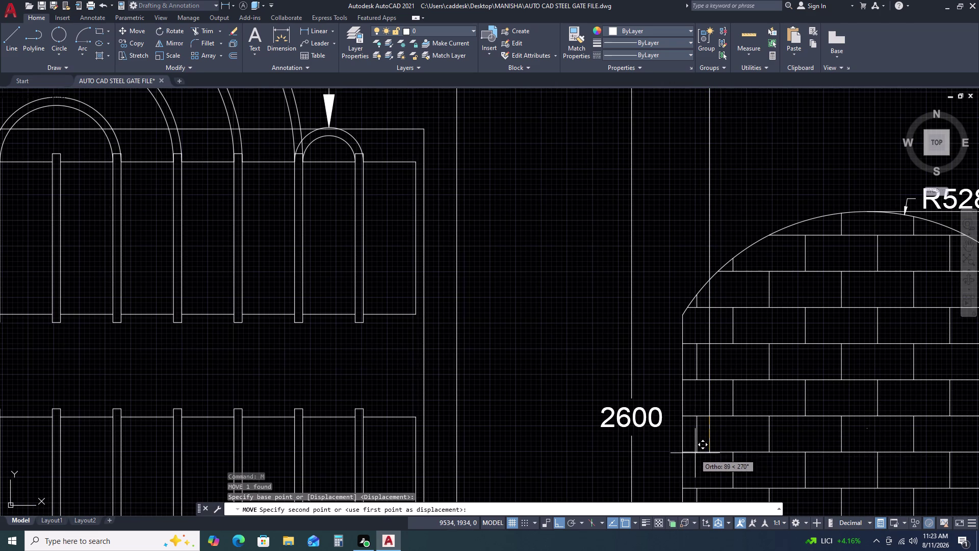
click(695, 451)
Nudge the cladding leader left along the pillar and start Match Properties (MA).
click(719, 447)
click(706, 433)
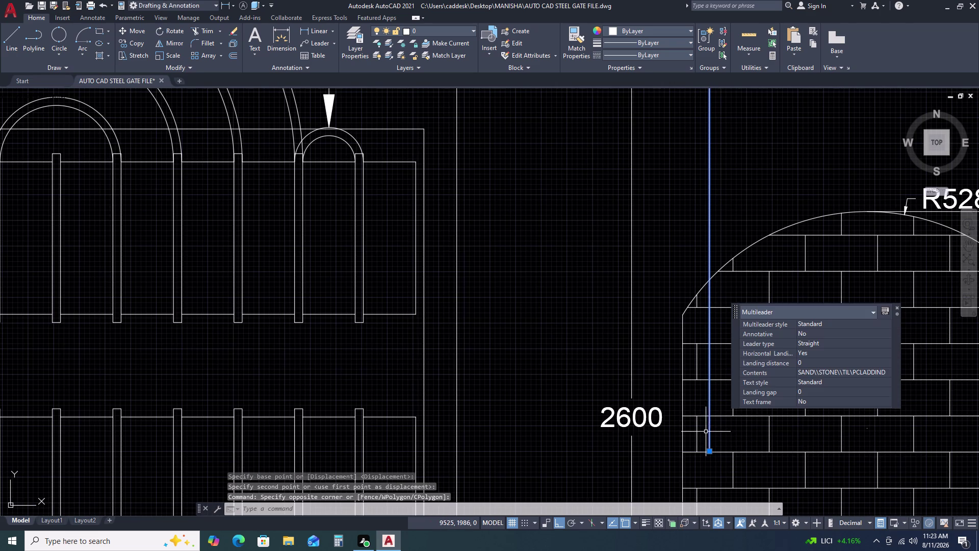
text(M)
key(space)
scroll(up, 3)
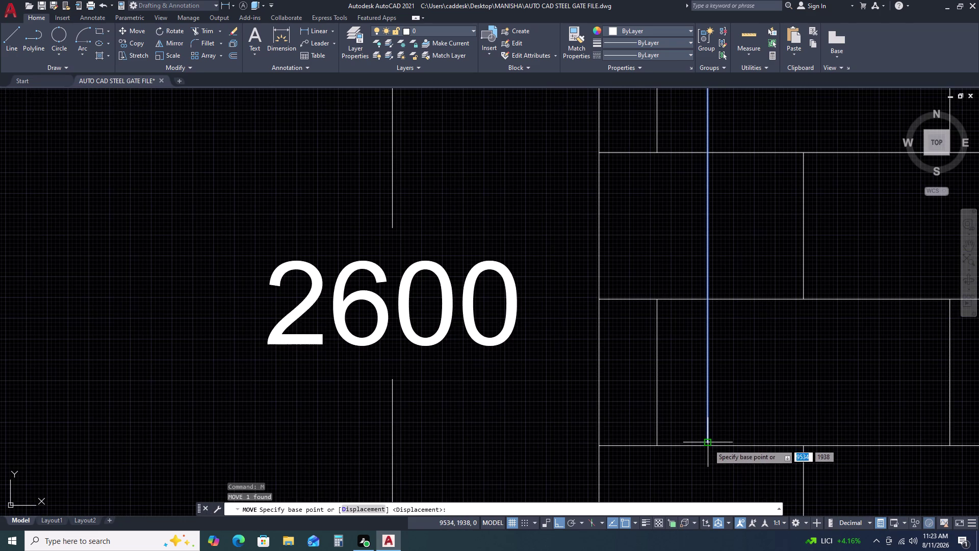
click(709, 444)
click(656, 447)
scroll(down, 3)
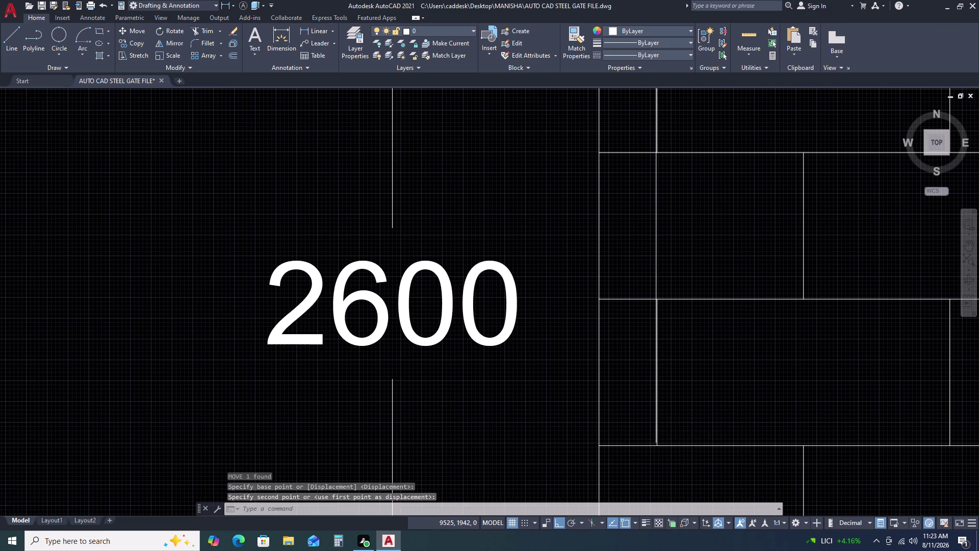
scroll(down, 3)
text(MA)
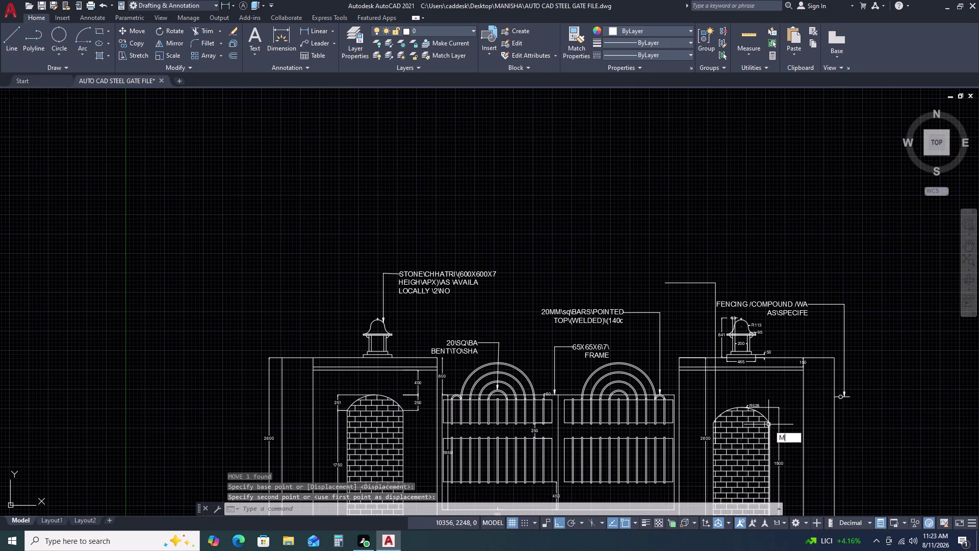
key(space)
Apply the fencing note's style to the cladding note and zoom to check the labels.
click(781, 315)
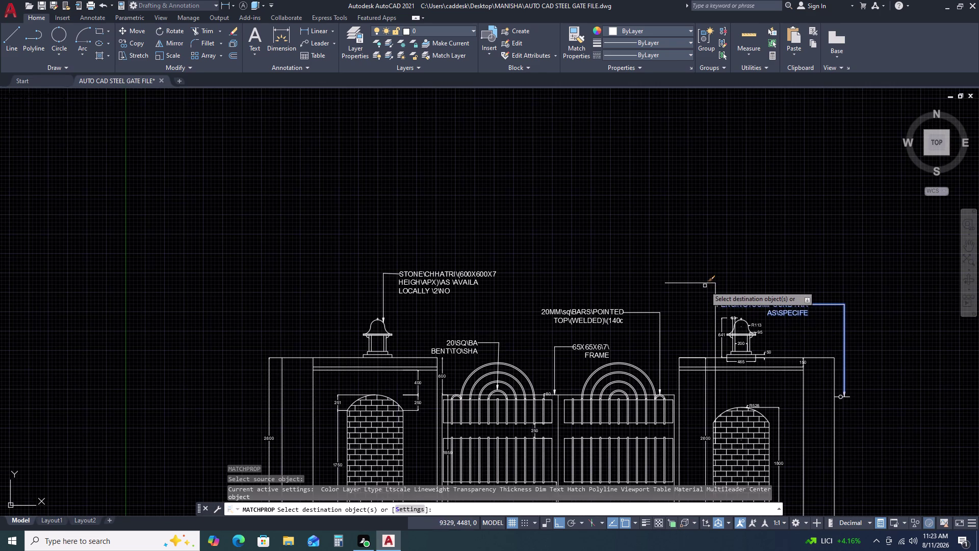
click(700, 283)
key(Escape)
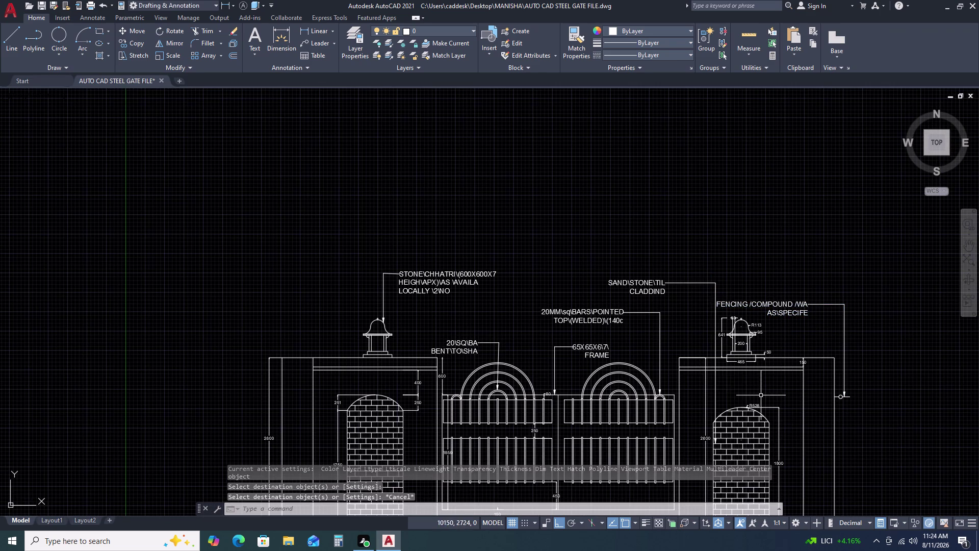
scroll(down, 3)
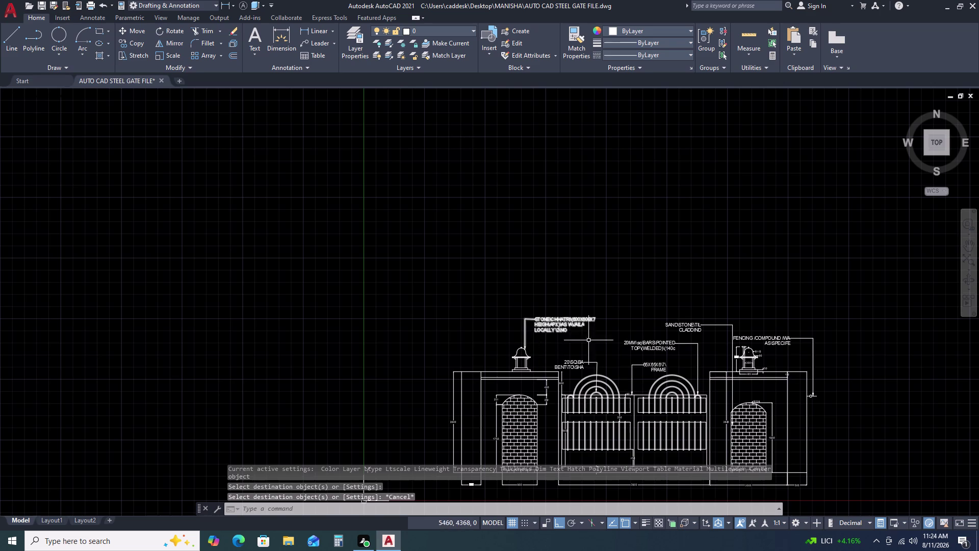
scroll(up, 3)
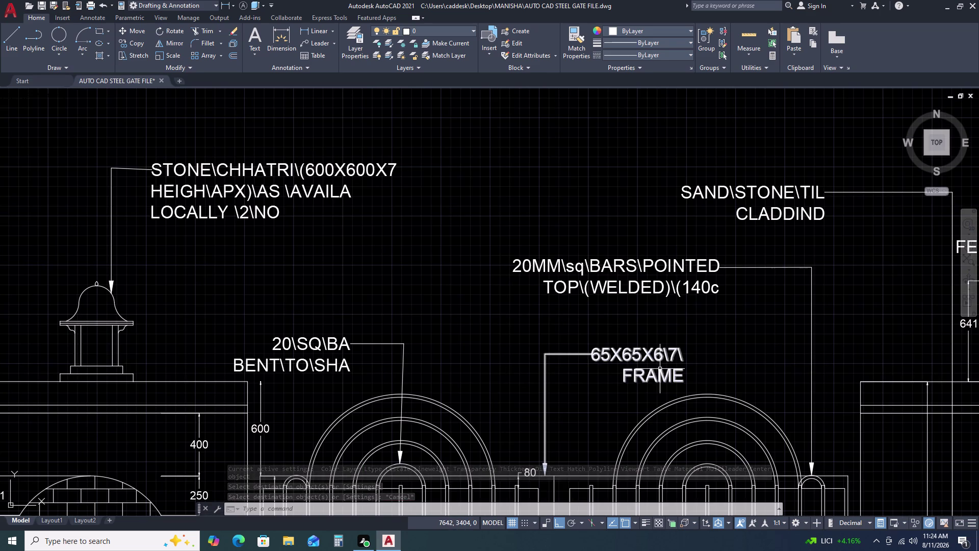
scroll(down, 3)
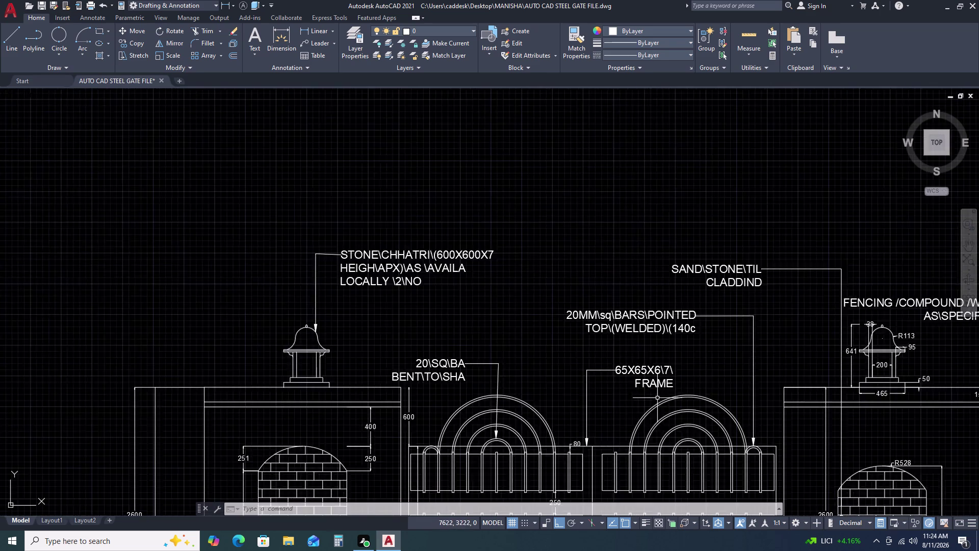
scroll(down, 3)
Select the bent bar leader, abandon a copy of it, and start a new multileader.
middle_drag(598, 404, 651, 344)
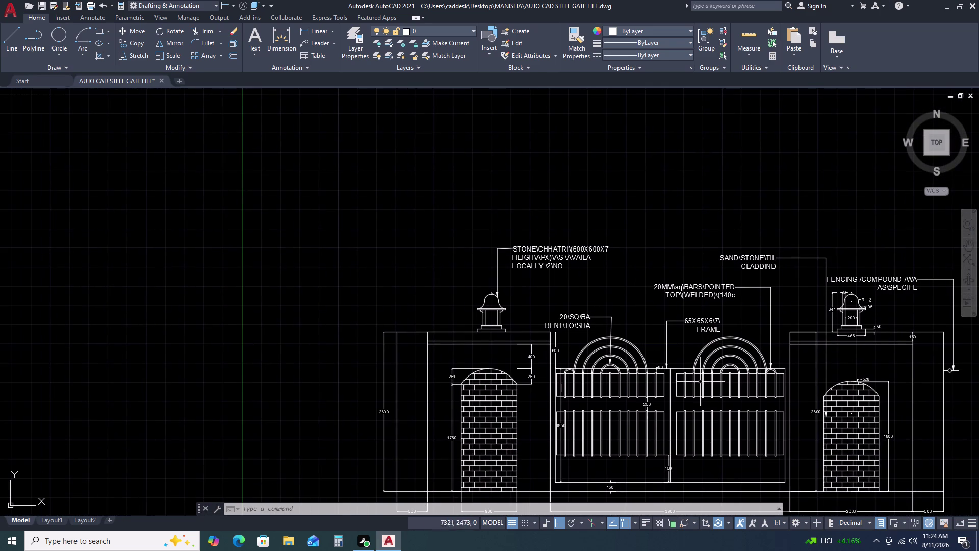
click(604, 315)
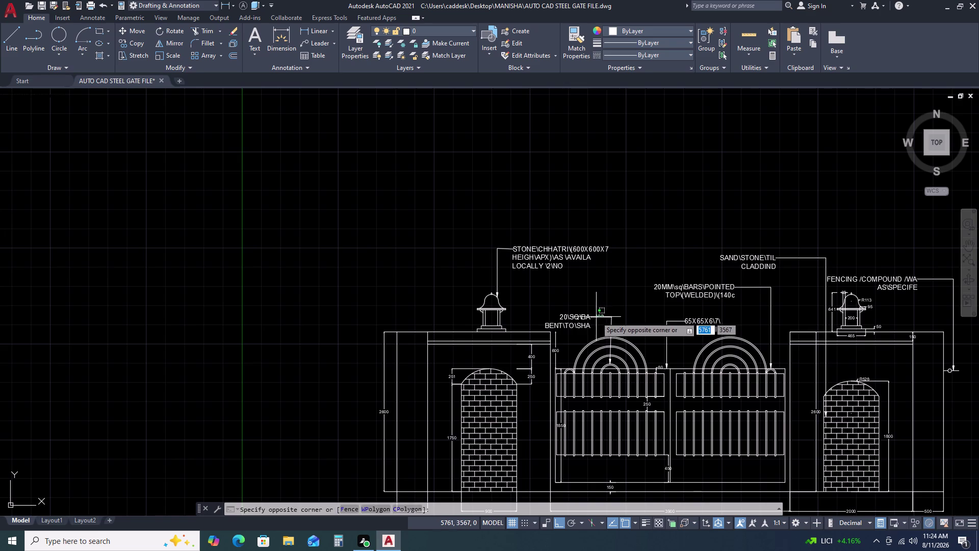
click(596, 318)
key(c)
key(o)
key(space)
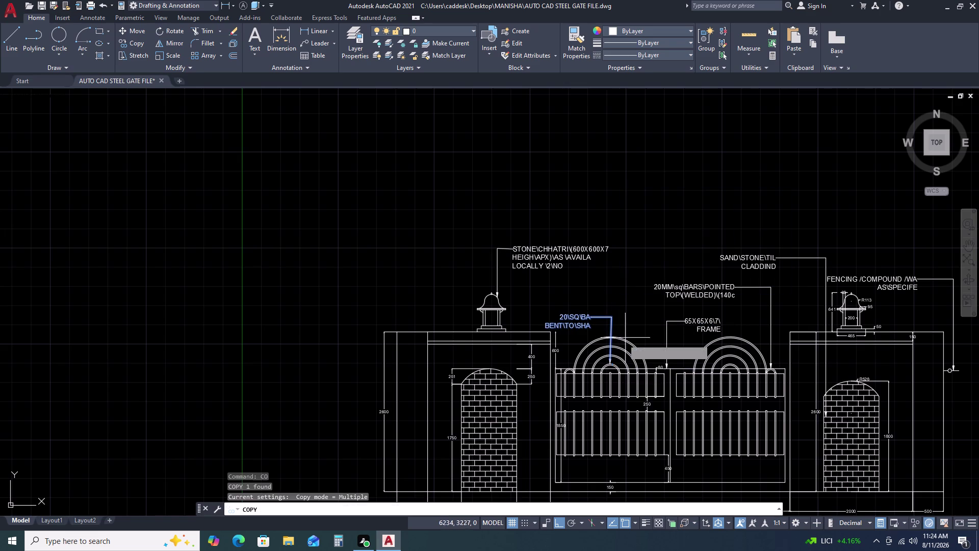
scroll(up, 3)
key(Escape)
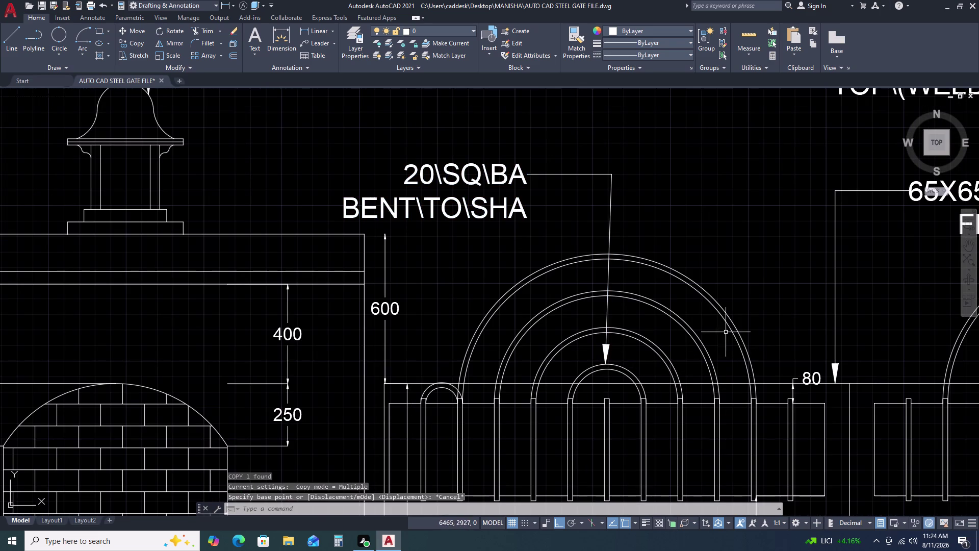
scroll(down, 3)
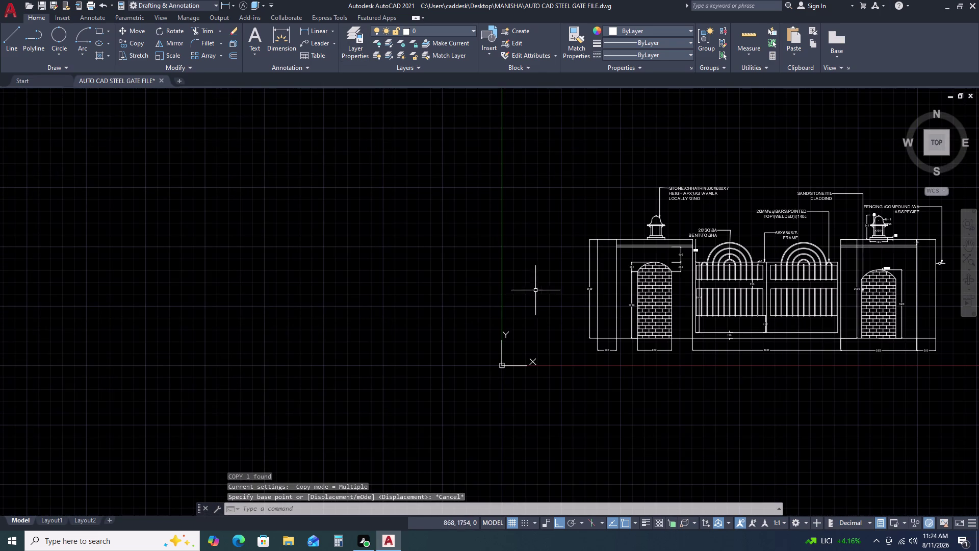
click(329, 44)
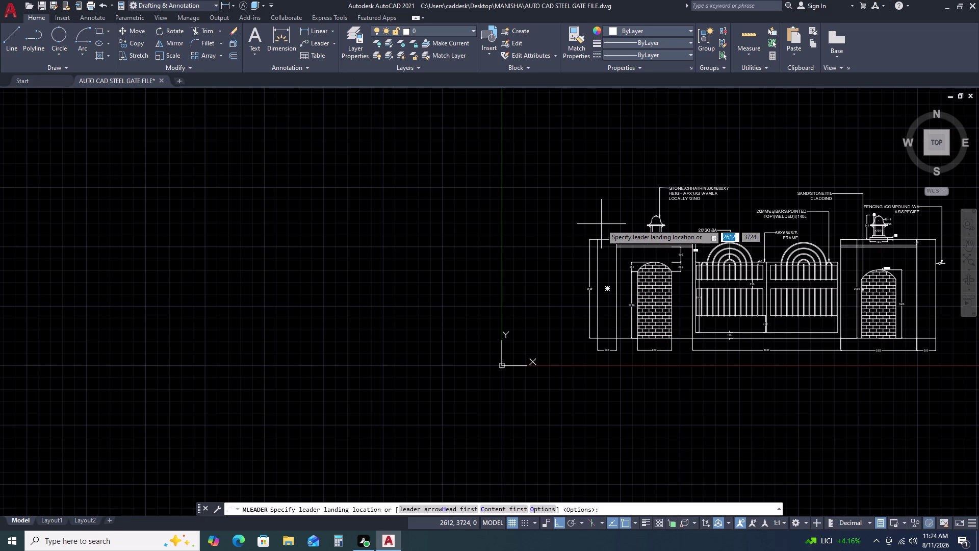
Place the new leader's landing and put its arrowhead on the left pillar top.
scroll(up, 3)
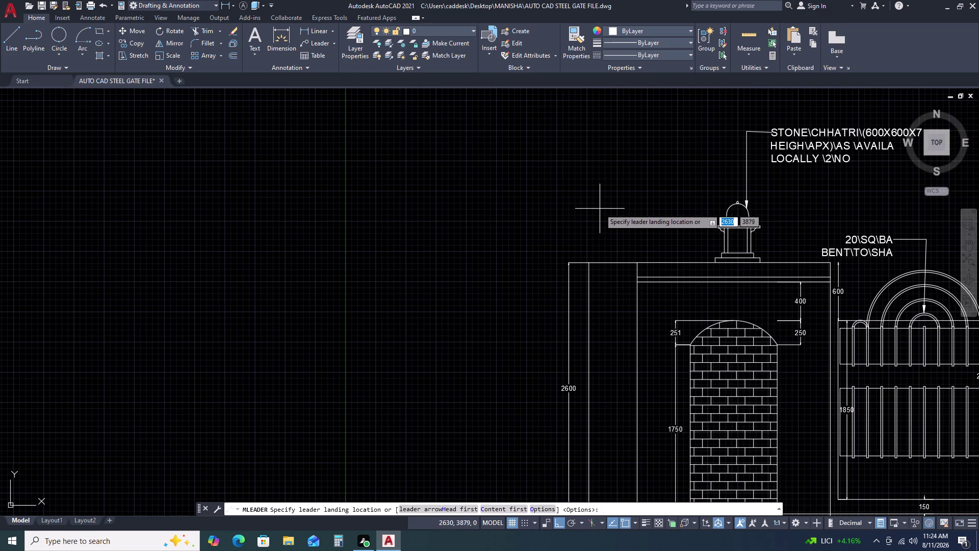
click(596, 201)
click(656, 201)
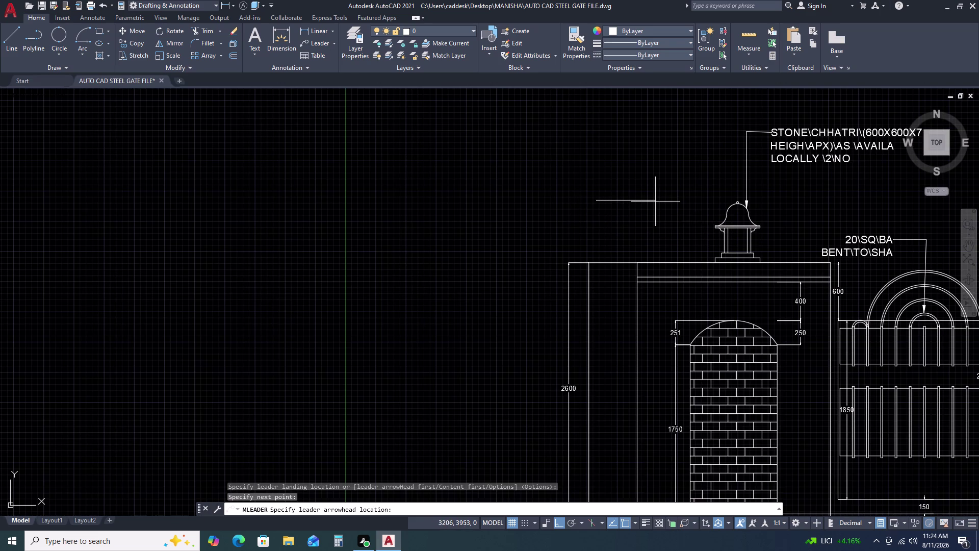
scroll(up, 3)
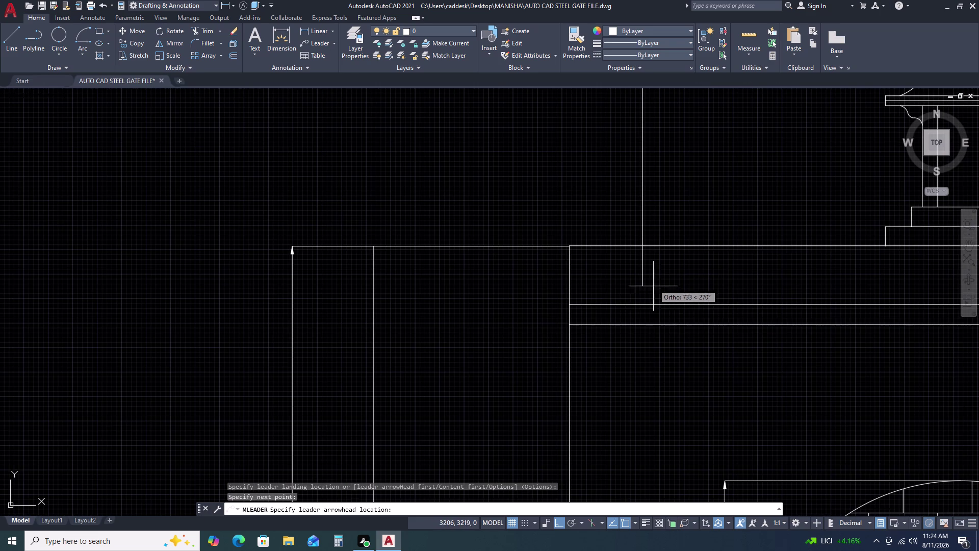
click(642, 311)
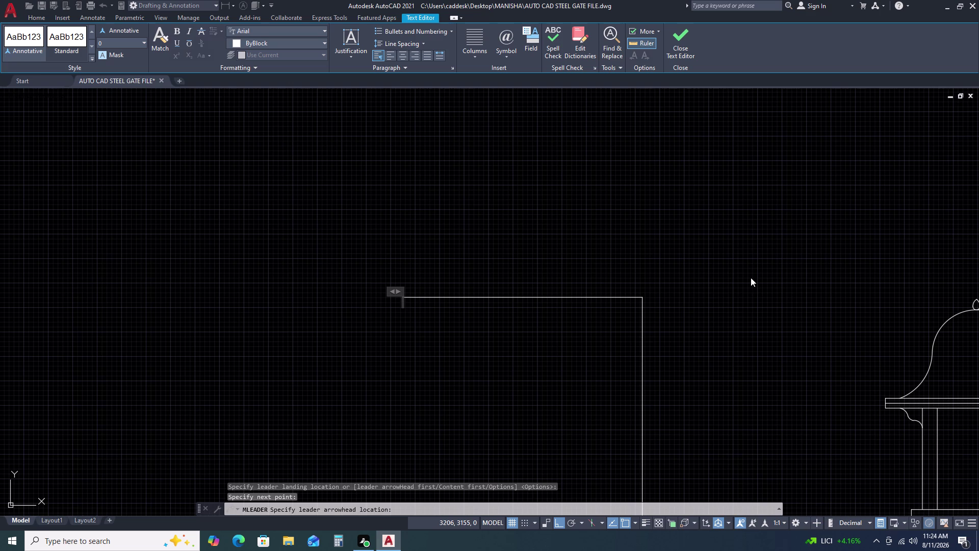
Enter the note's first line, (50X5)\DEEP\GROOVE\.
text((50)
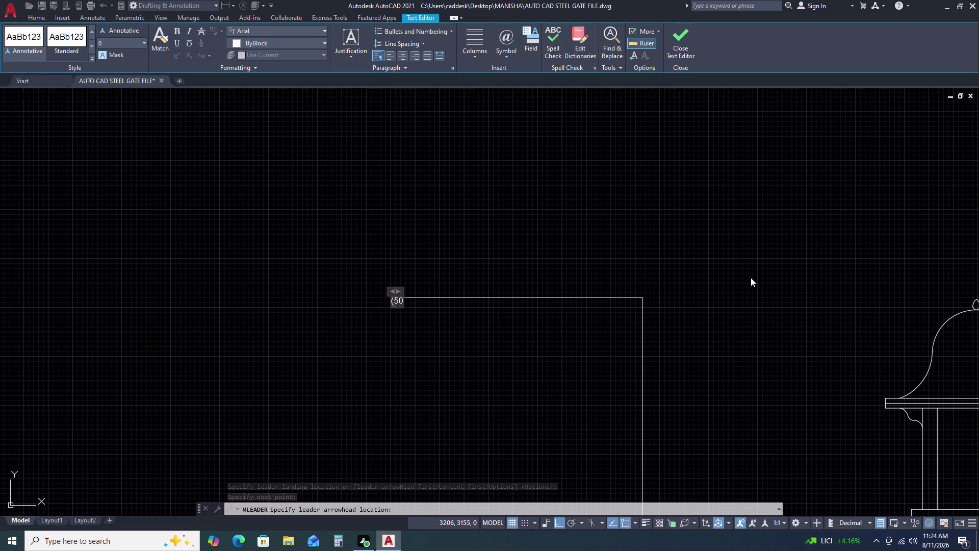
key(x)
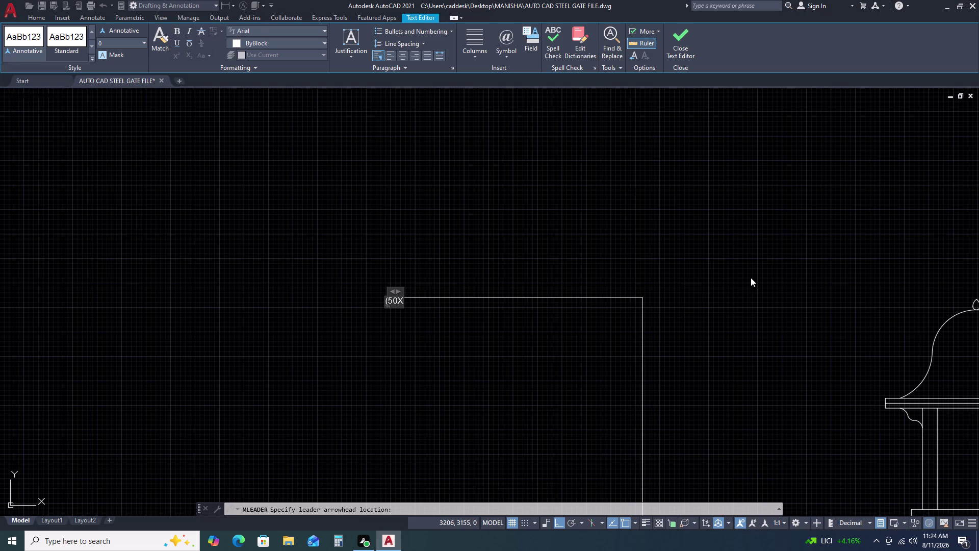
key(5)
key(shift+parenright)
key(backslash)
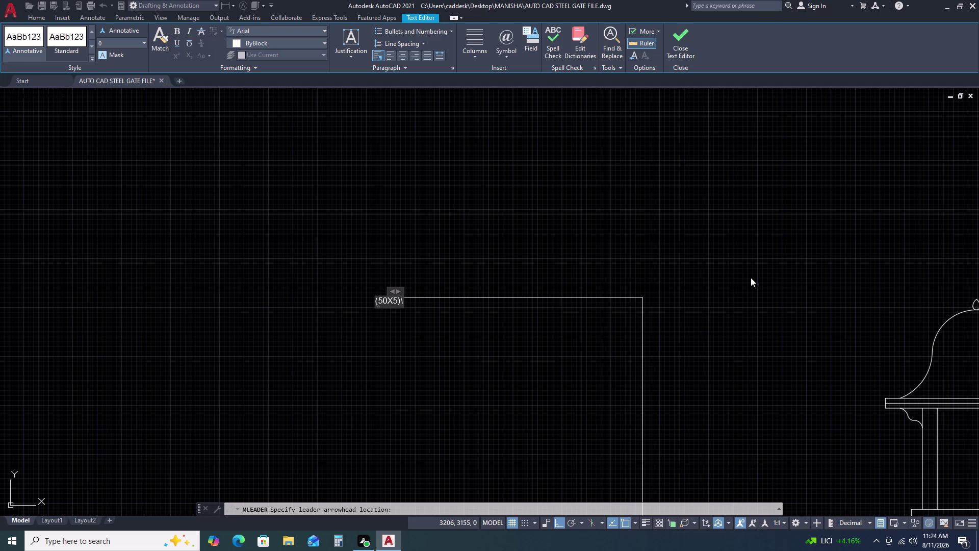
text(DEEP)
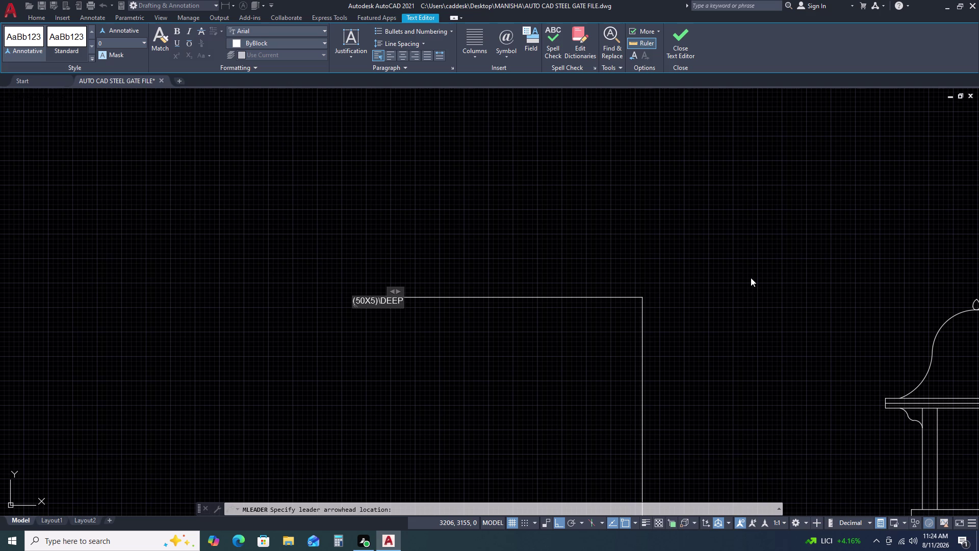
key(backslash)
key(f)
key(BackSpace)
text(G)
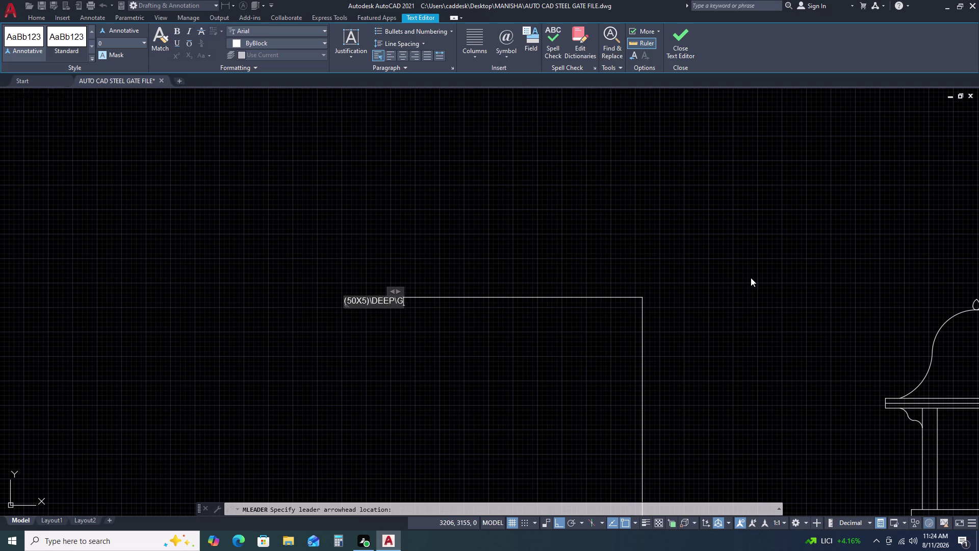
text(RO)
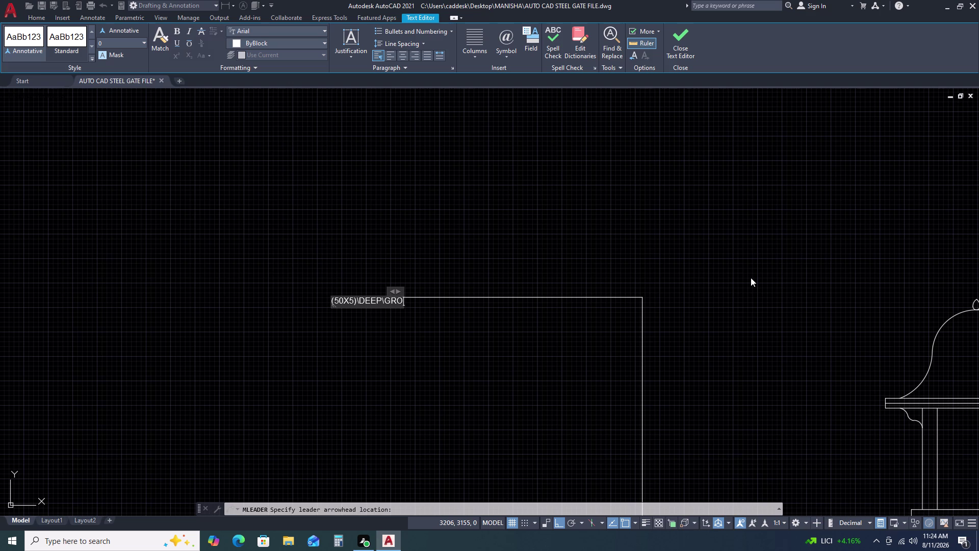
text(OVE)
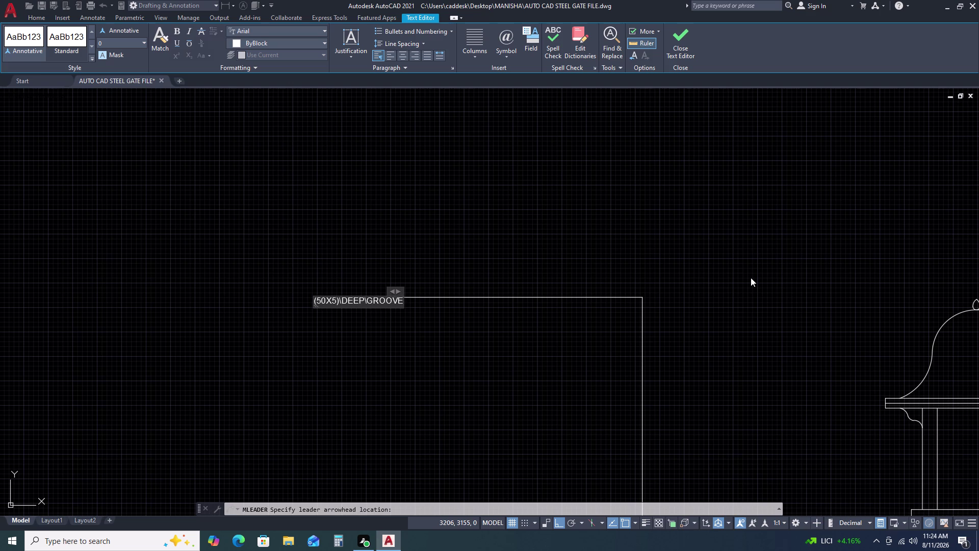
key(backslash)
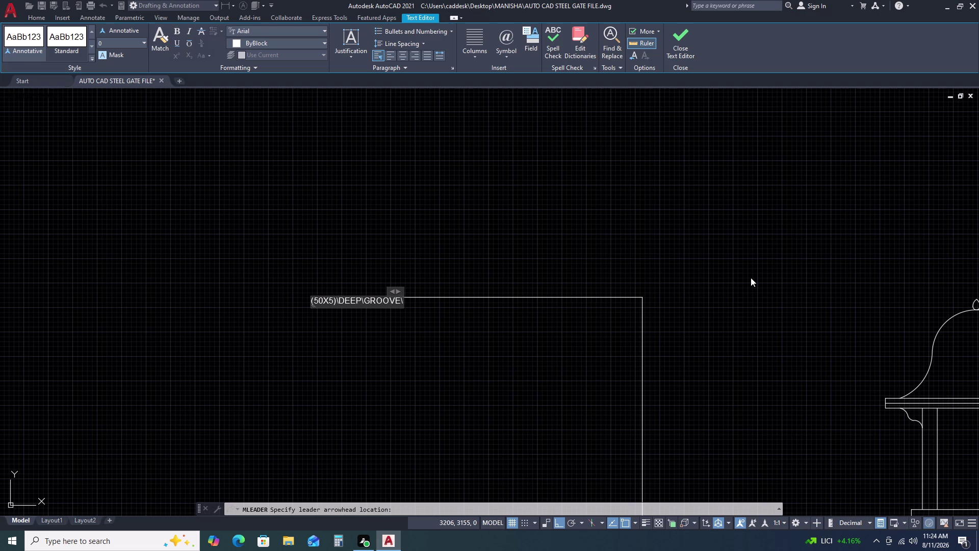
Add PLASTER as the note's second line and leave the text editor.
key(Return)
text(PLAS)
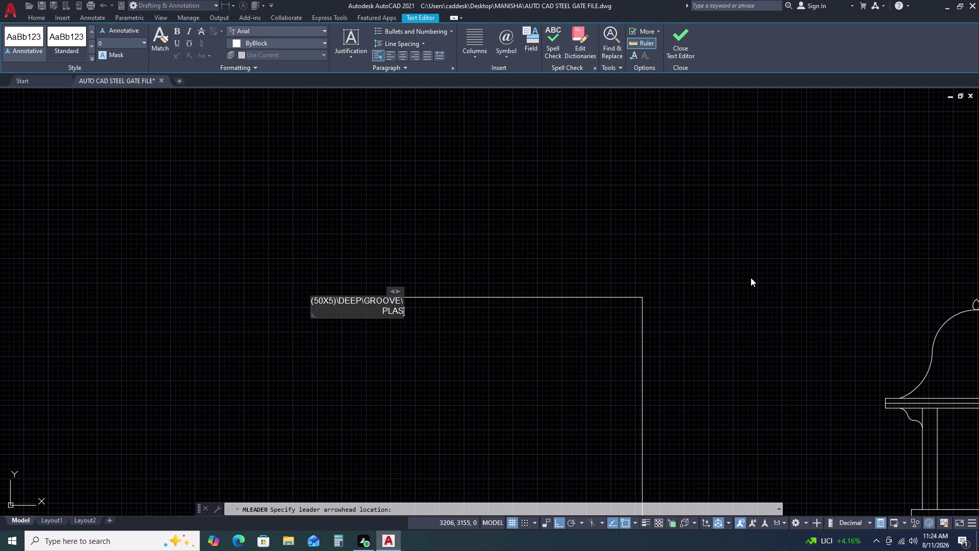
text(TER)
click(570, 362)
scroll(down, 3)
scroll(down, 3)
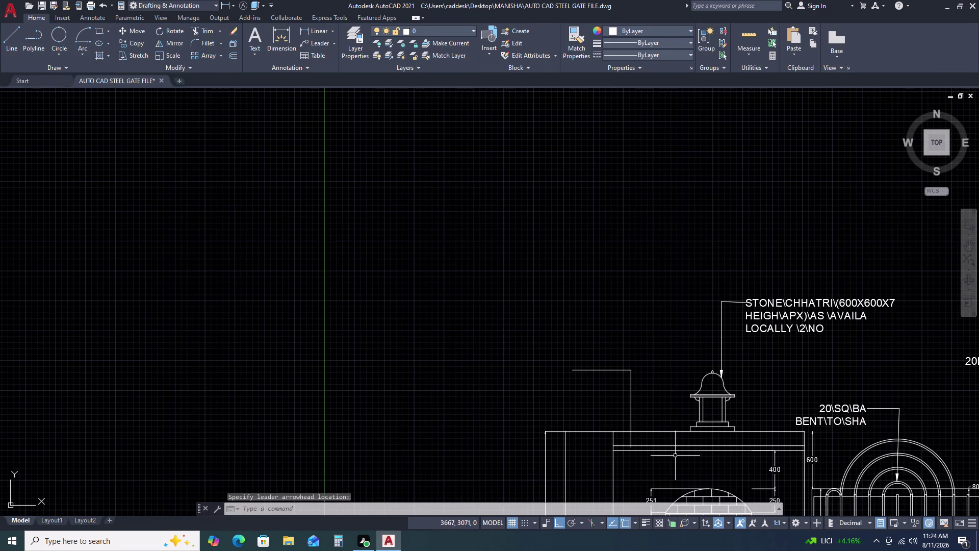
Match the groove plaster note's properties to the stone chhatri note.
key(m)
key(a)
key(space)
click(811, 307)
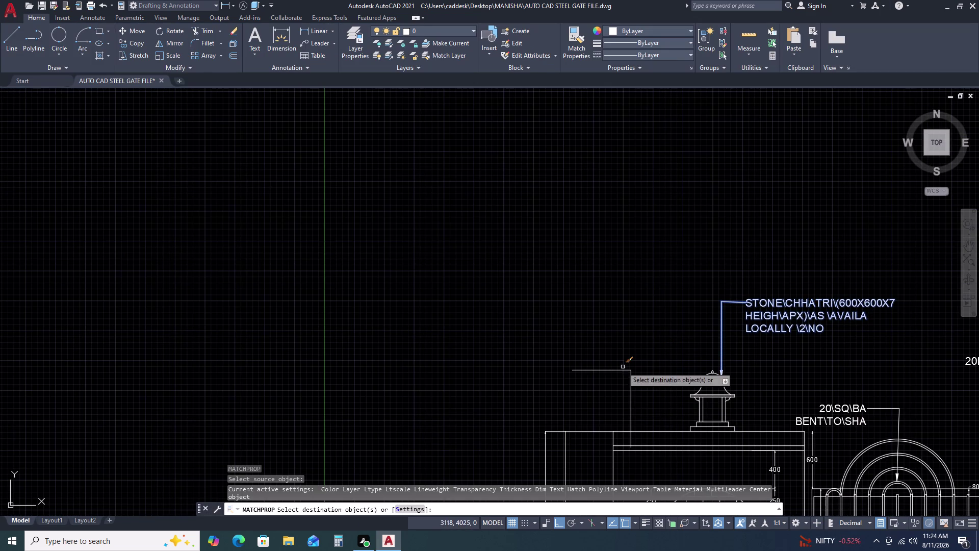
click(624, 371)
key(Escape)
scroll(down, 3)
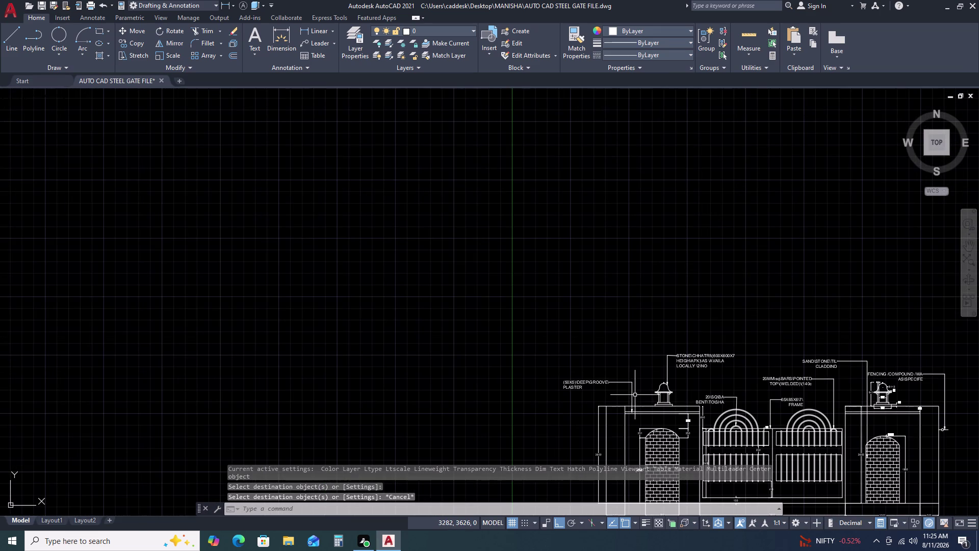
Move the groove plaster note so its arrow sits on the pillar coping.
click(635, 395)
click(625, 387)
text(M)
key(space)
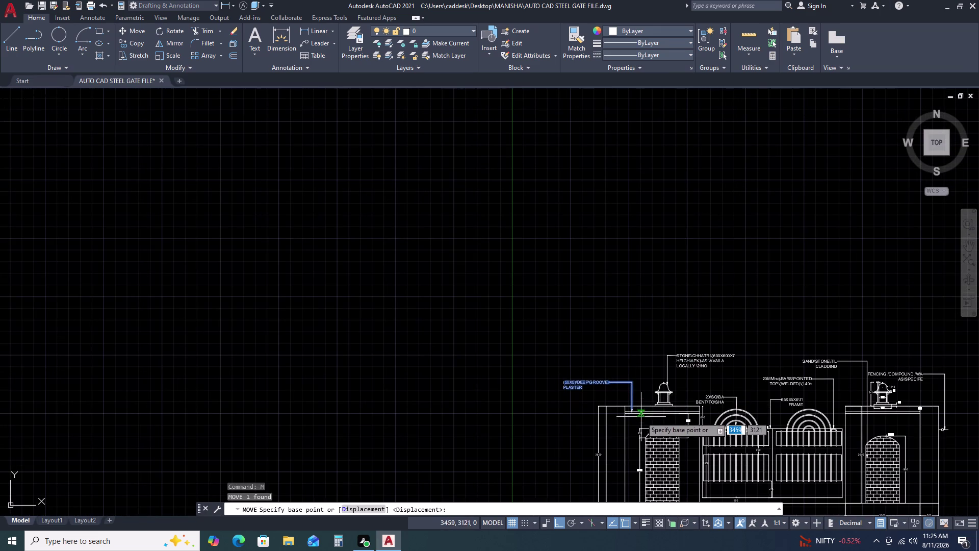
scroll(up, 3)
scroll(up, 3)
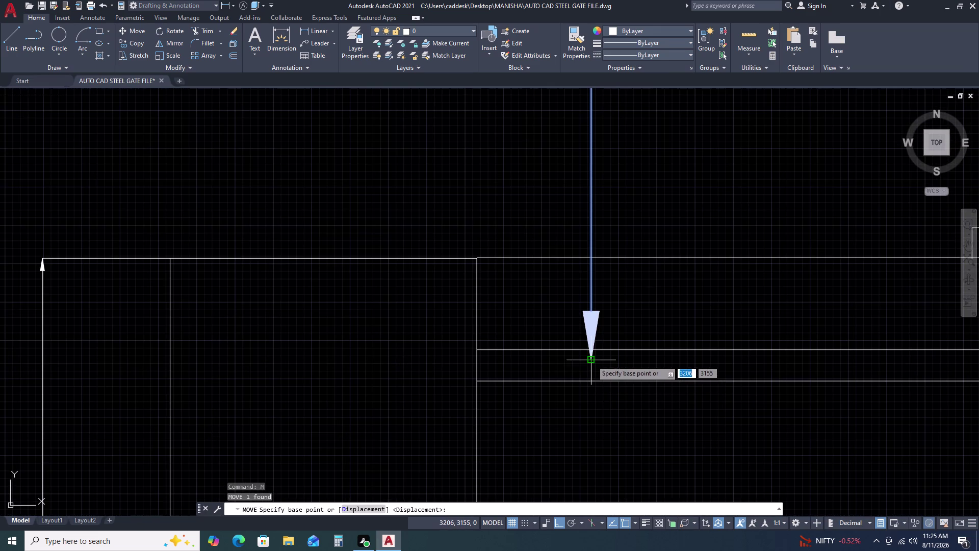
drag(592, 360, 600, 360)
click(777, 362)
scroll(down, 3)
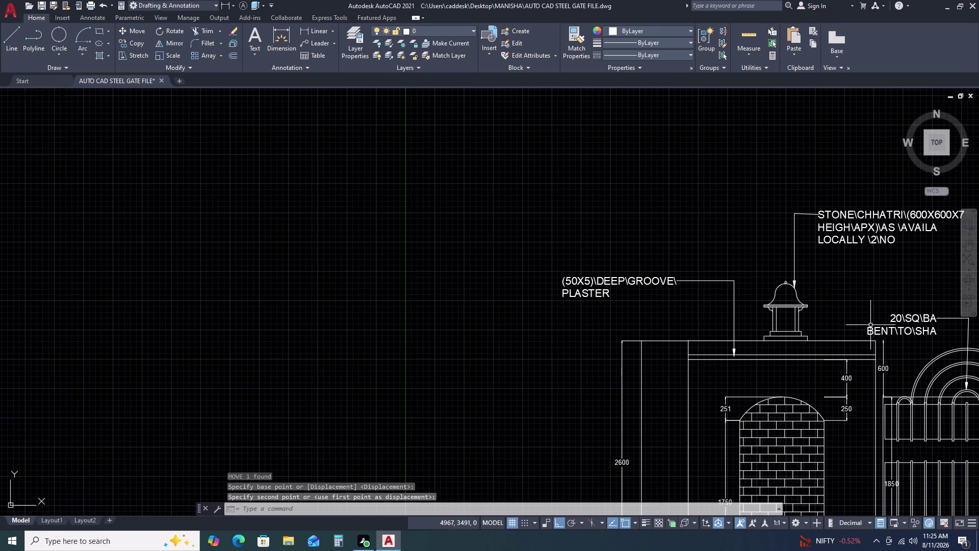
middle_drag(863, 327, 744, 360)
click(730, 272)
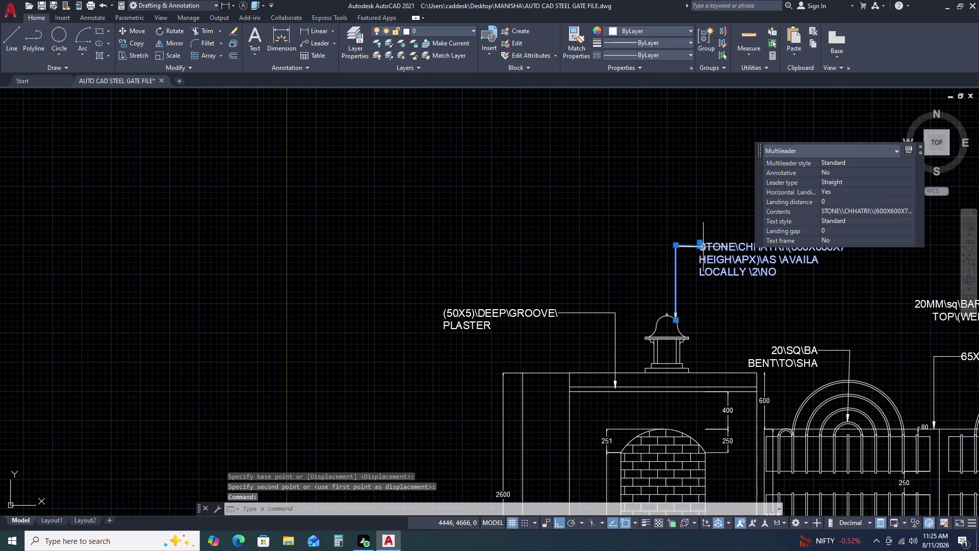
Grip-edit the stone chhatri note's landing slightly higher, then deselect it.
scroll(up, 3)
click(686, 236)
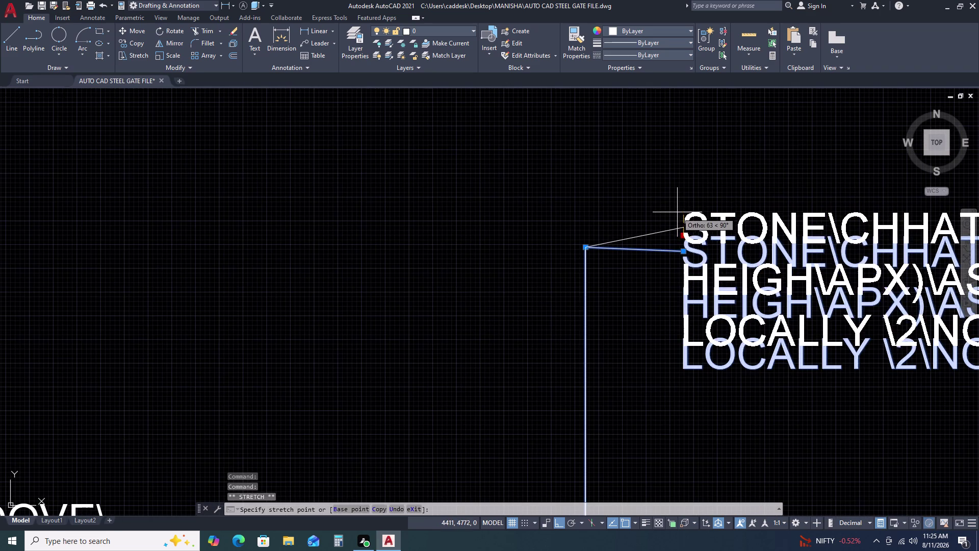
click(678, 213)
double_click(685, 215)
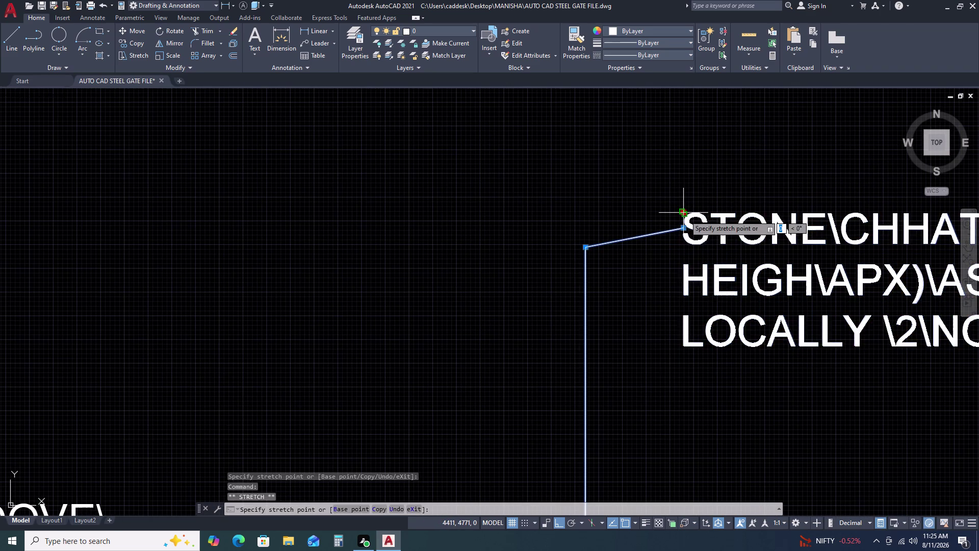
click(686, 228)
scroll(down, 3)
key(Escape)
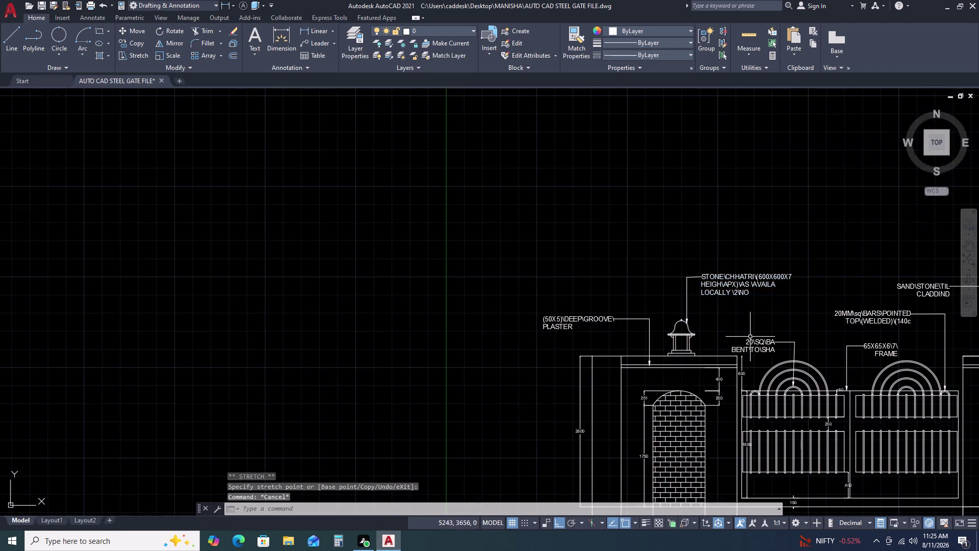
scroll(down, 3)
middle_drag(803, 349, 668, 280)
scroll(up, 3)
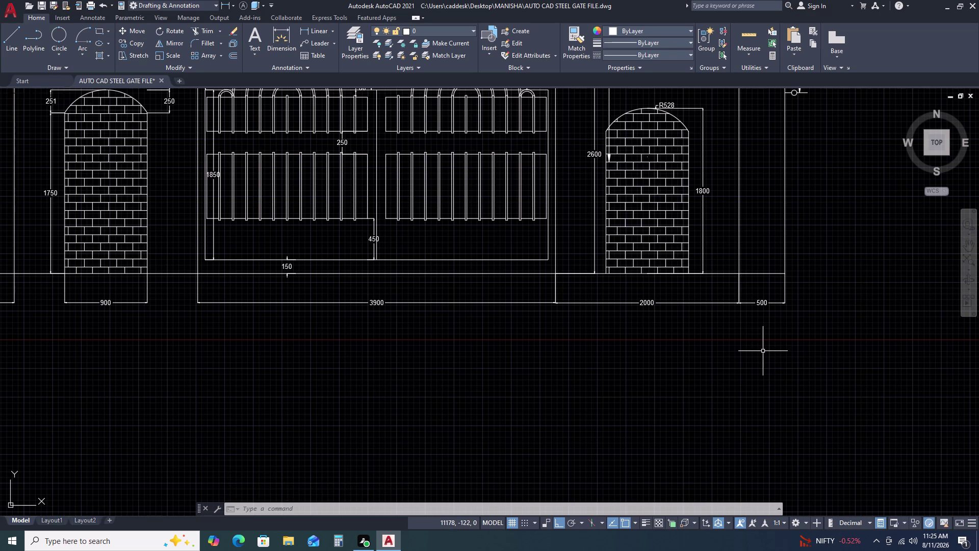
Open the 1800 dimension text for editing and close it unchanged.
double_click(702, 192)
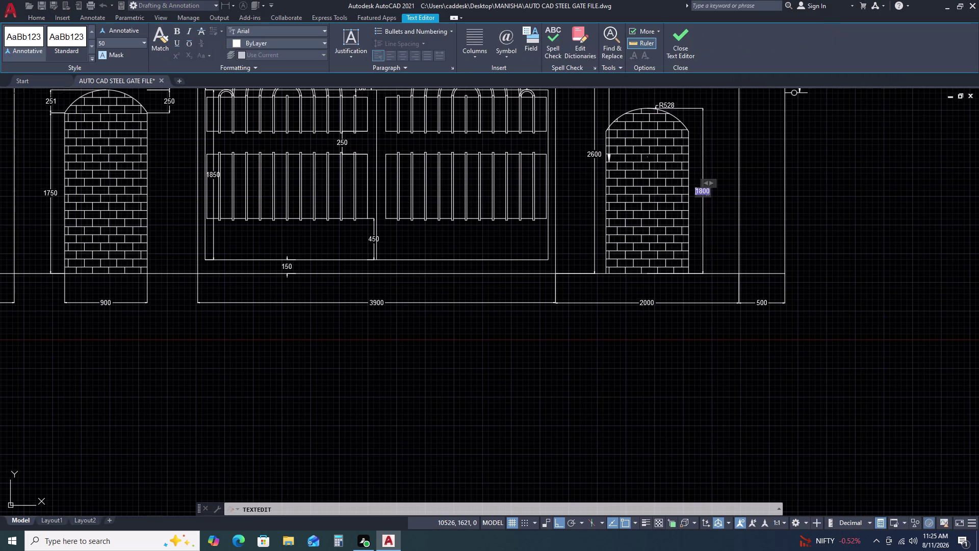
key(space)
key(Escape)
click(540, 270)
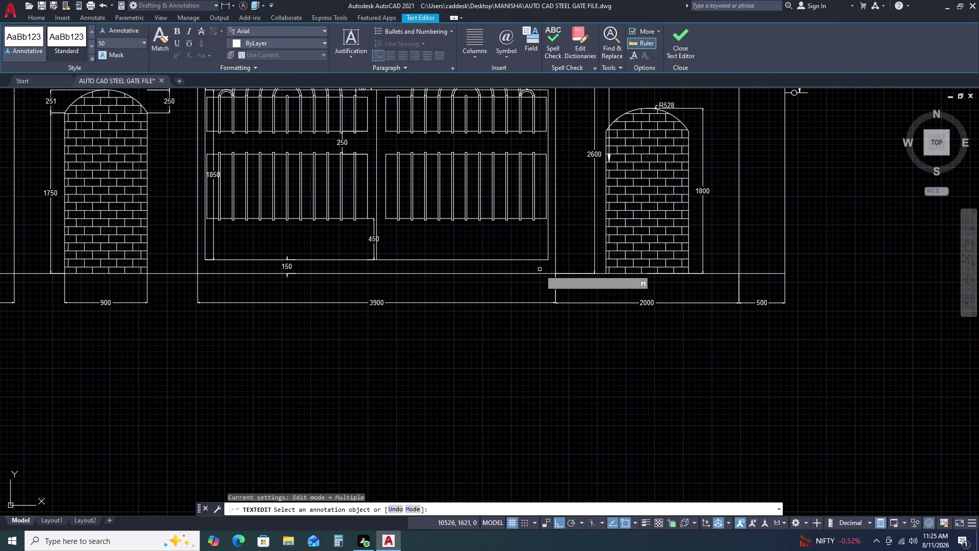
key(Escape)
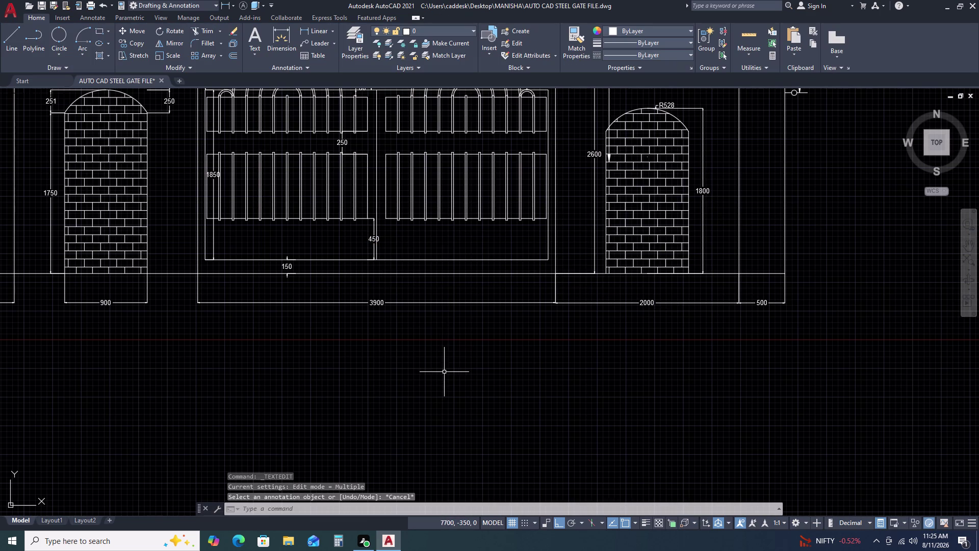
Start a single-line TEXT label beneath the gate's dimensions.
key(d)
text(T)
key(space)
Place a single-line 'GATE HEIGHT' label at height 255 and rotation 0 below the bottom dimensions.
click(449, 359)
click(448, 382)
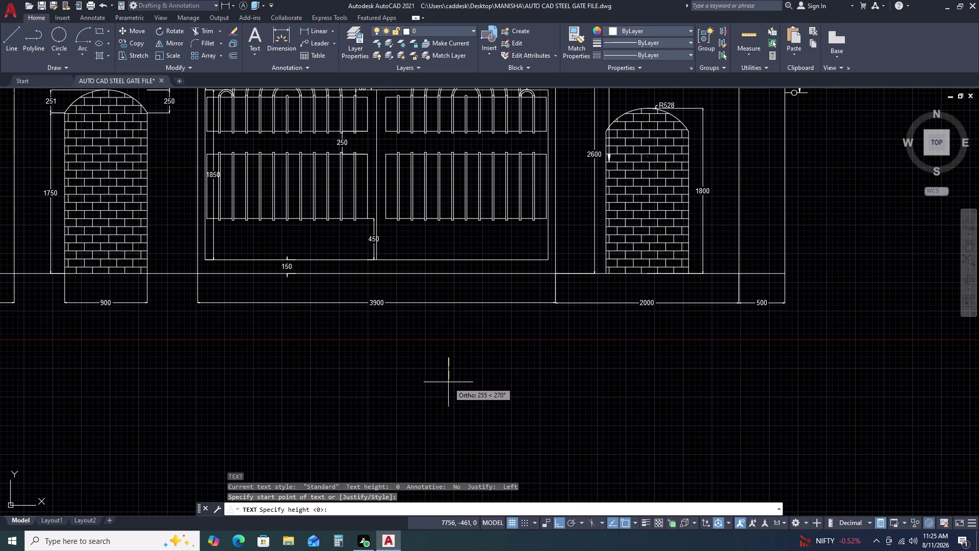
text(0)
key(space)
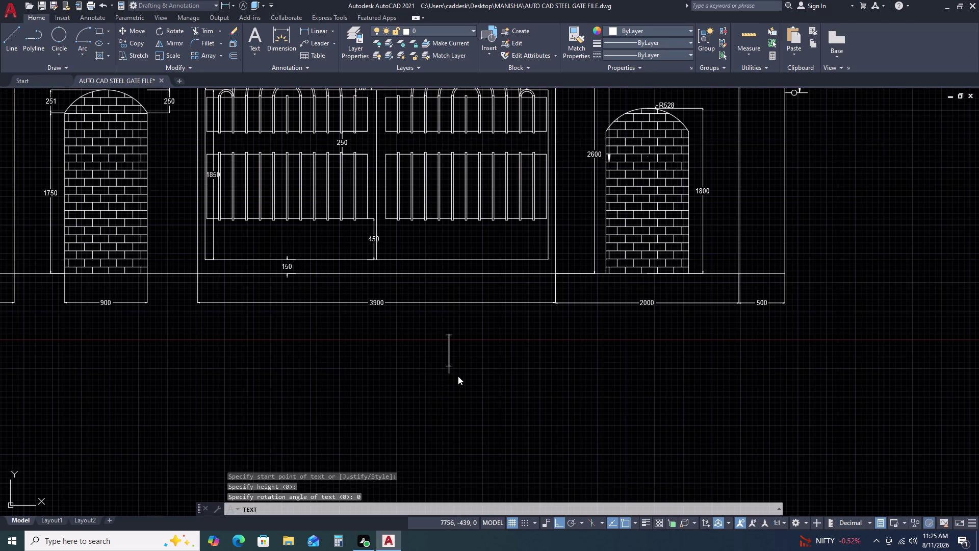
text(GATE)
key(space)
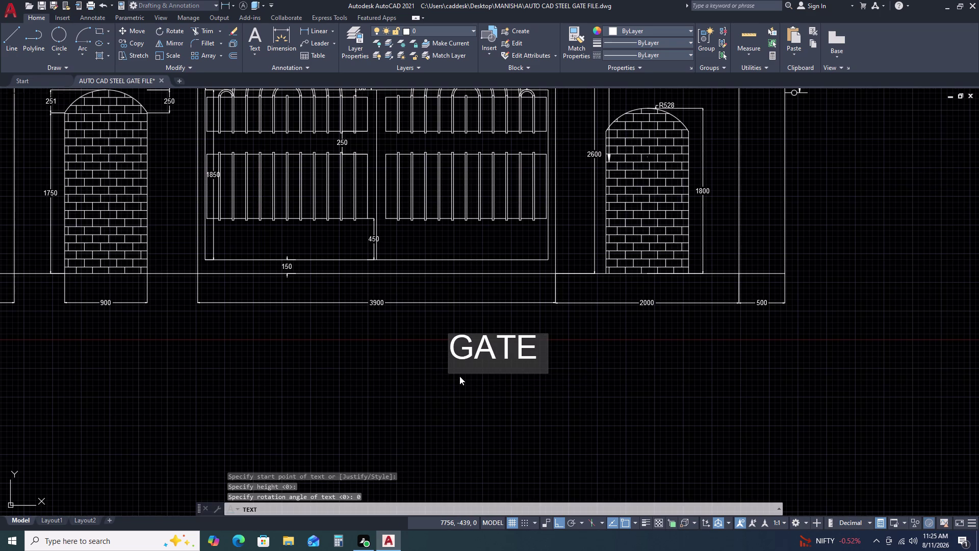
text(HE)
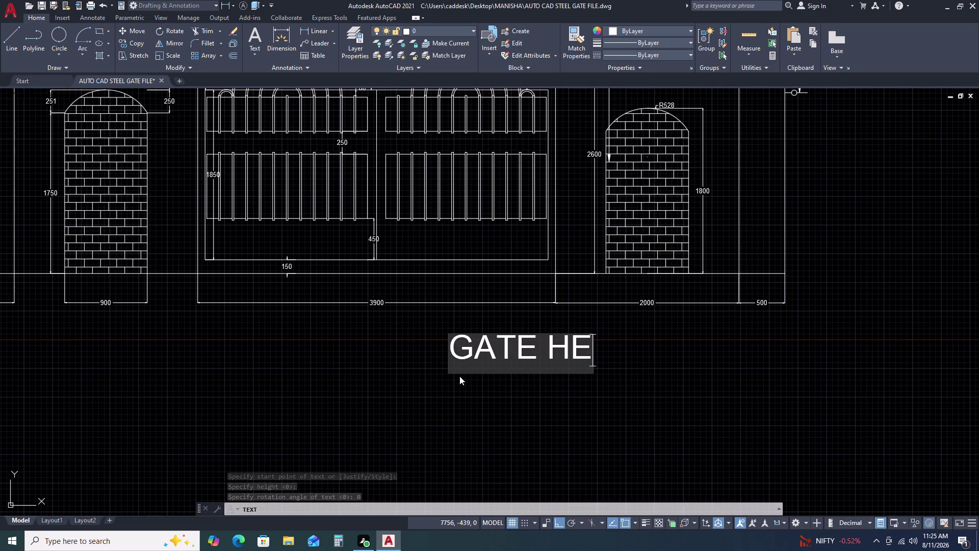
key(i)
text(GHT)
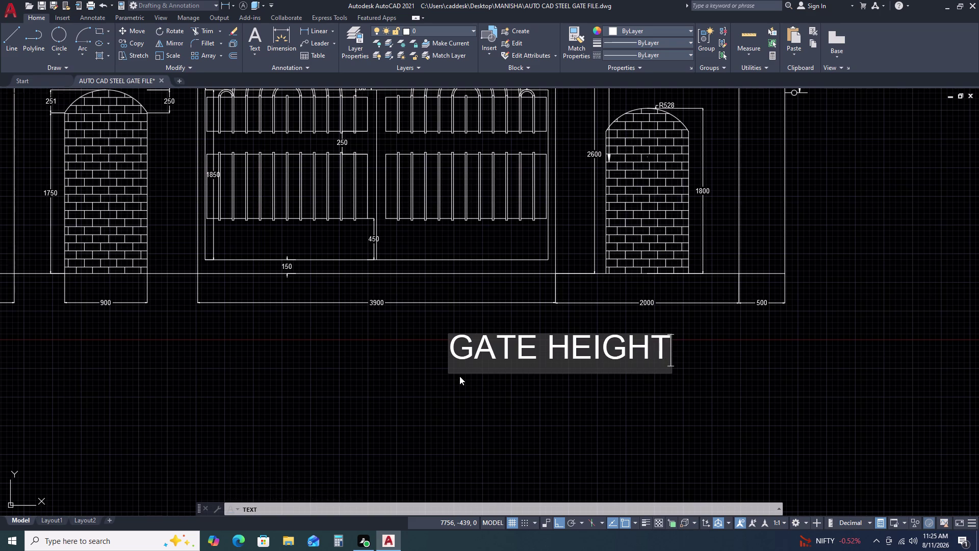
click(593, 469)
key(Escape)
scroll(down, 3)
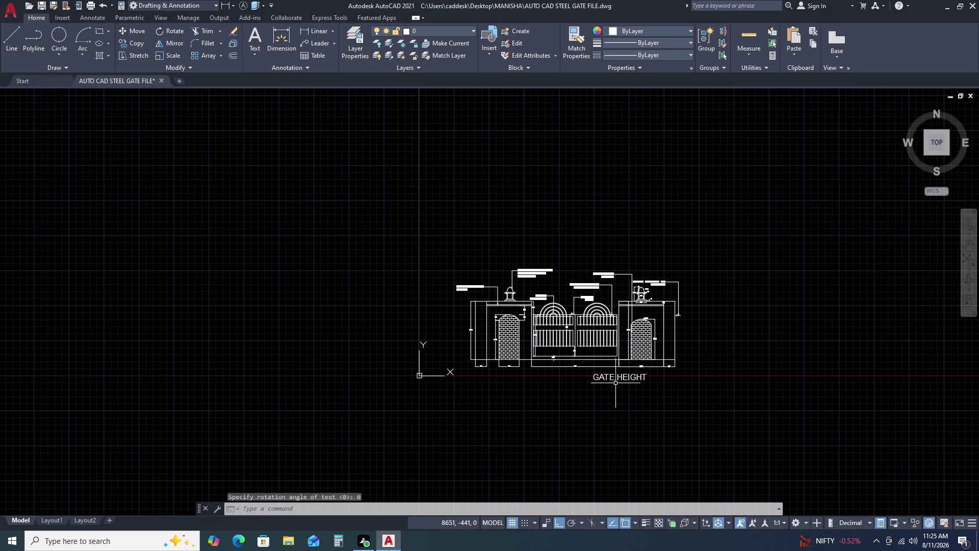
scroll(up, 3)
key(Escape)
Give the GATE HEIGHT label height 200 and a 90-degree rotation so it runs vertically.
click(629, 383)
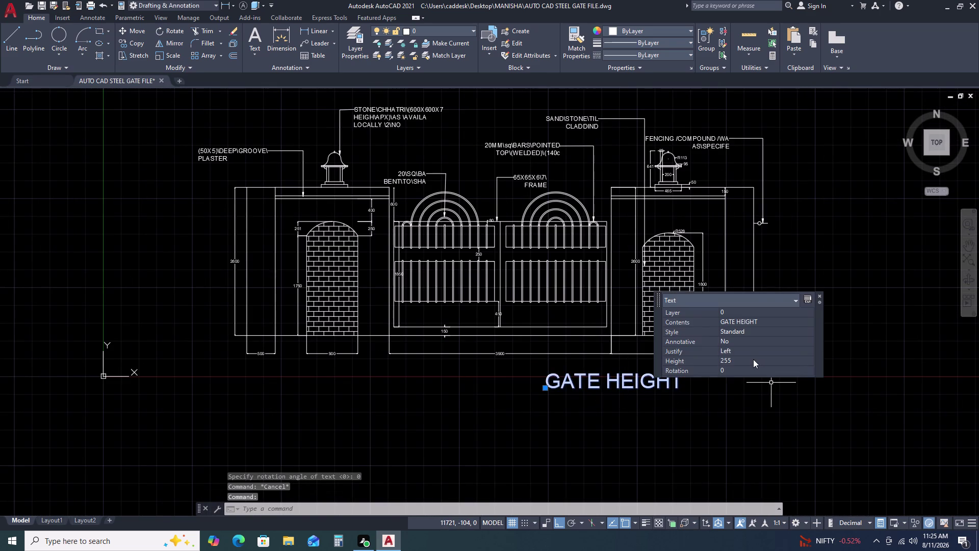
click(754, 359)
text(200)
key(Return)
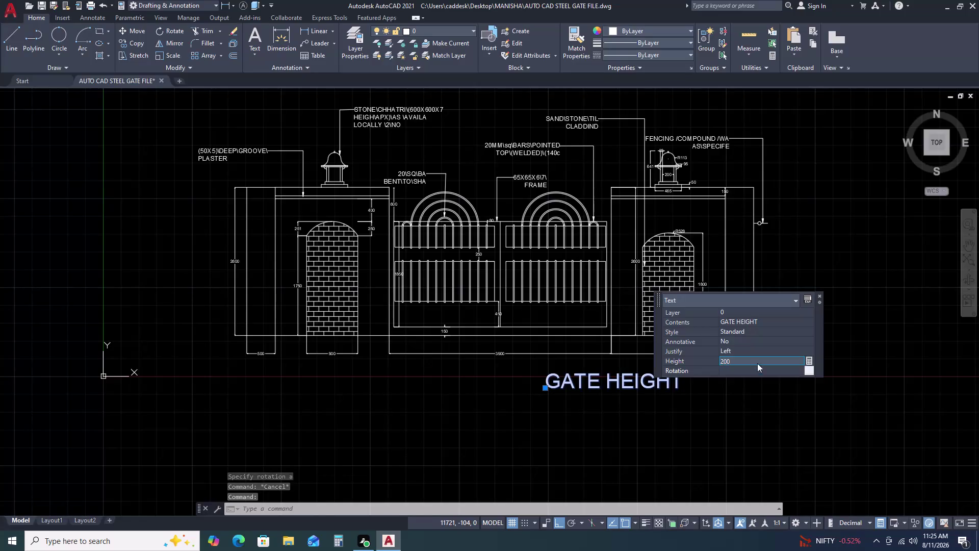
key(Escape)
click(673, 383)
click(618, 400)
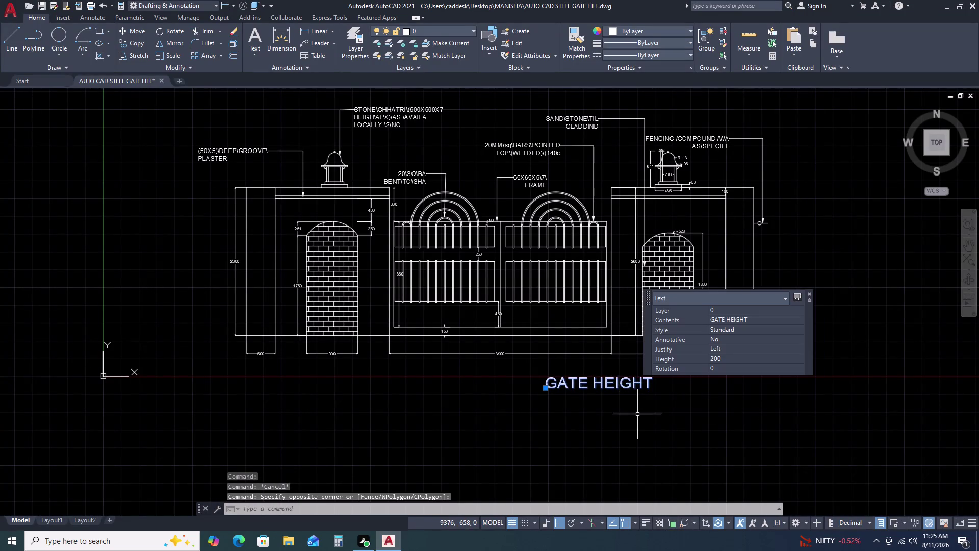
key(r)
key(o)
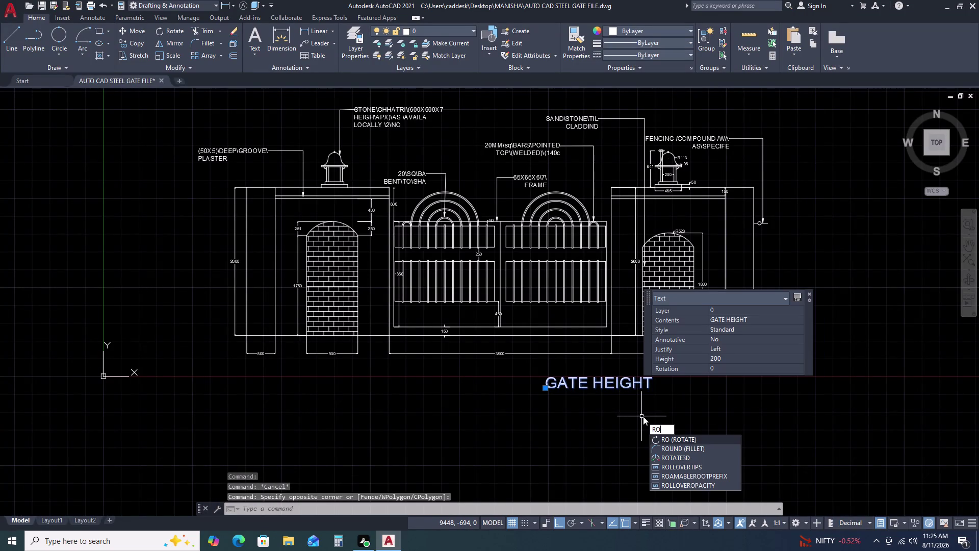
key(Escape)
click(600, 387)
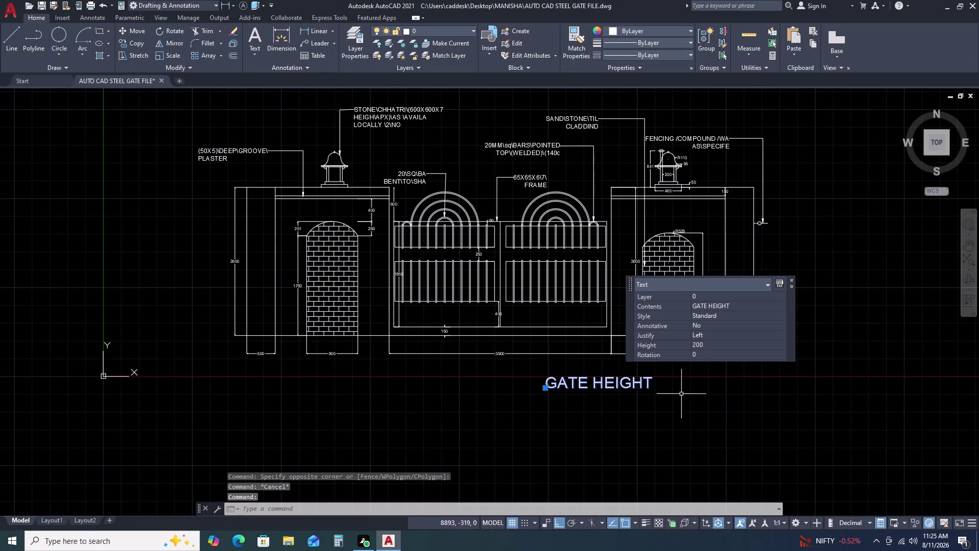
click(713, 356)
key(9)
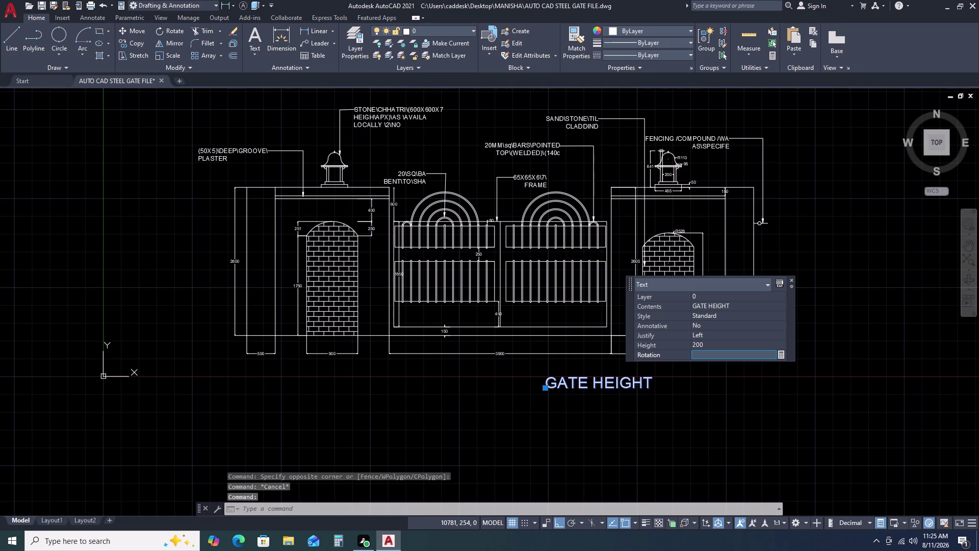
key(0)
key(Return)
click(676, 409)
key(Escape)
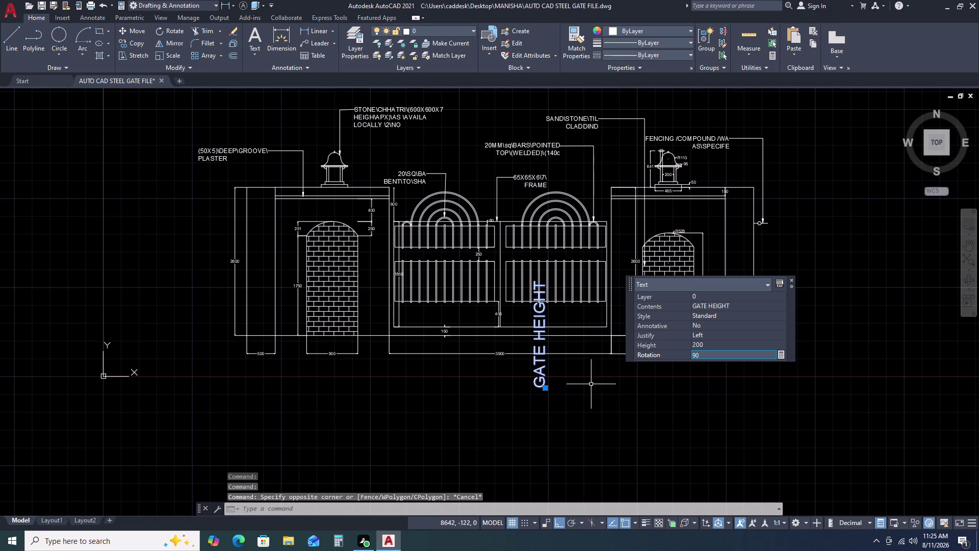
key(Escape)
key(Escape)
Move the vertical GATE HEIGHT label beside the right pier's 1800 dimension.
click(545, 367)
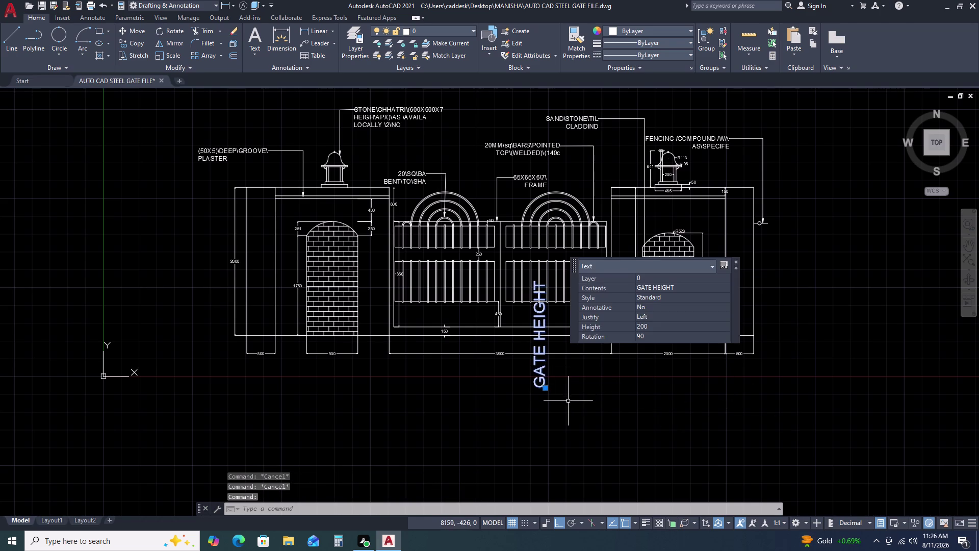
text(M)
key(space)
click(539, 389)
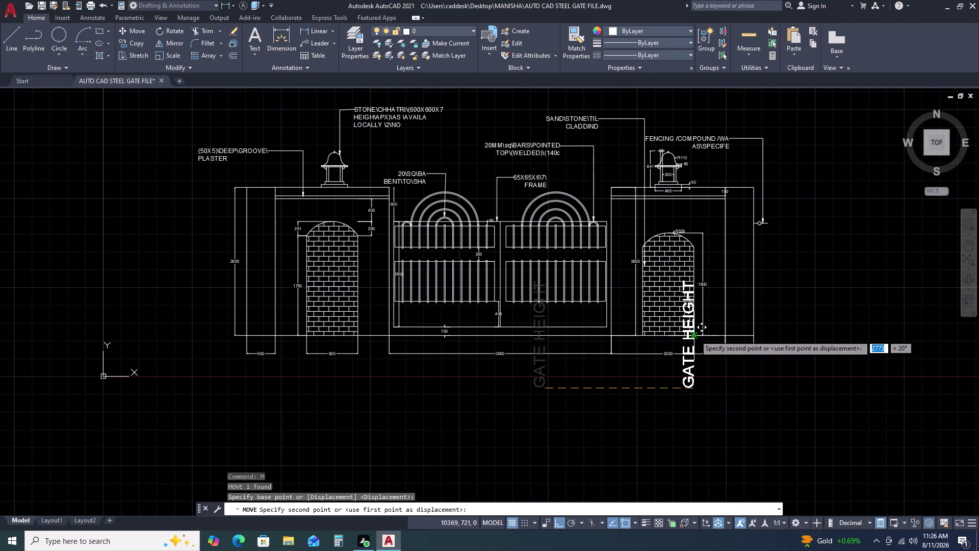
key(F8)
scroll(up, 3)
scroll(up, 3)
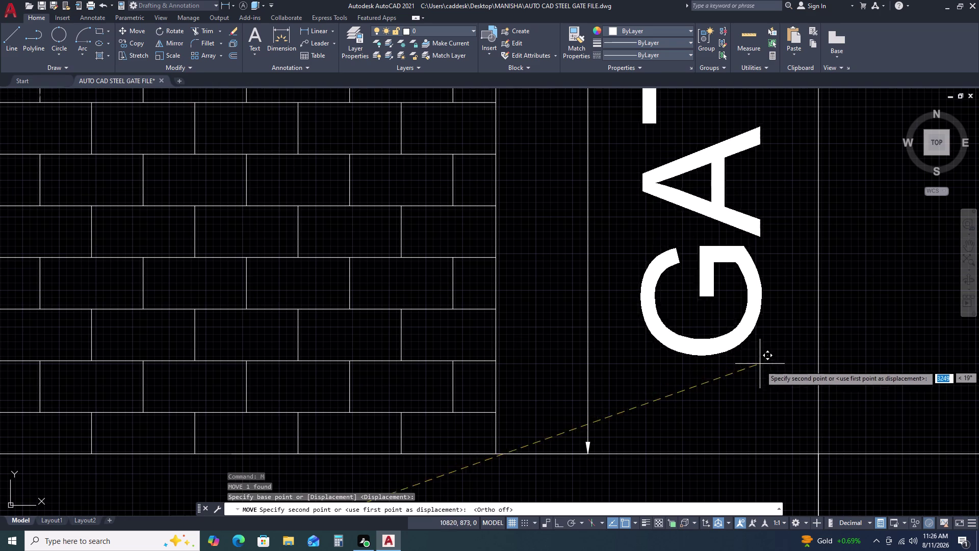
click(777, 410)
scroll(down, 3)
key(Escape)
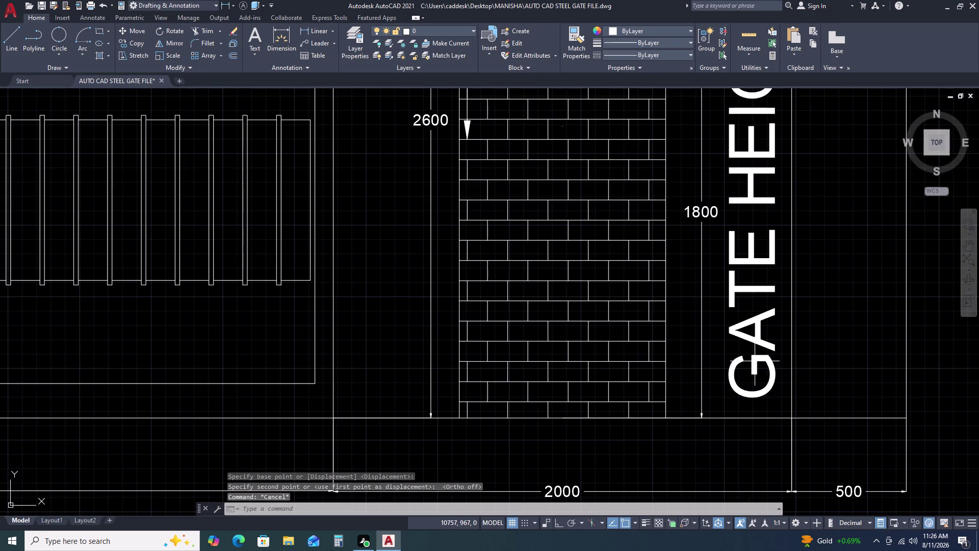
Reduce the GATE HEIGHT label's text height to 100.
click(759, 363)
click(867, 319)
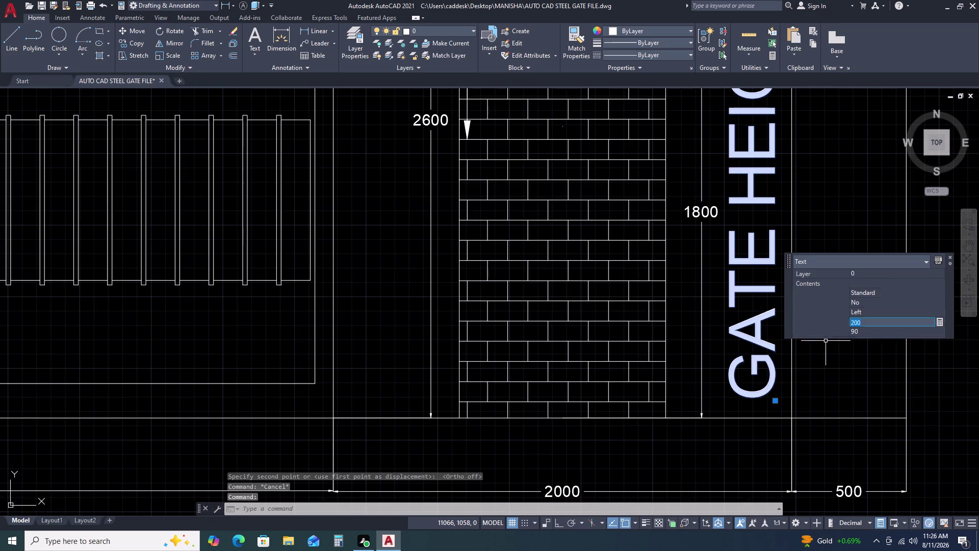
key(1)
text(090)
key(Return)
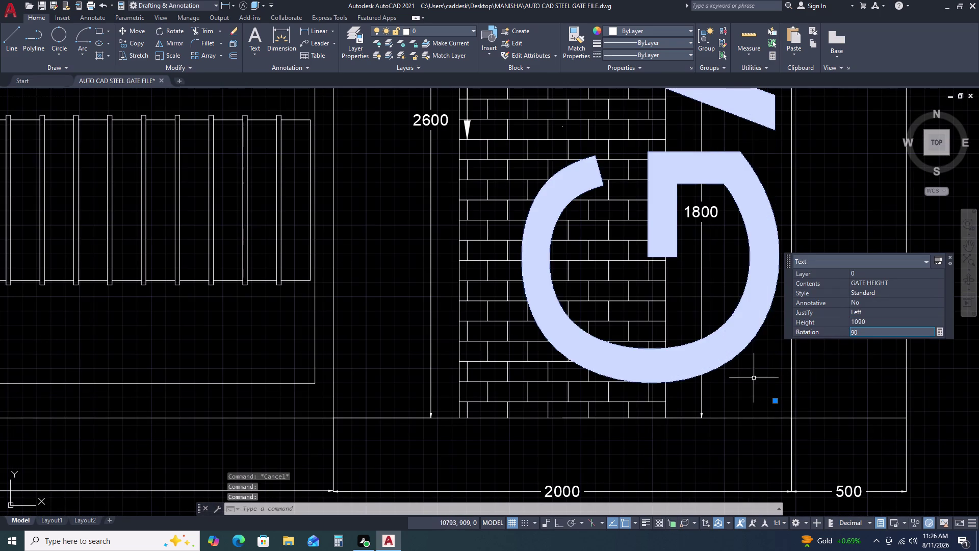
scroll(down, 3)
click(883, 321)
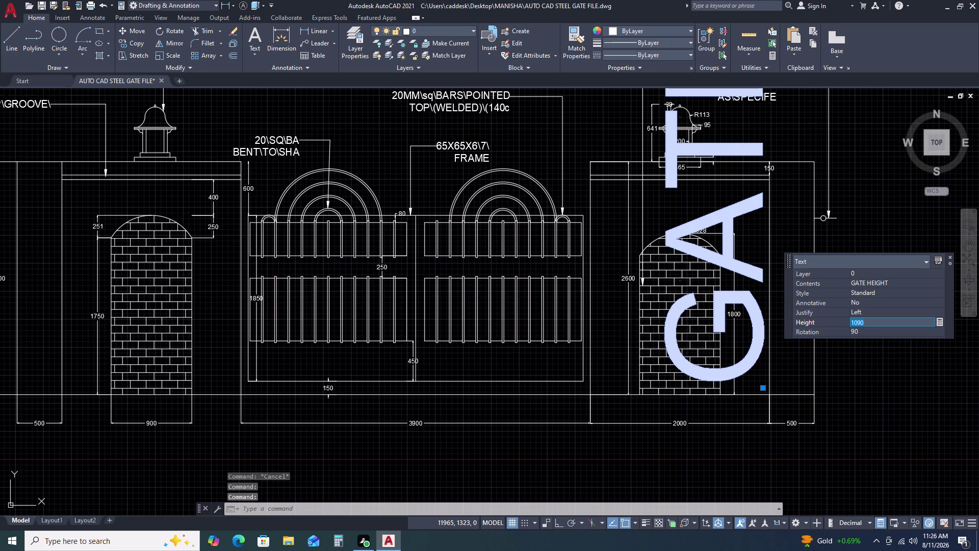
text(100)
key(Return)
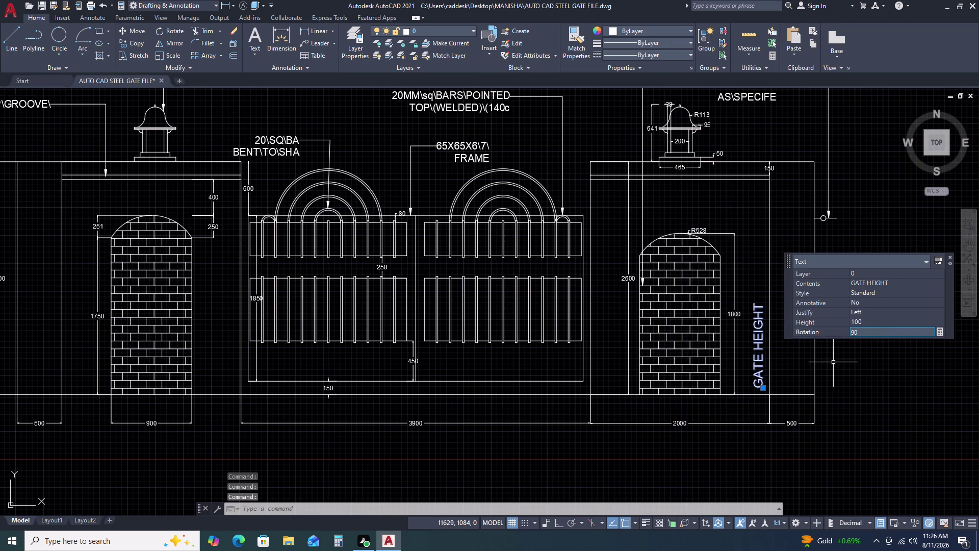
key(Escape)
Nudge the GATE HEIGHT label into its final spot next to the 1800 dimension.
click(762, 367)
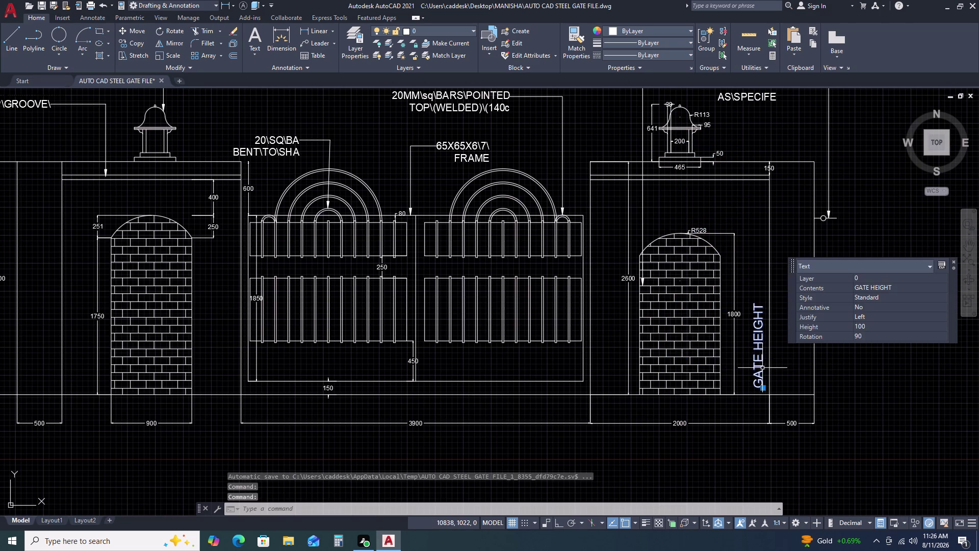
text(M)
key(space)
drag(763, 370, 759, 366)
click(756, 348)
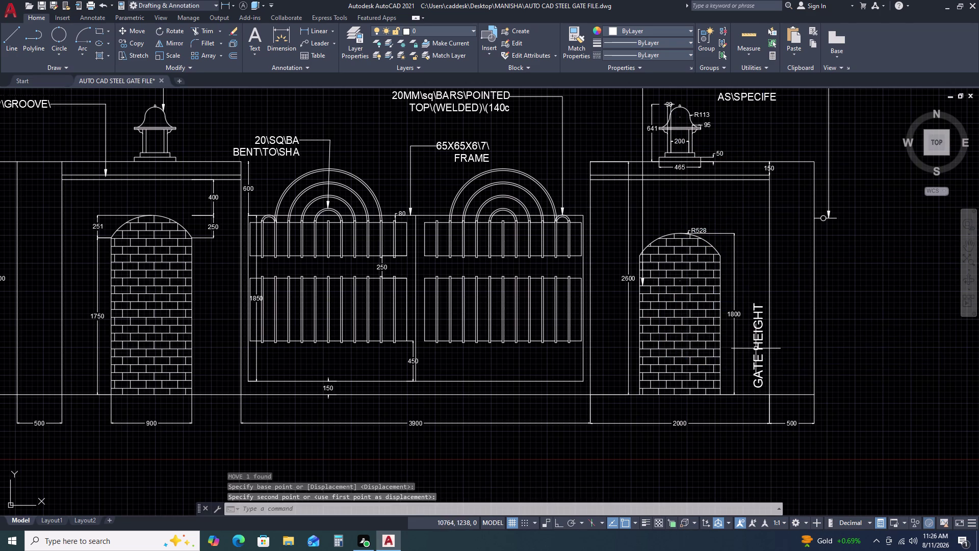
key(Escape)
click(764, 357)
text(M)
key(space)
click(750, 357)
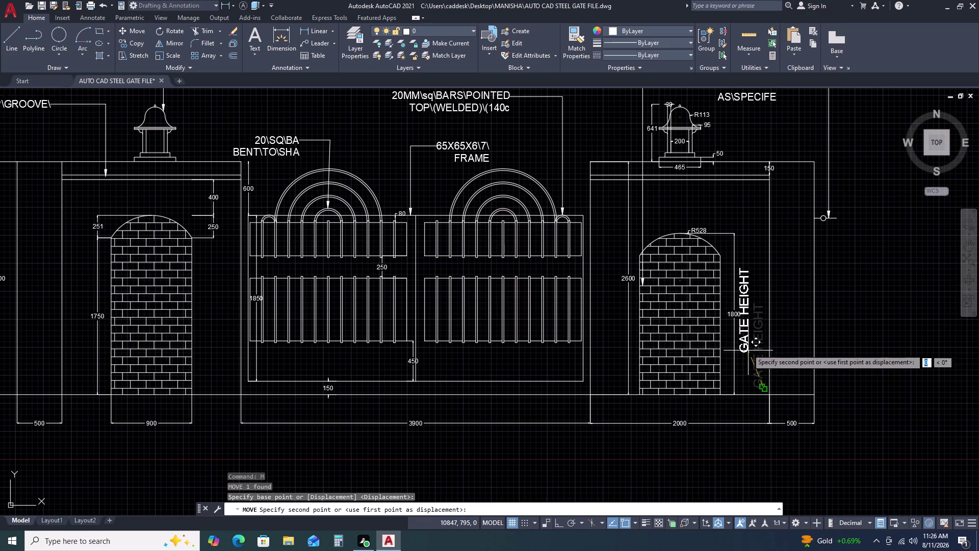
click(756, 350)
click(756, 355)
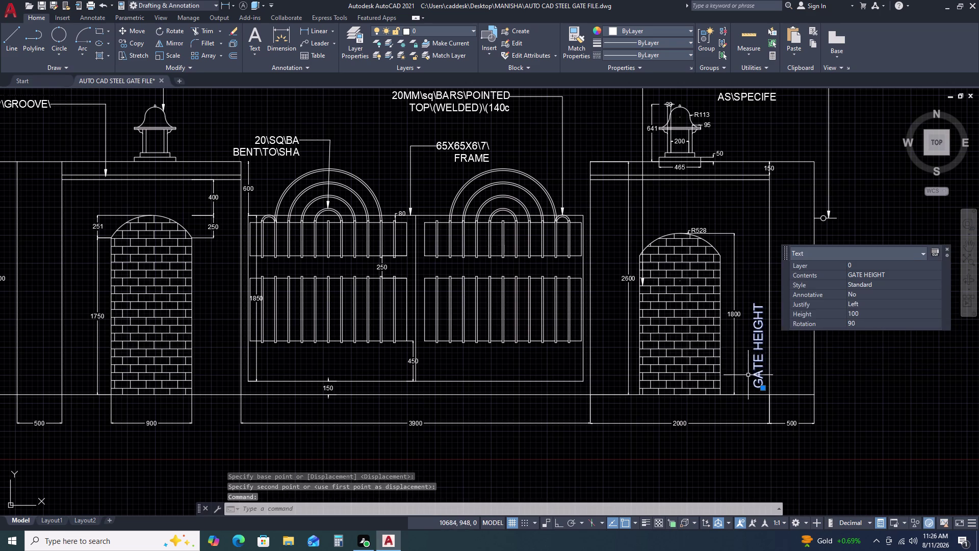
text(M)
key(space)
click(745, 372)
click(738, 339)
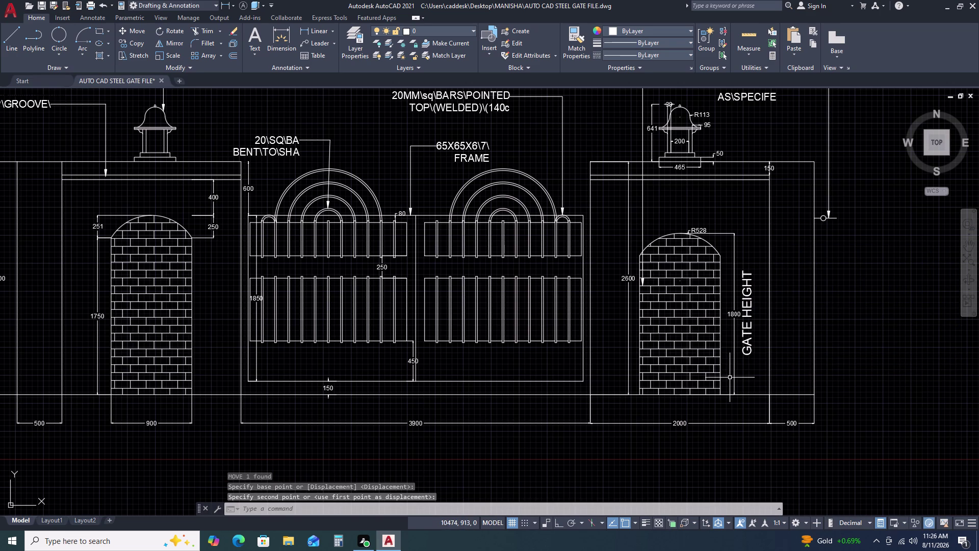
scroll(down, 3)
Add a linear 20 dimension across a gate bar's width, placed below the bars.
middle_drag(775, 405, 712, 306)
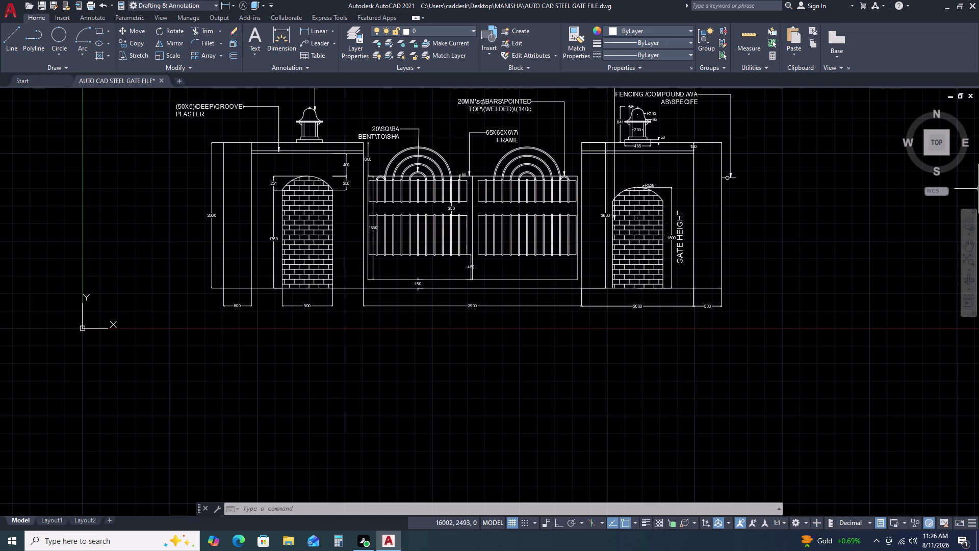
click(319, 25)
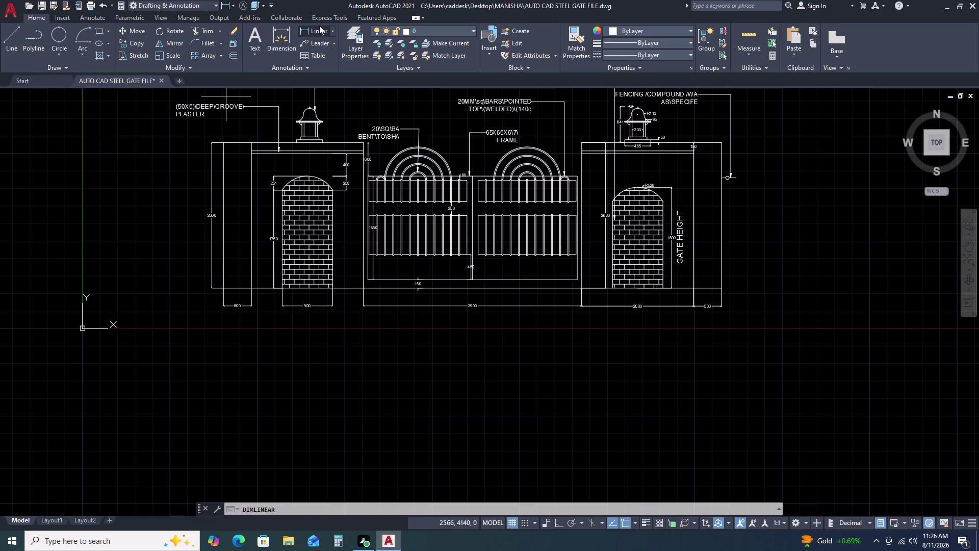
scroll(up, 3)
scroll(up, 3)
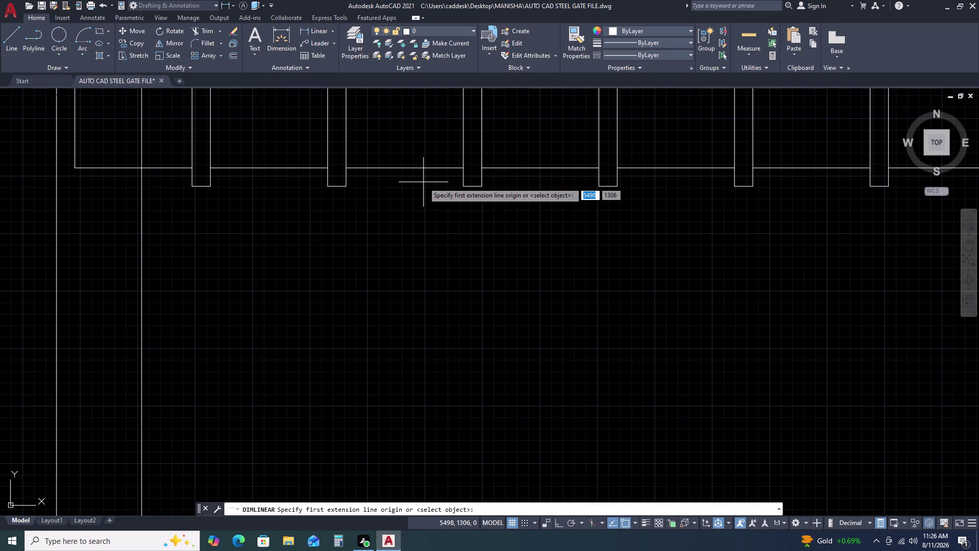
click(460, 187)
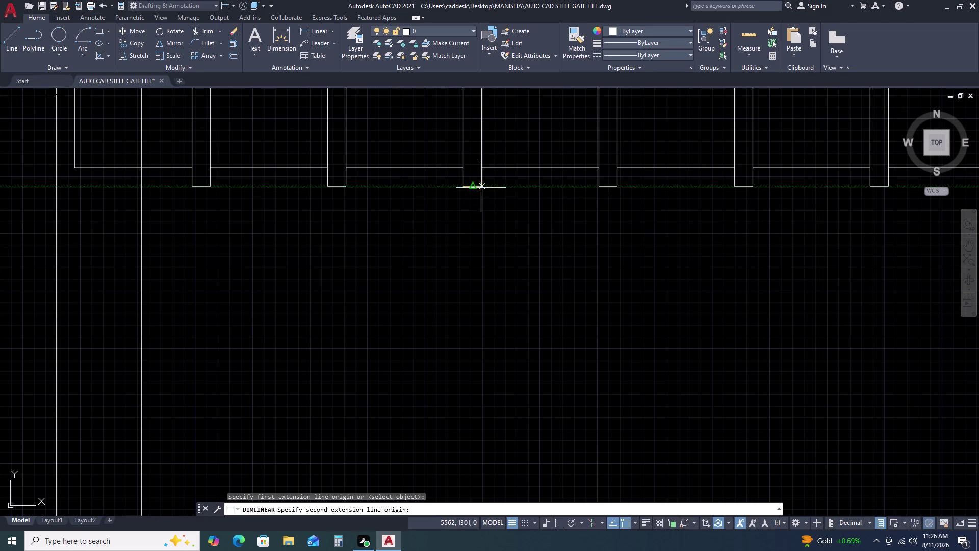
click(483, 187)
click(469, 271)
scroll(down, 3)
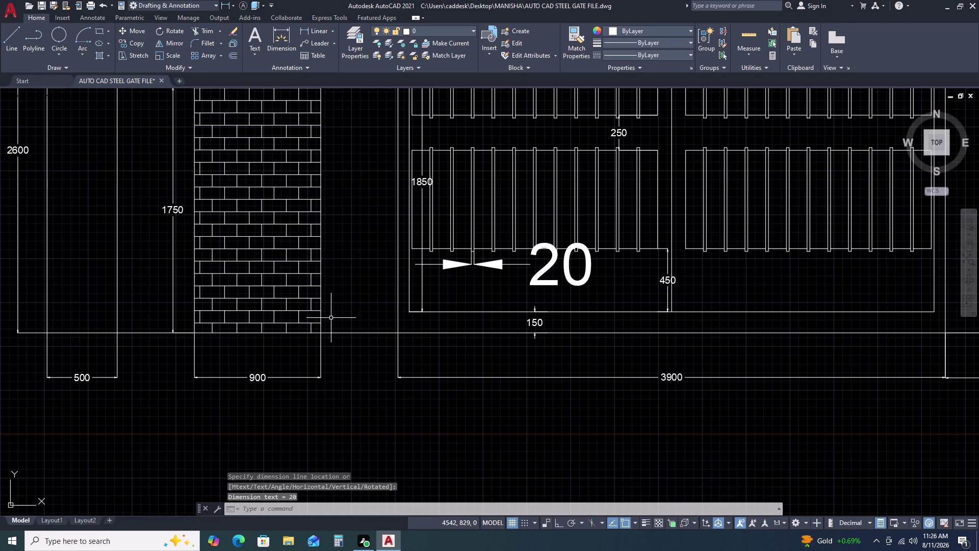
Match the new 20 dimension's properties to an existing dimension using MATCHPROP.
key(m)
key(a)
key(space)
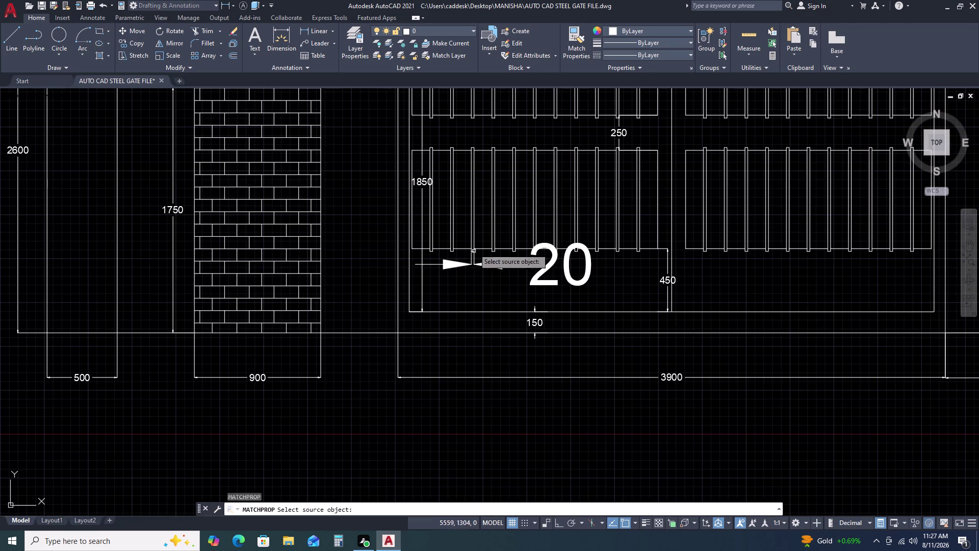
click(530, 318)
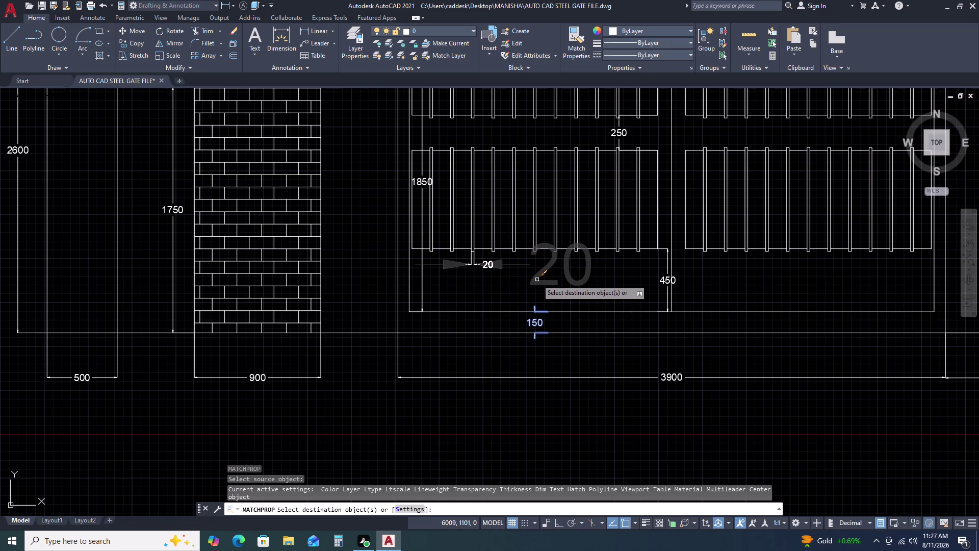
click(537, 280)
scroll(down, 3)
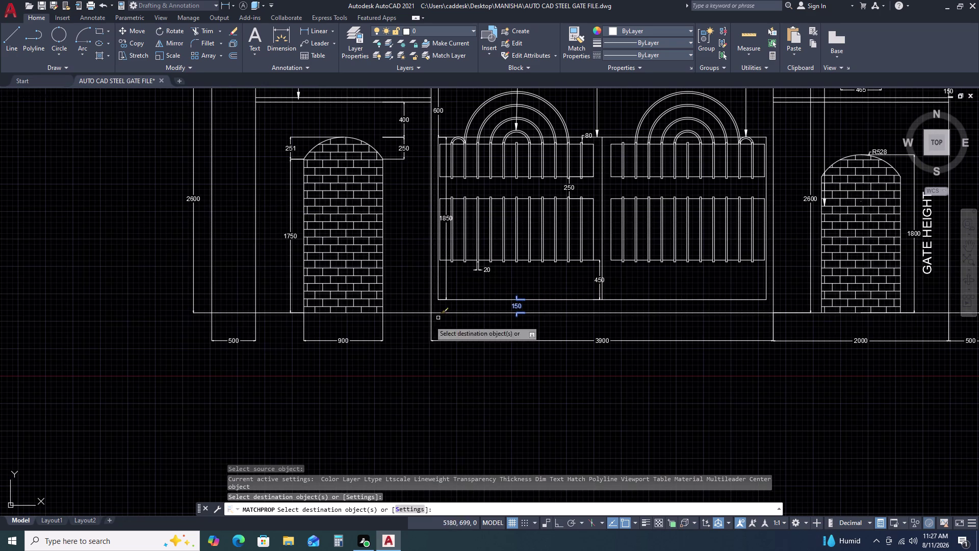
right_click(103, 266)
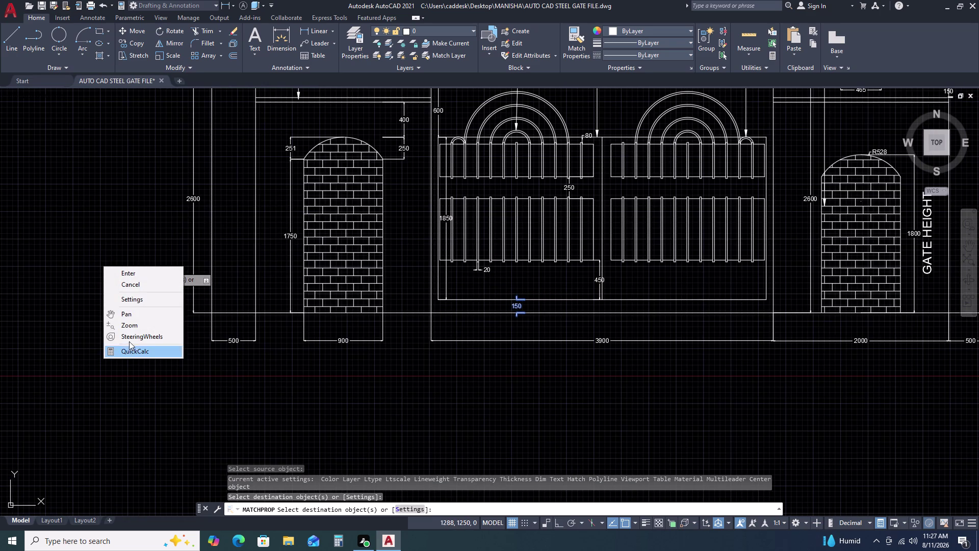
click(141, 290)
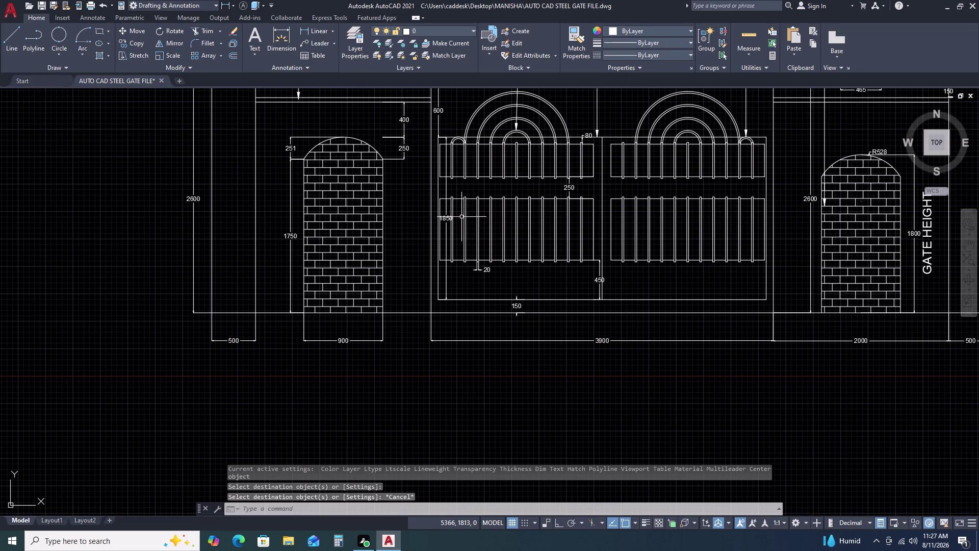
scroll(up, 3)
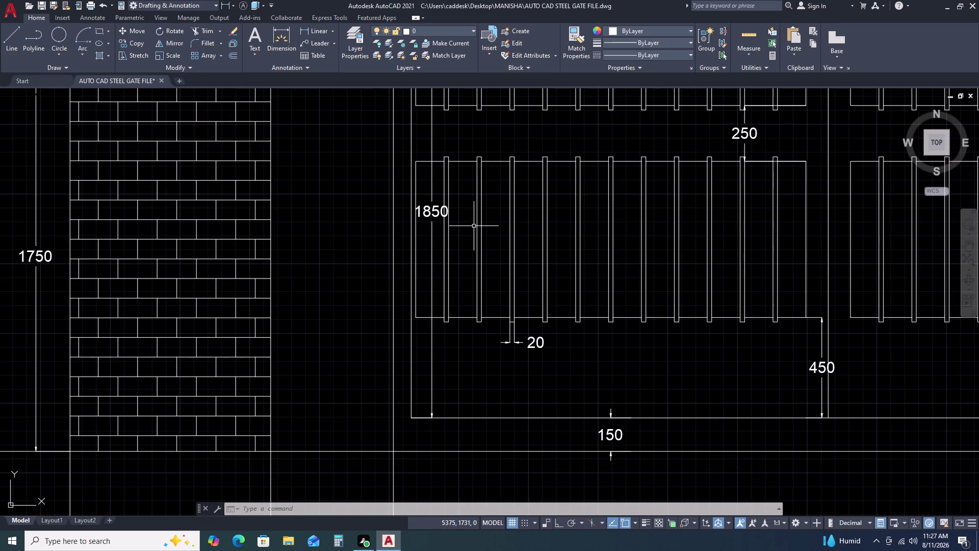
scroll(down, 3)
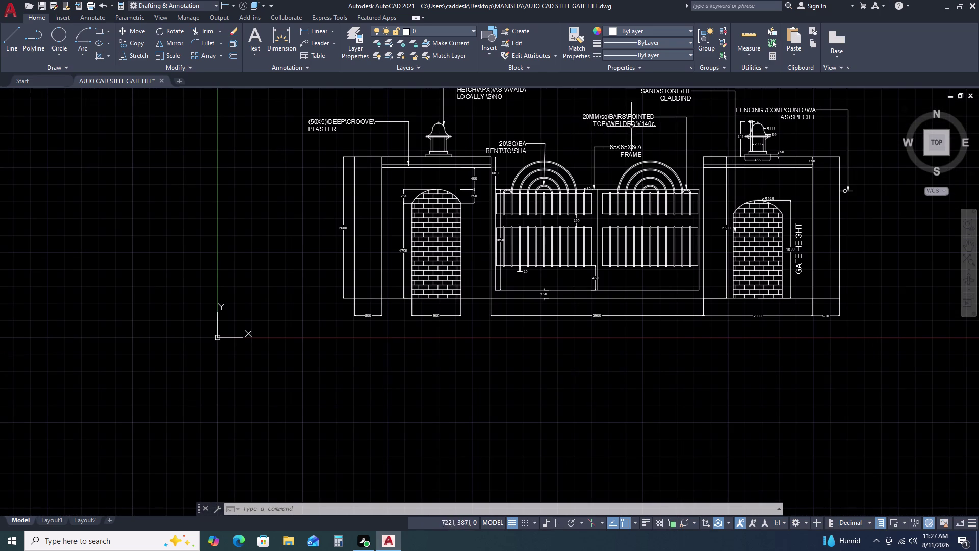
Append a backslash after '(140c' at the end of the 20MM bars note's second line.
scroll(up, 3)
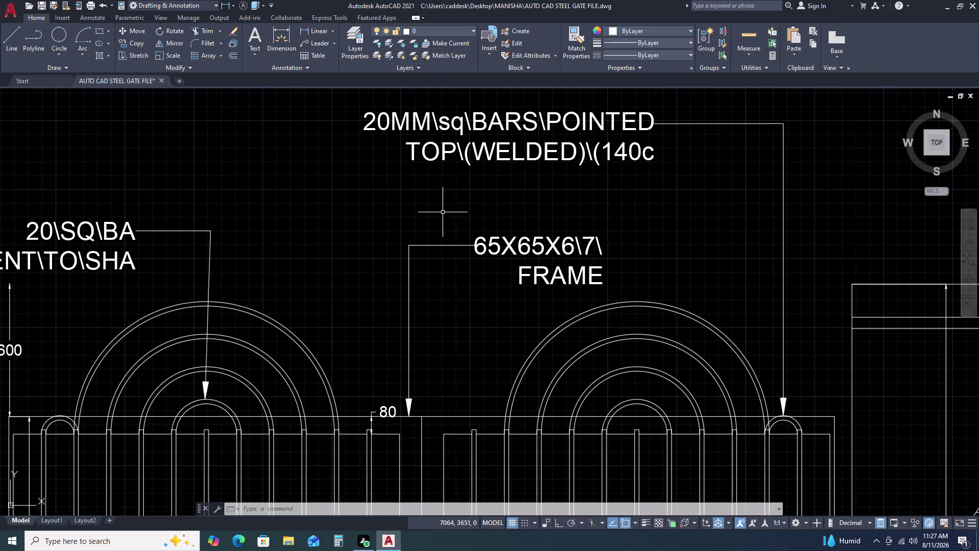
double_click(651, 149)
click(654, 151)
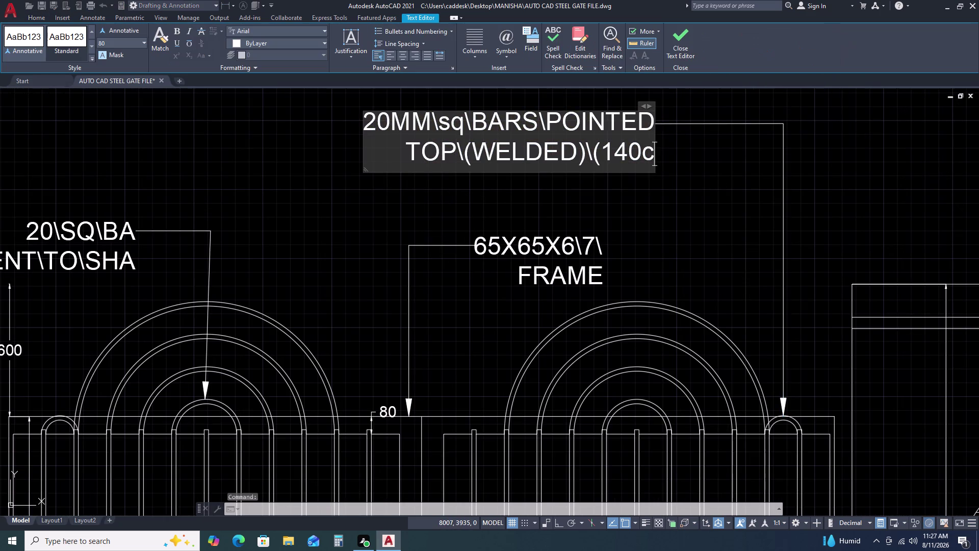
key(backslash)
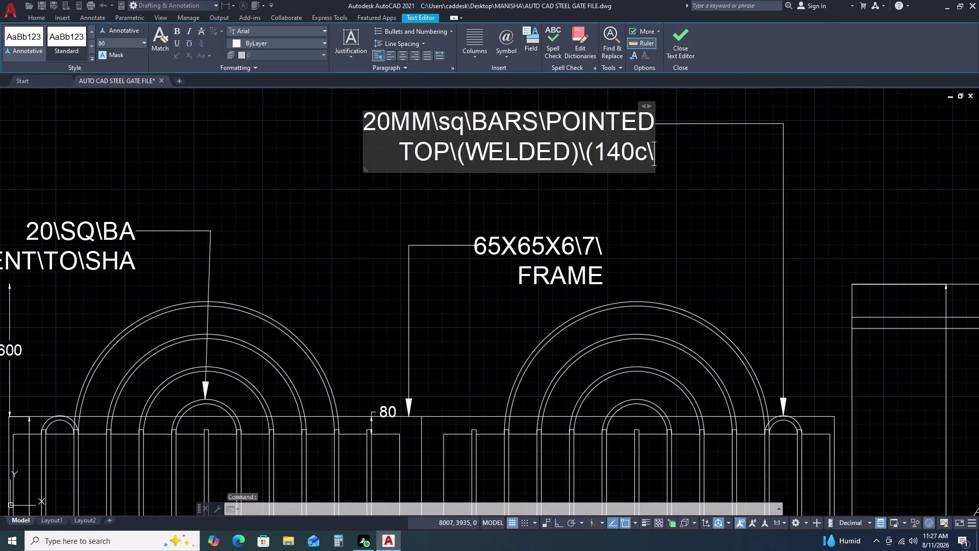
click(700, 199)
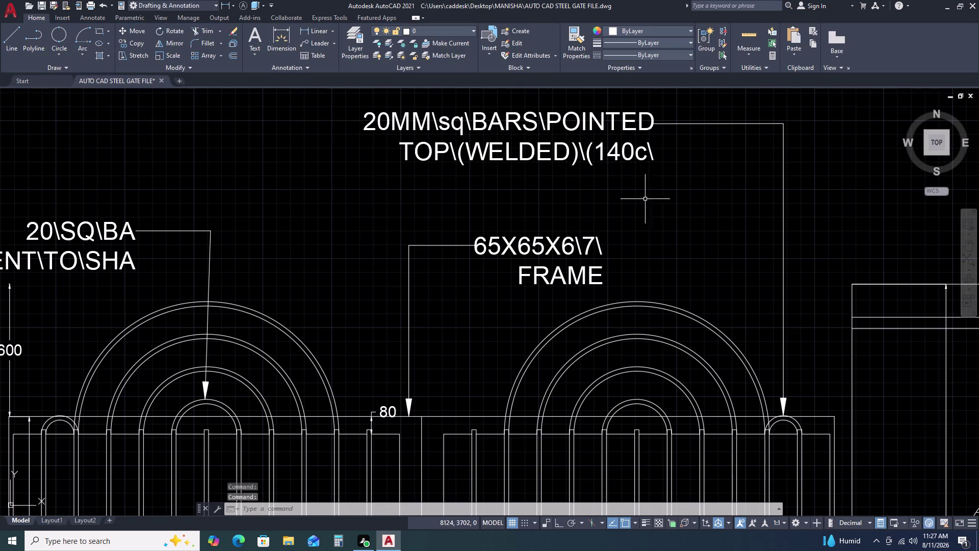
scroll(down, 3)
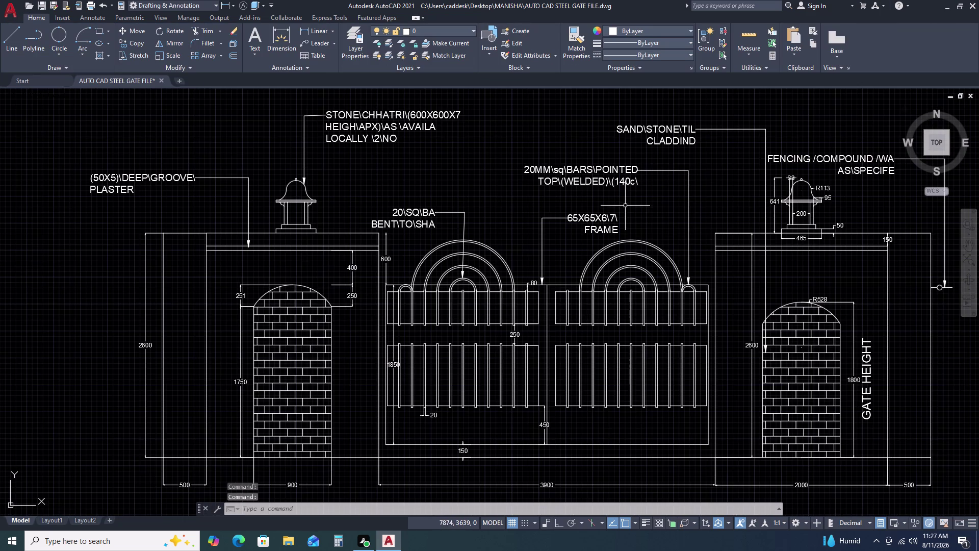
scroll(down, 3)
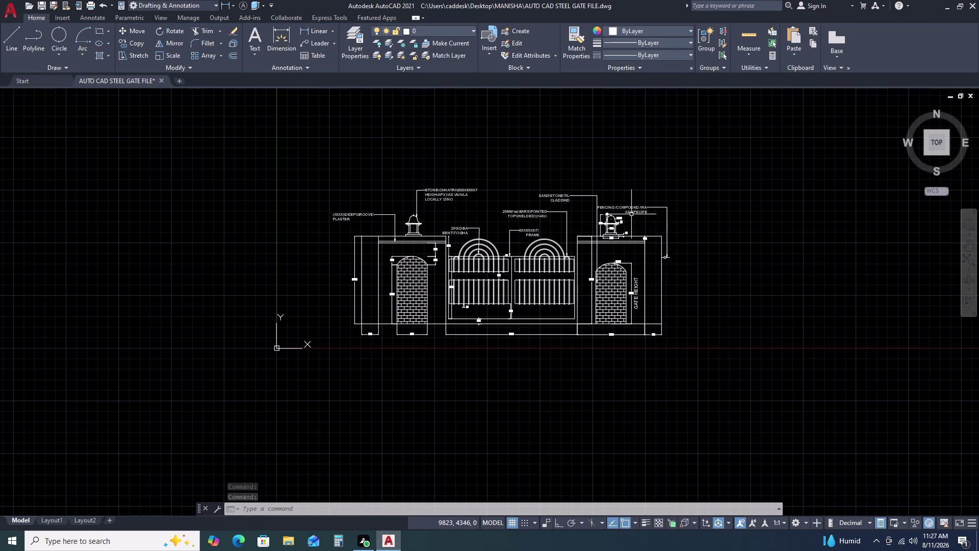
scroll(up, 3)
Add a vertical 259 linear dimension from the finial base, placed beside the finial.
scroll(up, 3)
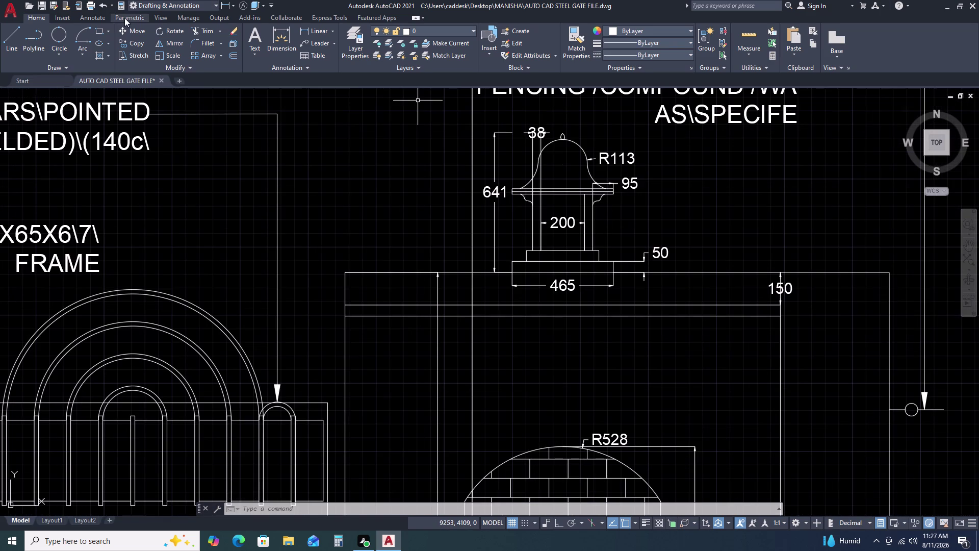
click(325, 27)
scroll(up, 3)
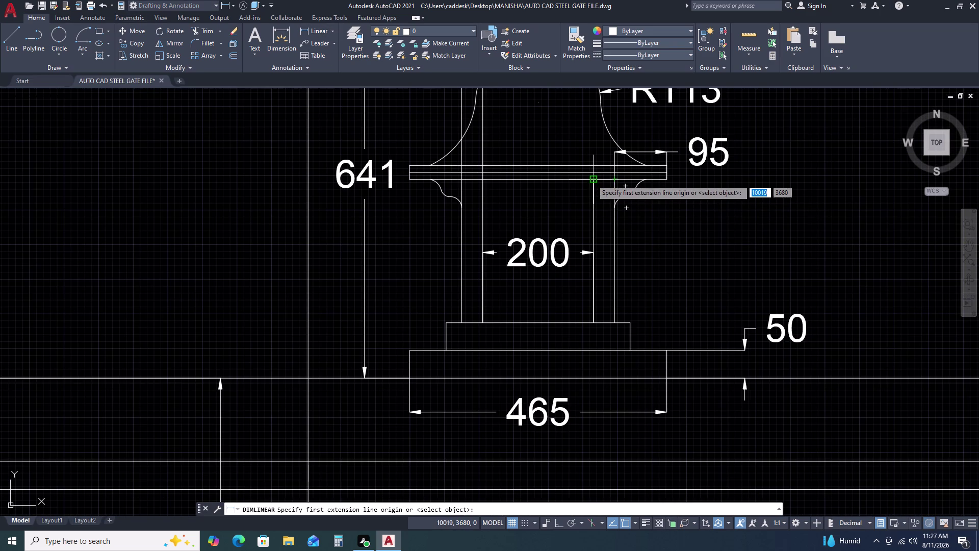
click(592, 179)
click(595, 323)
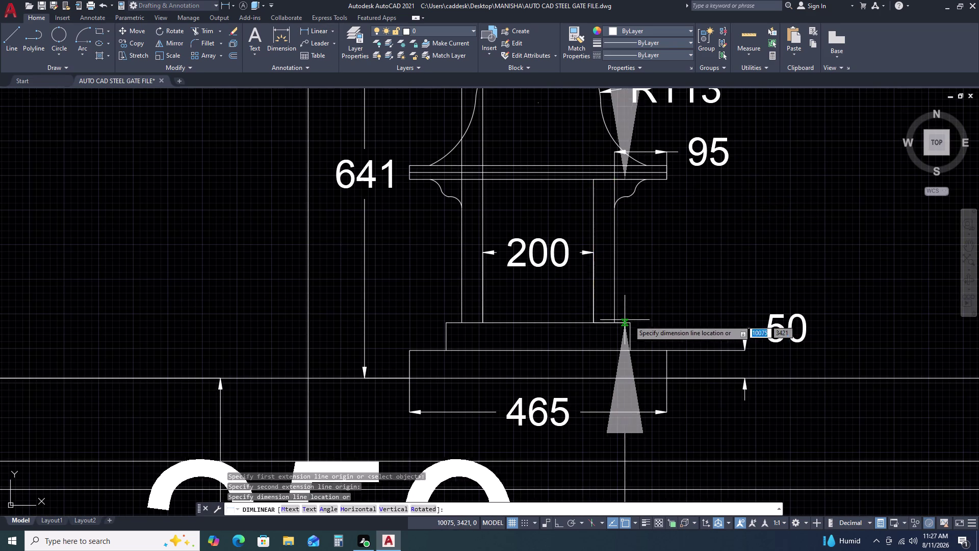
scroll(down, 3)
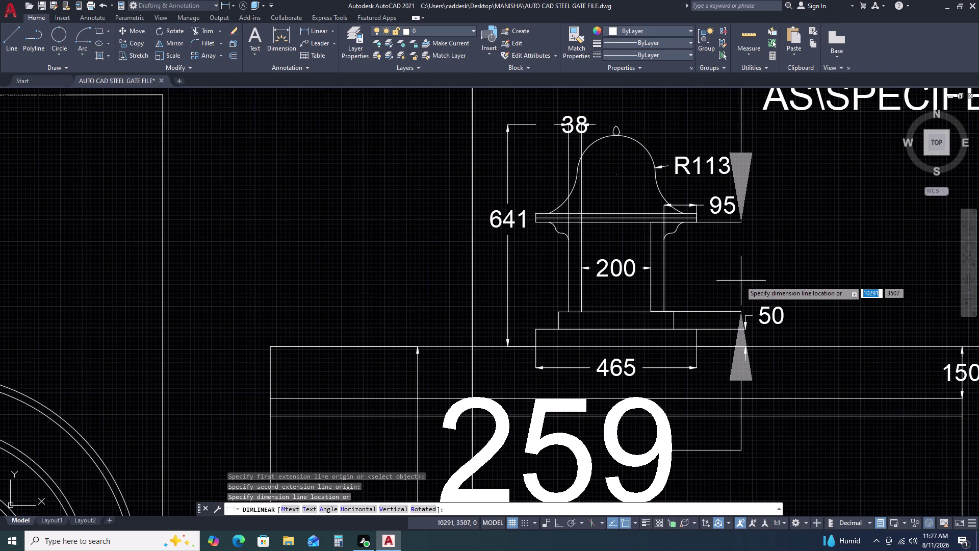
click(739, 279)
scroll(down, 3)
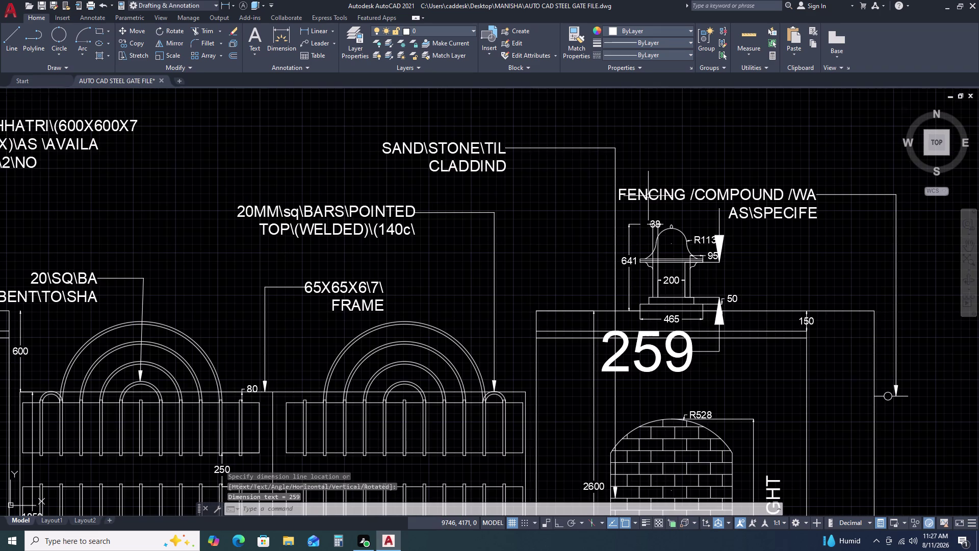
Match the 259 dimension to the 641 dimension's properties with MATCHPROP (MA).
text(MA)
key(space)
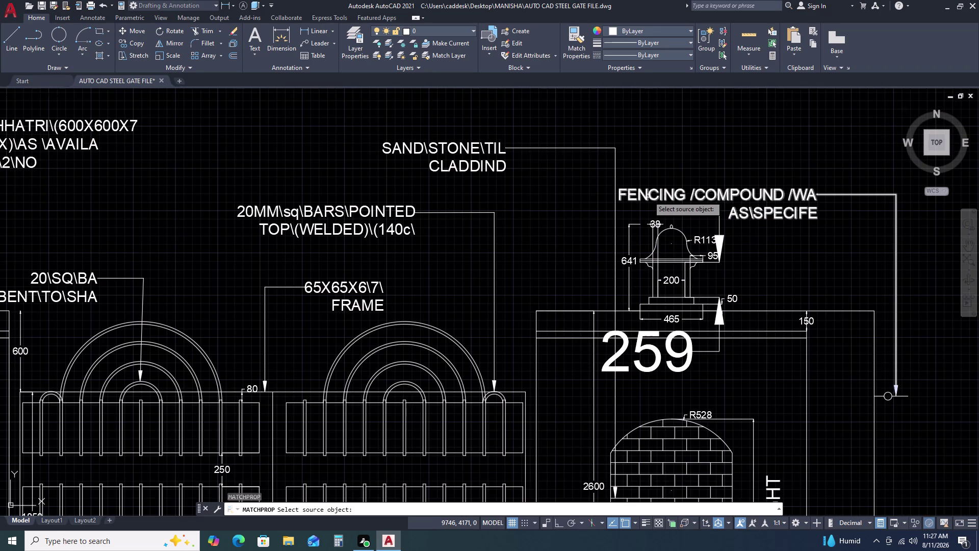
click(632, 262)
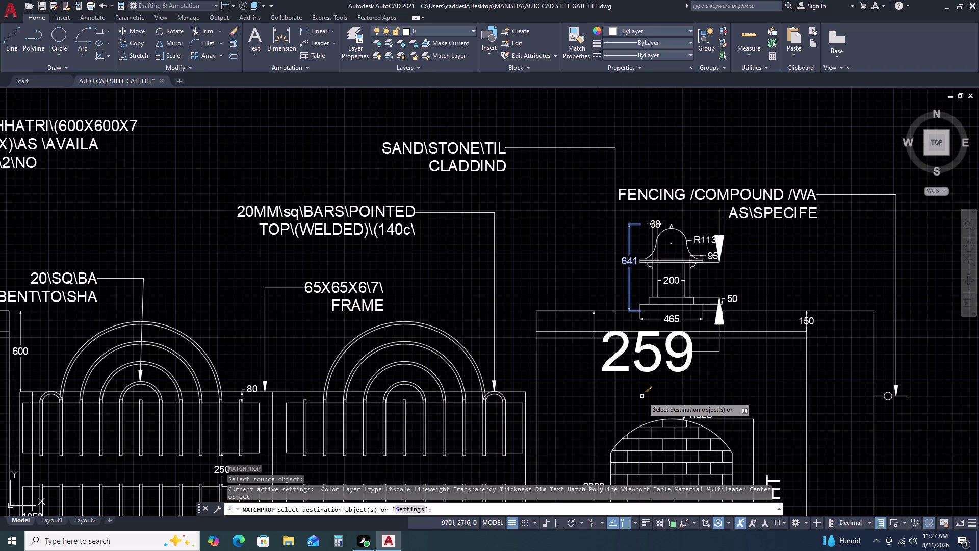
click(659, 362)
click(649, 362)
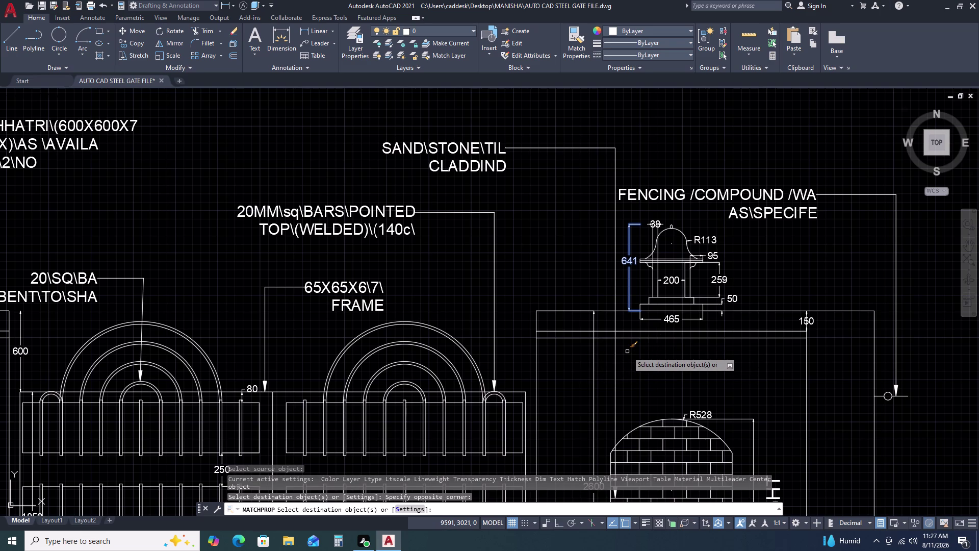
key(Escape)
key(Escape)
key(Escape)
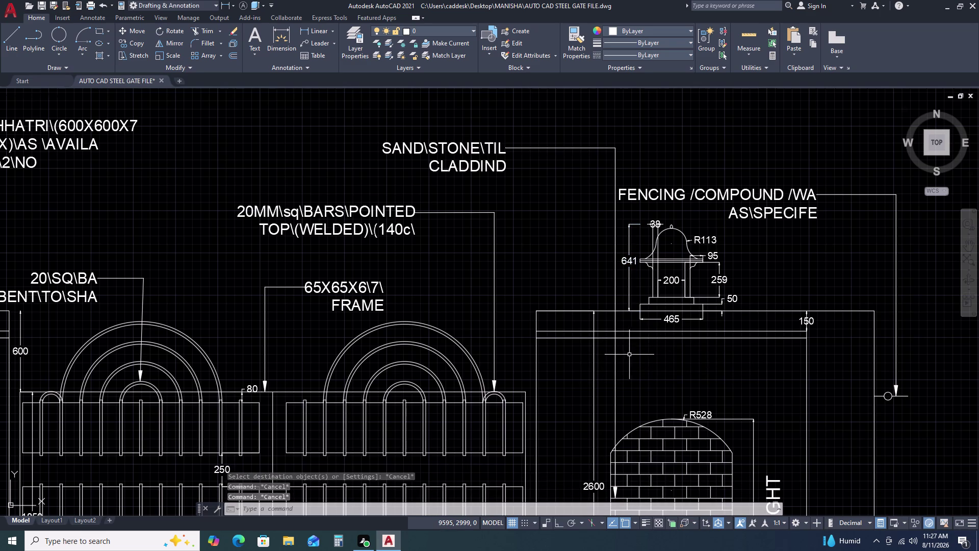
scroll(up, 3)
Shift the 259 dimension in against the column using its grips.
click(720, 280)
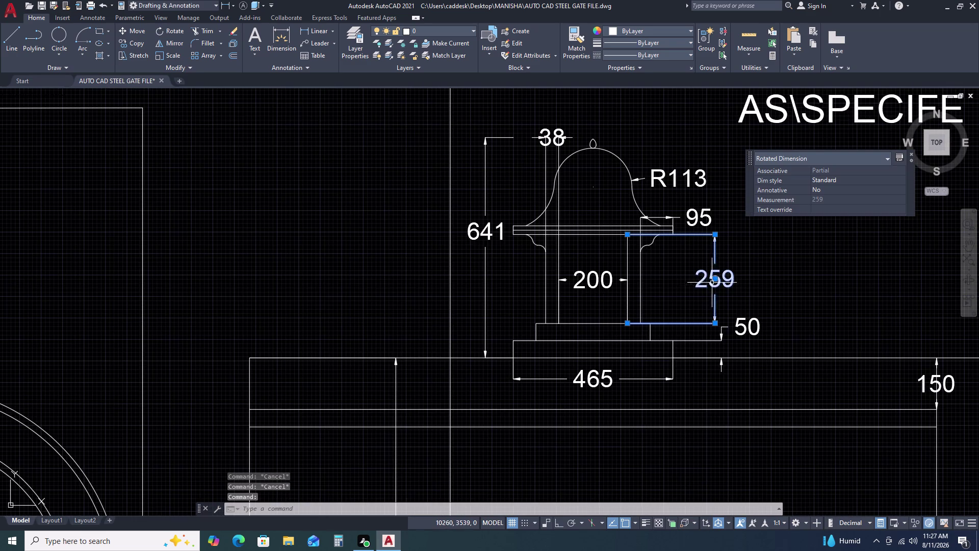
click(714, 280)
click(685, 286)
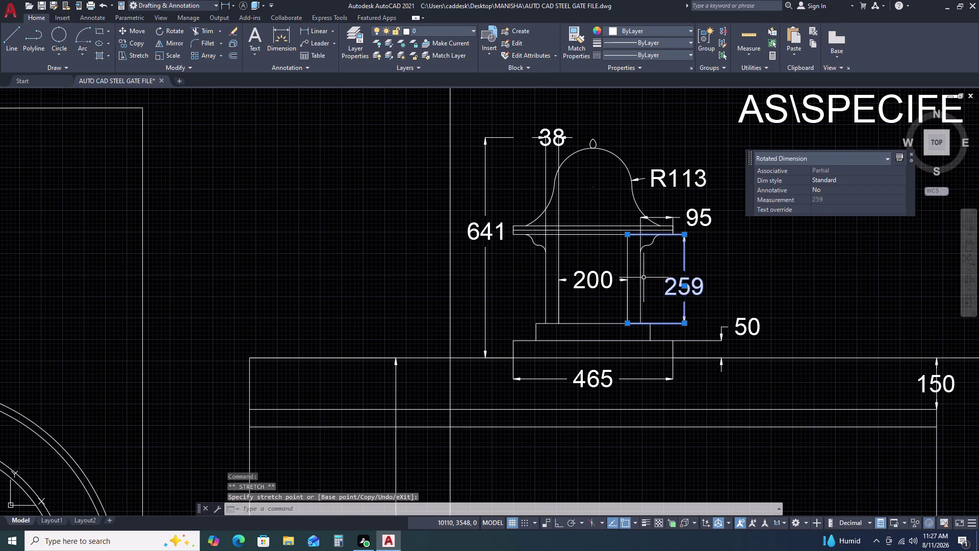
click(684, 287)
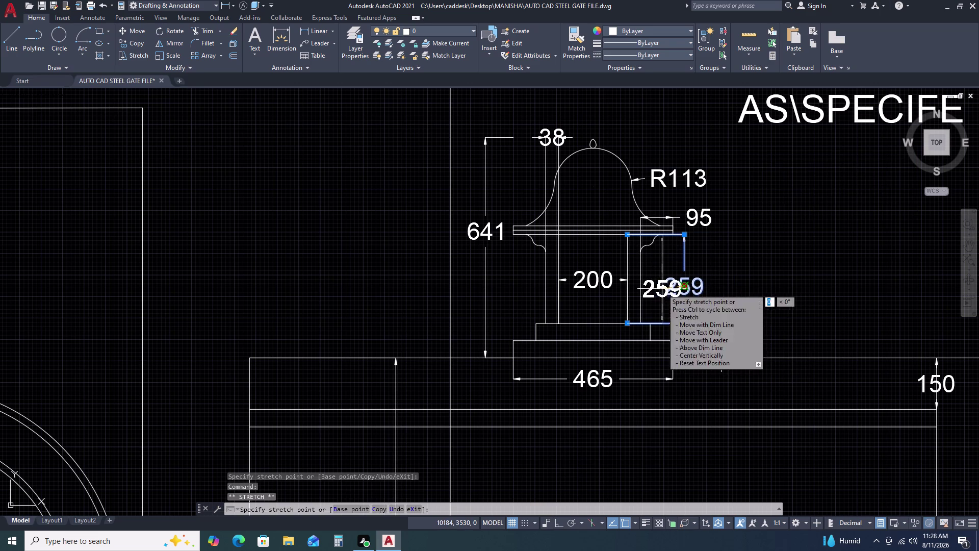
click(662, 289)
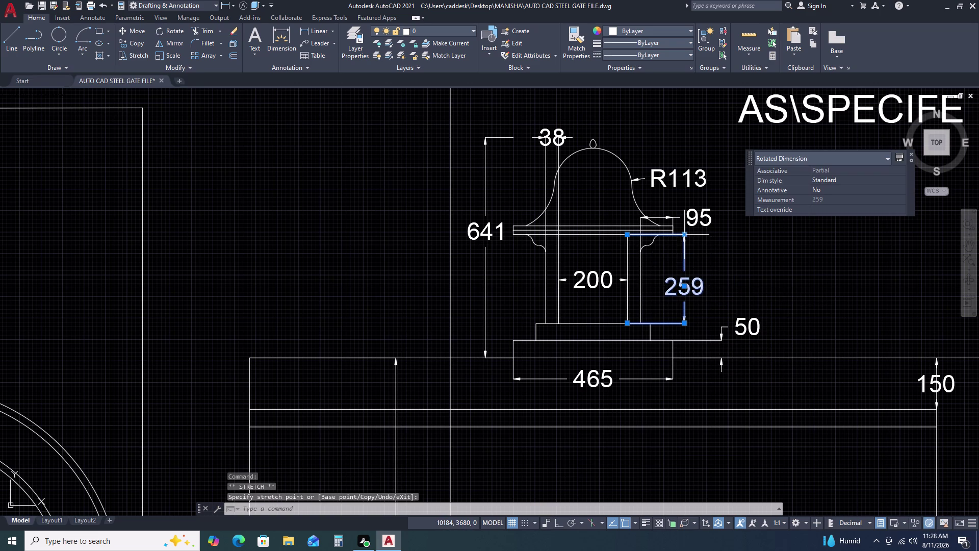
click(687, 234)
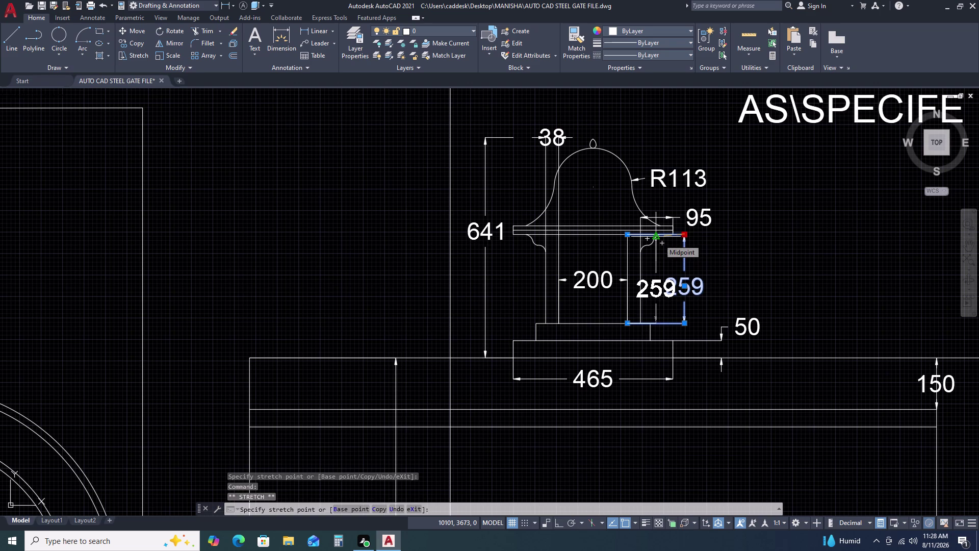
click(659, 239)
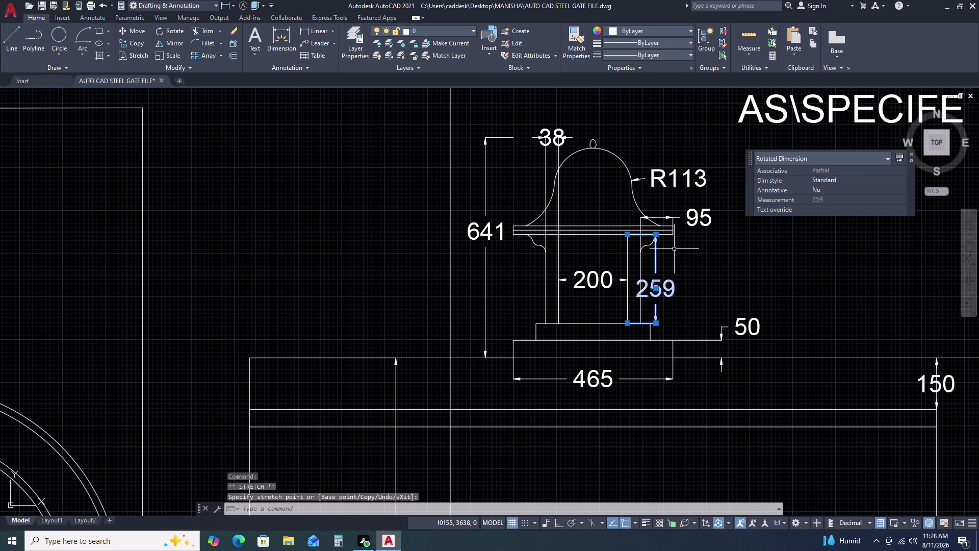
key(Escape)
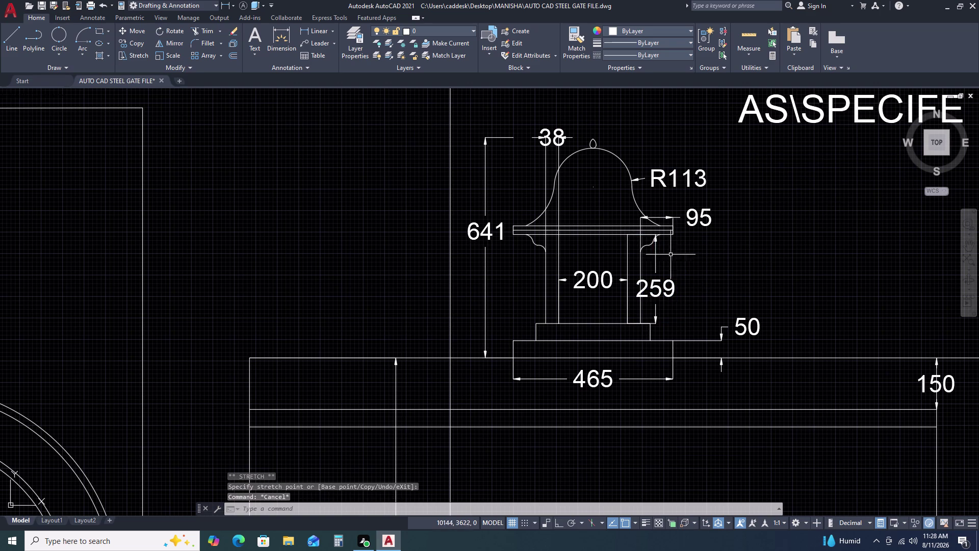
click(649, 280)
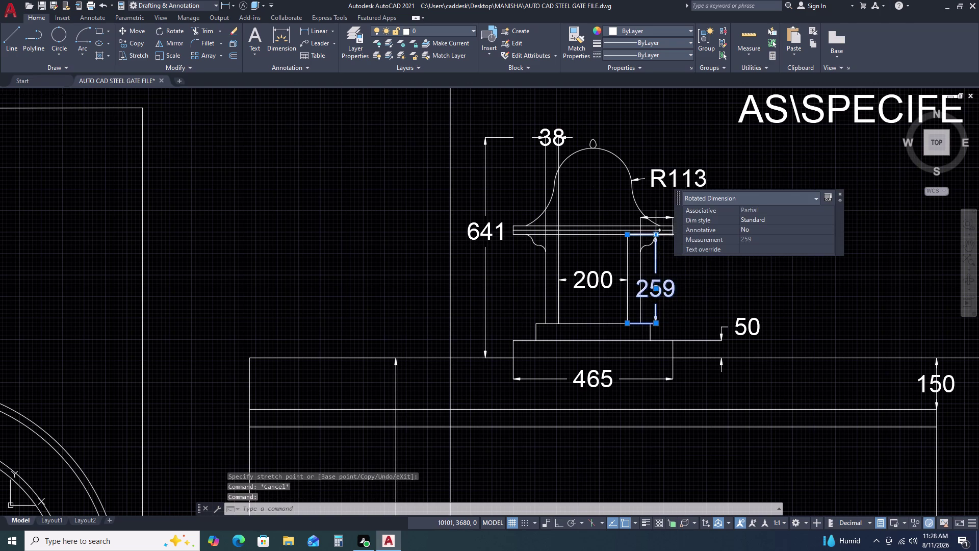
double_click(657, 234)
click(670, 236)
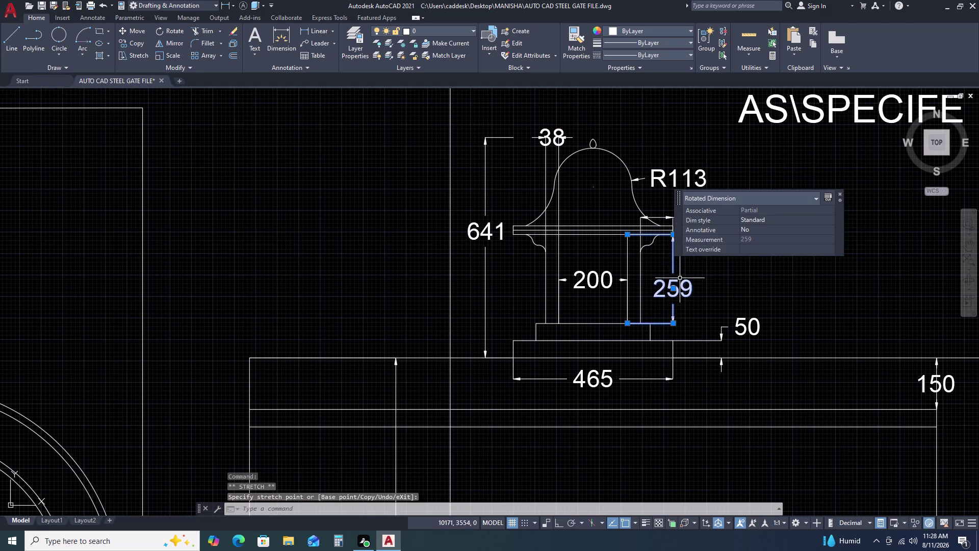
scroll(down, 3)
middle_drag(751, 291, 669, 293)
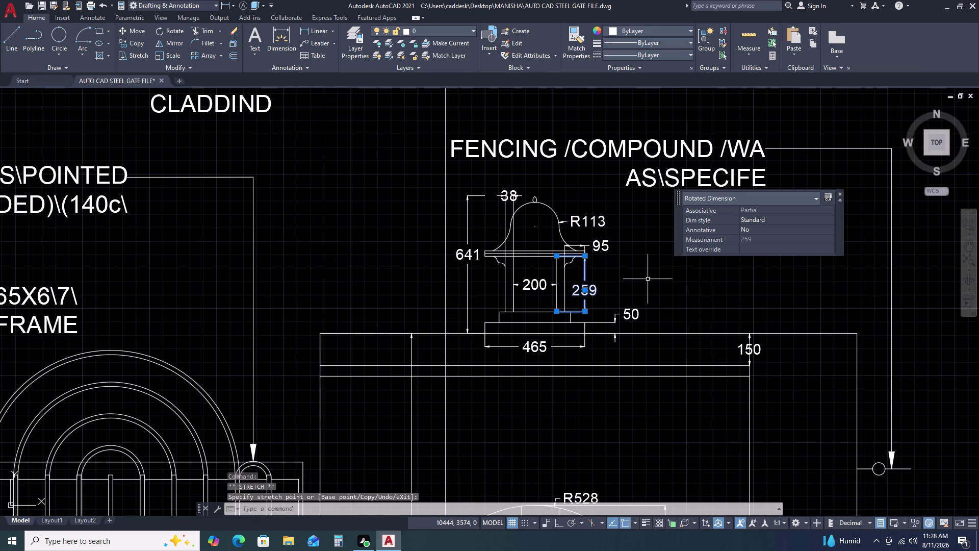
key(Escape)
key(Escape)
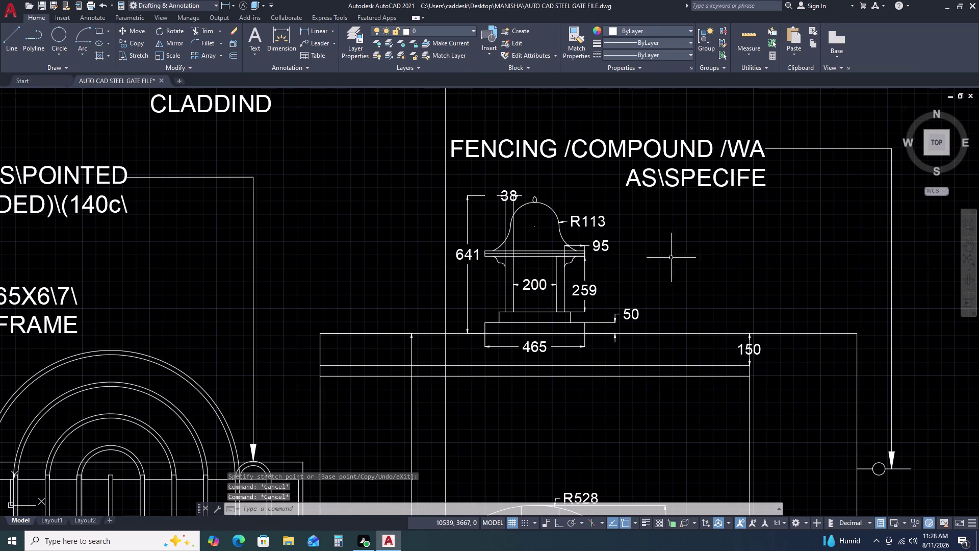
scroll(up, 3)
Pull both extension lines of the 38 dimension up to its dimension line.
click(510, 195)
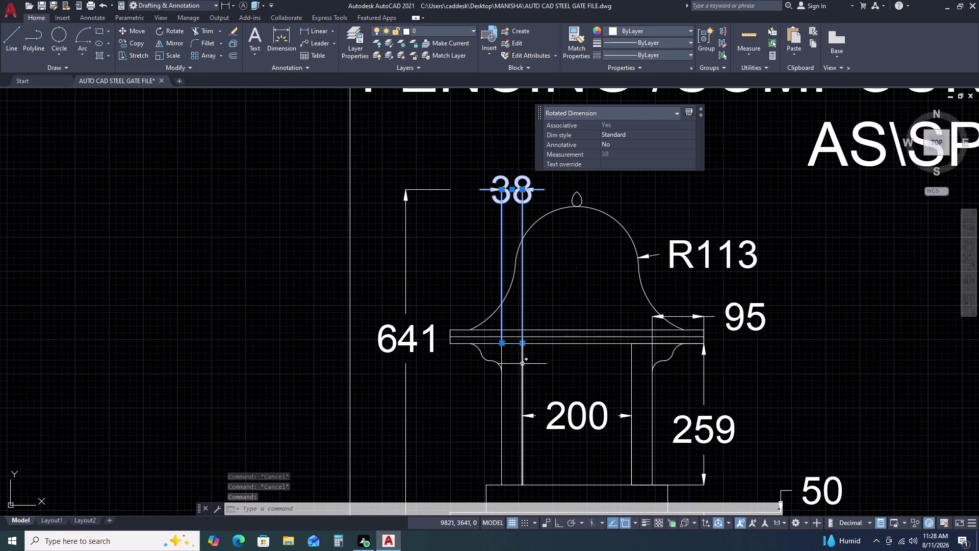
click(523, 342)
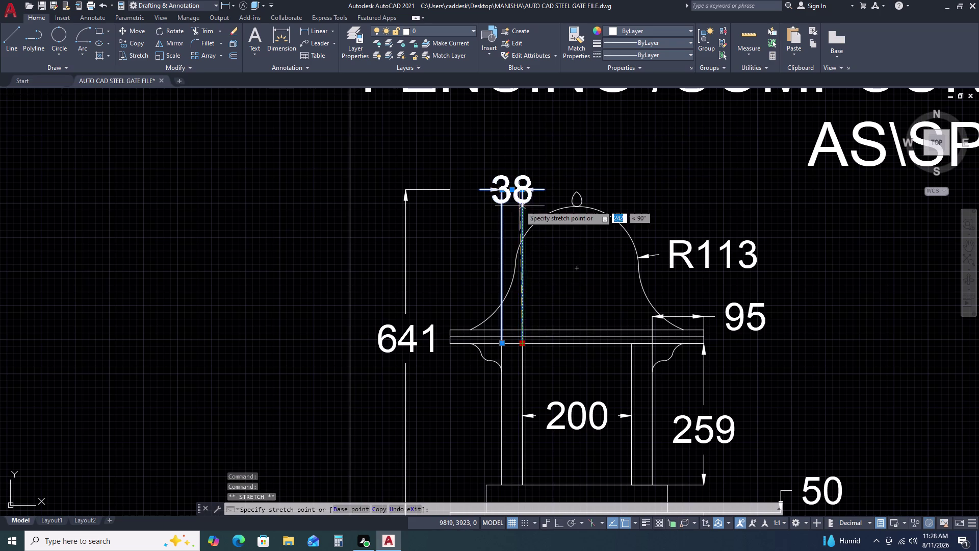
click(521, 191)
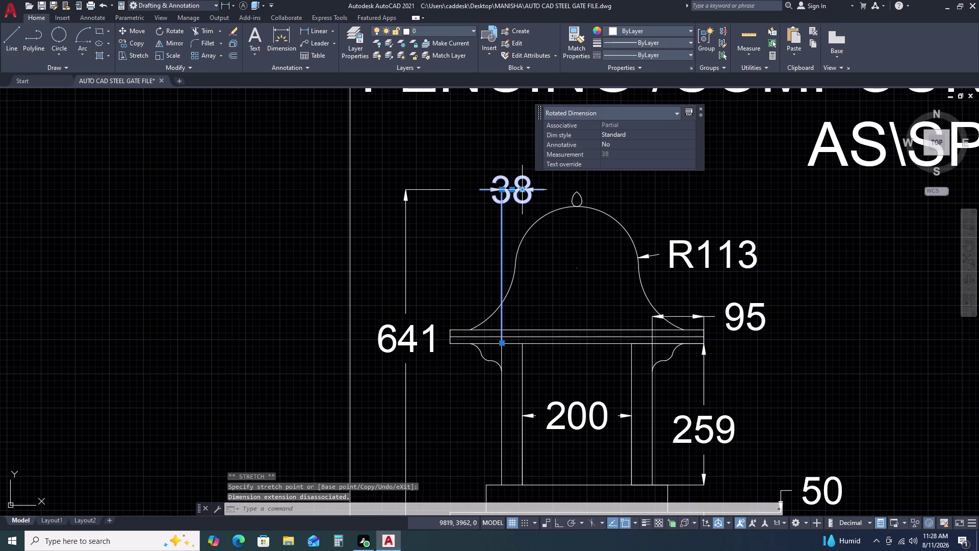
click(500, 344)
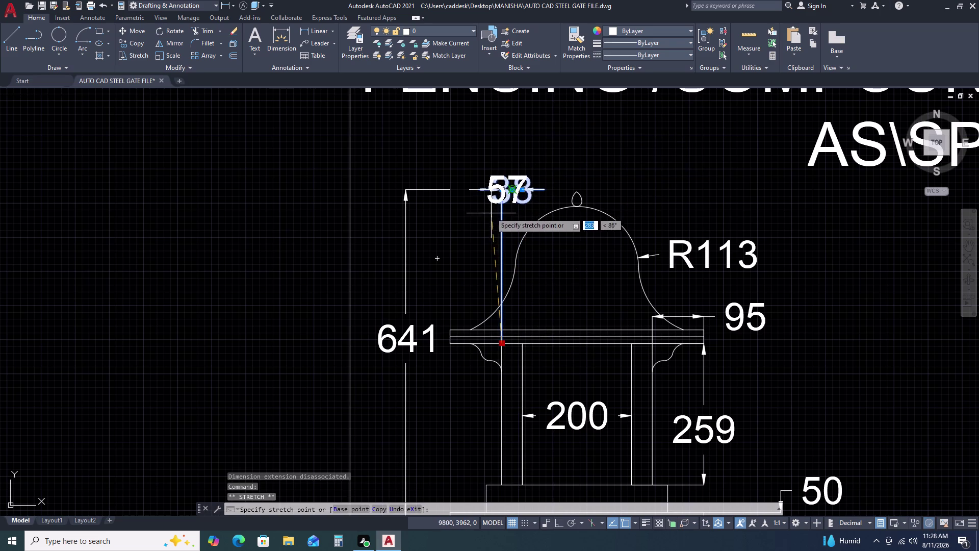
click(501, 188)
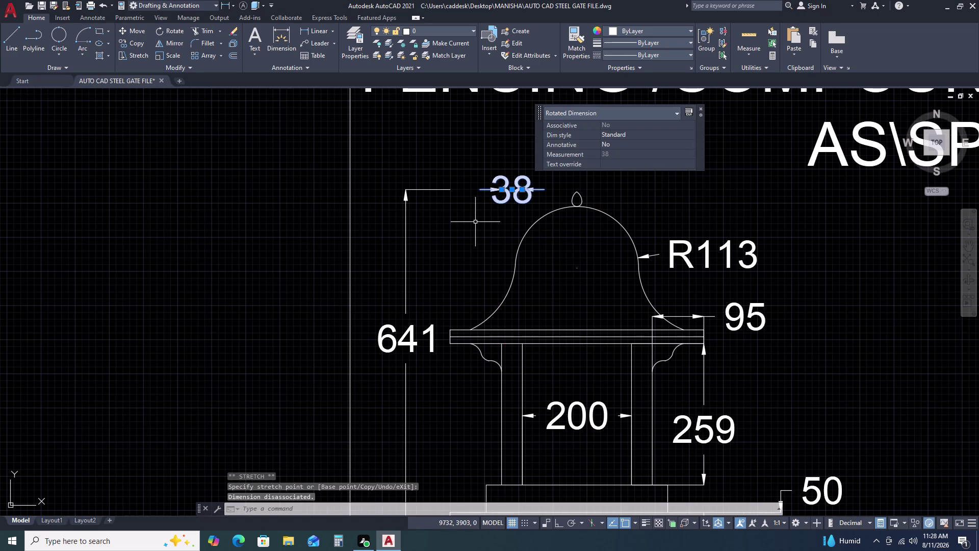
Switch the Standard dimension style's first arrowhead from filled arrows to Architectural tick.
text(D)
key(space)
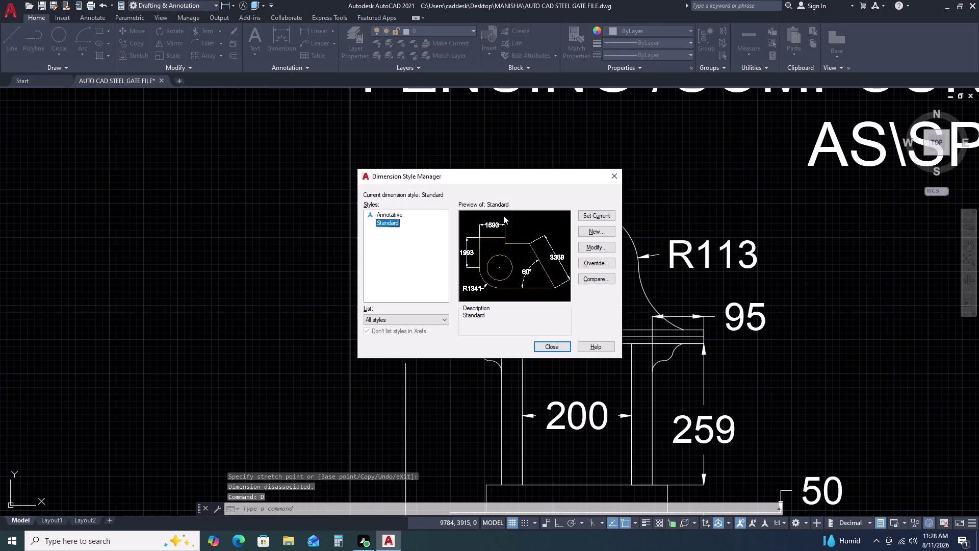
click(607, 248)
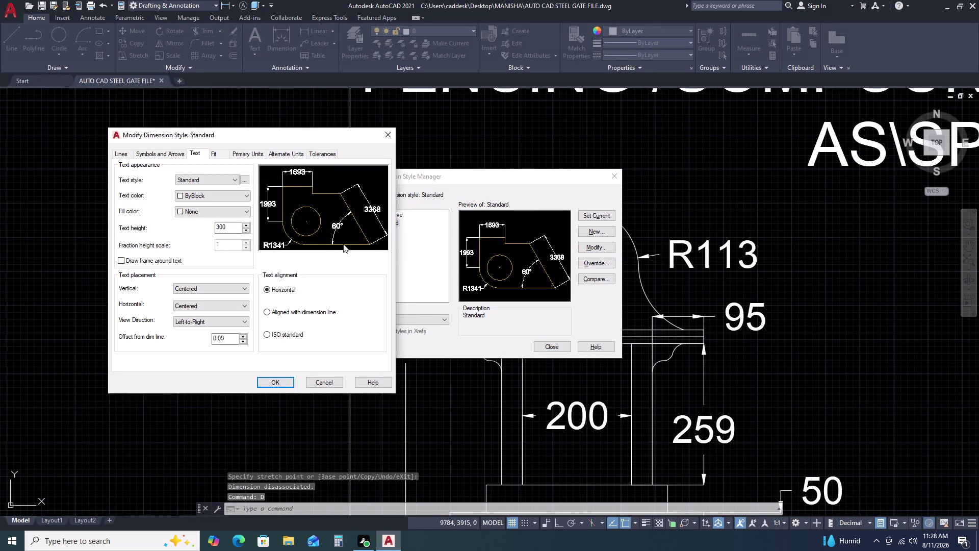
click(162, 155)
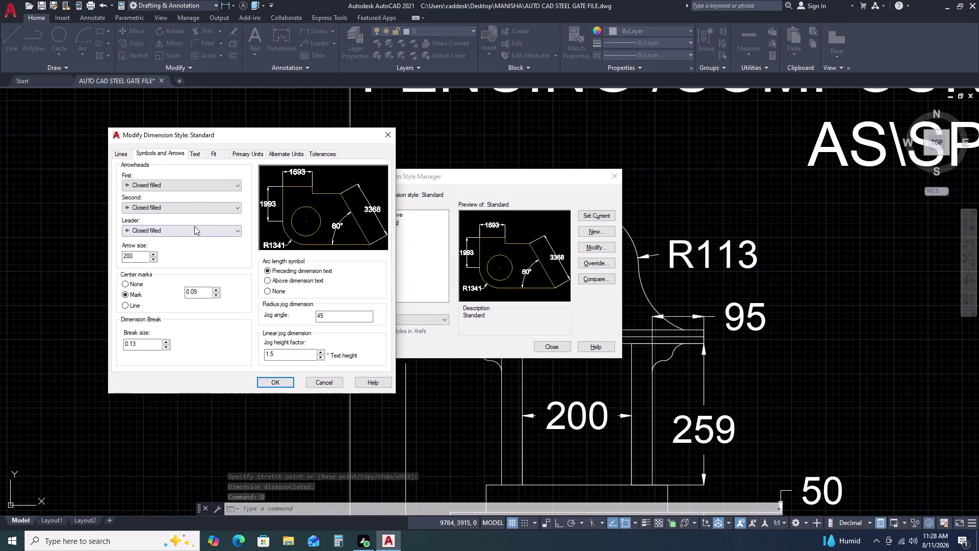
click(198, 186)
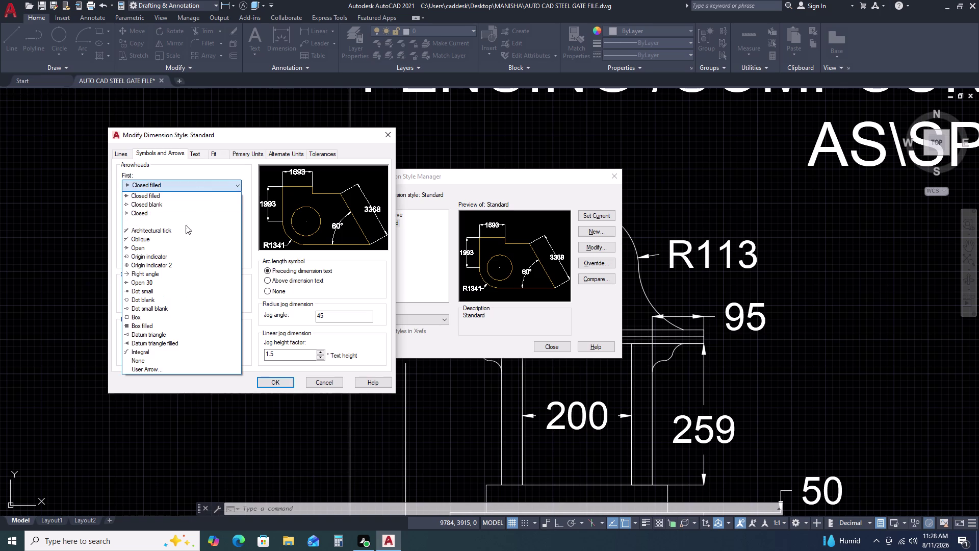
click(177, 230)
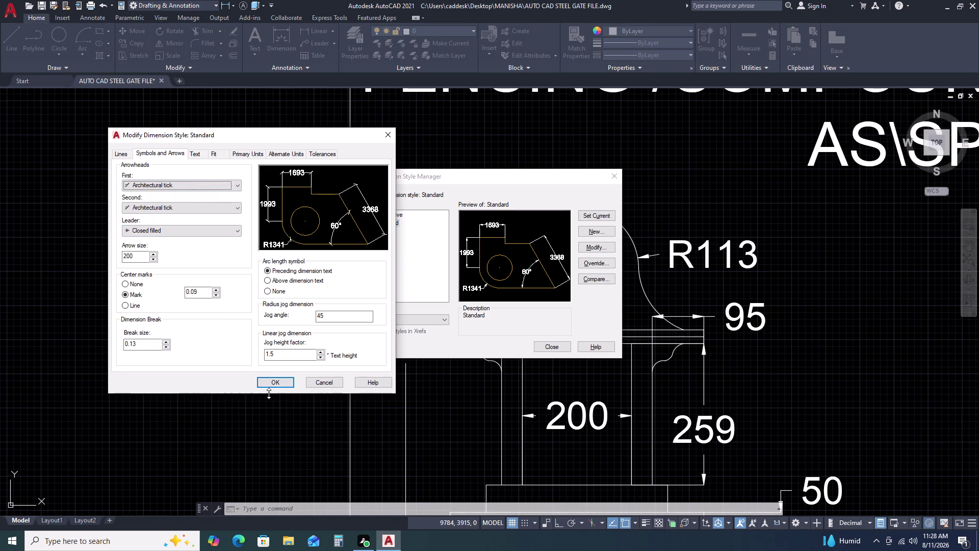
click(280, 380)
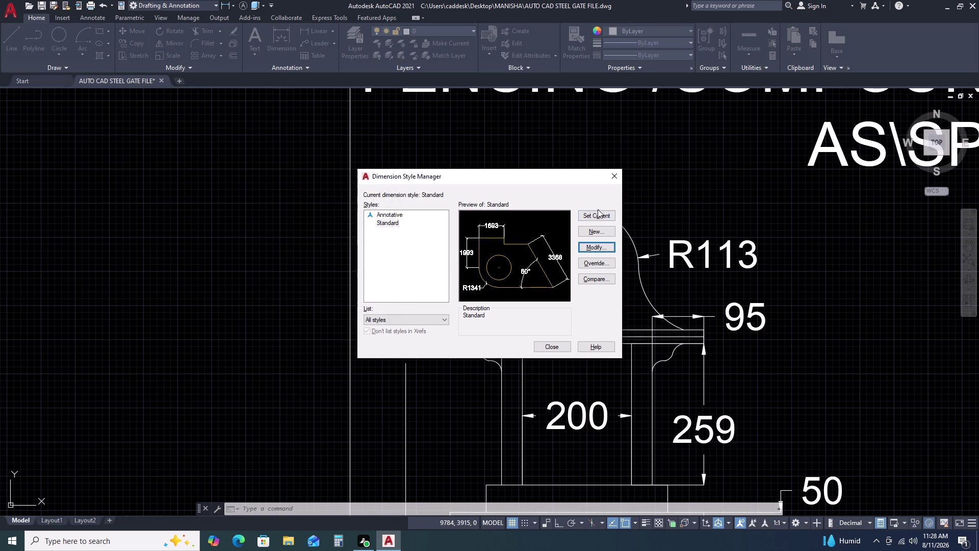
click(593, 217)
click(614, 179)
scroll(down, 3)
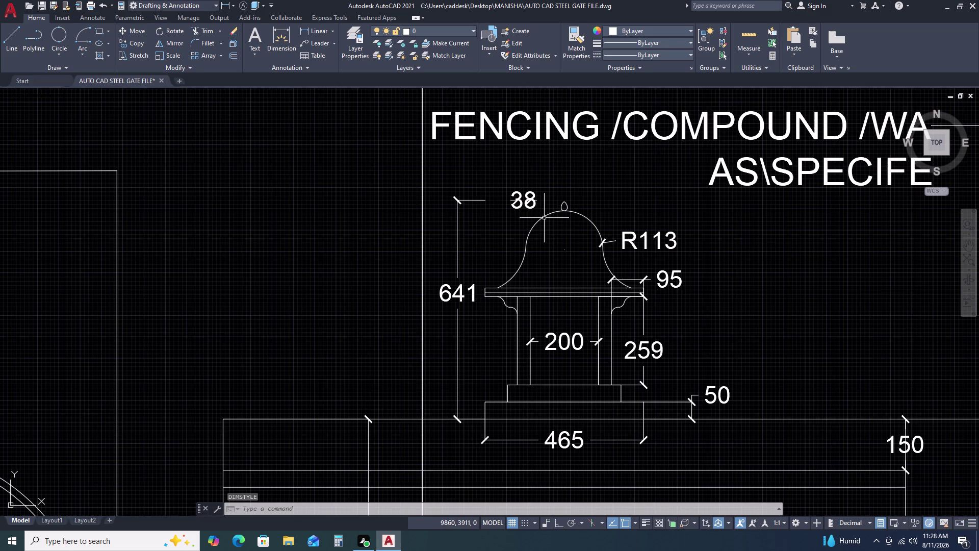
Pan and zoom to centre the whole gate elevation in view.
scroll(down, 3)
scroll(down, 3)
middle_drag(695, 333, 650, 215)
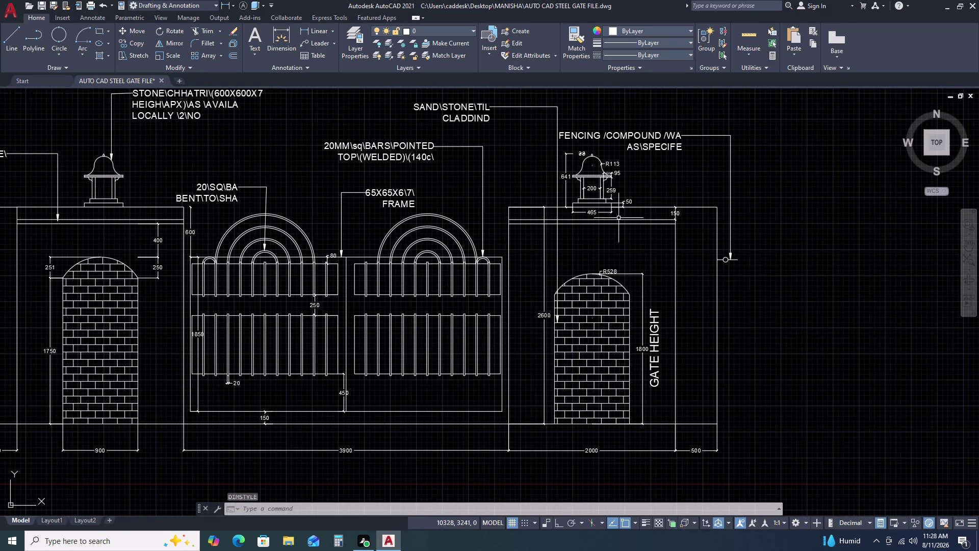
scroll(up, 3)
middle_drag(415, 251, 451, 246)
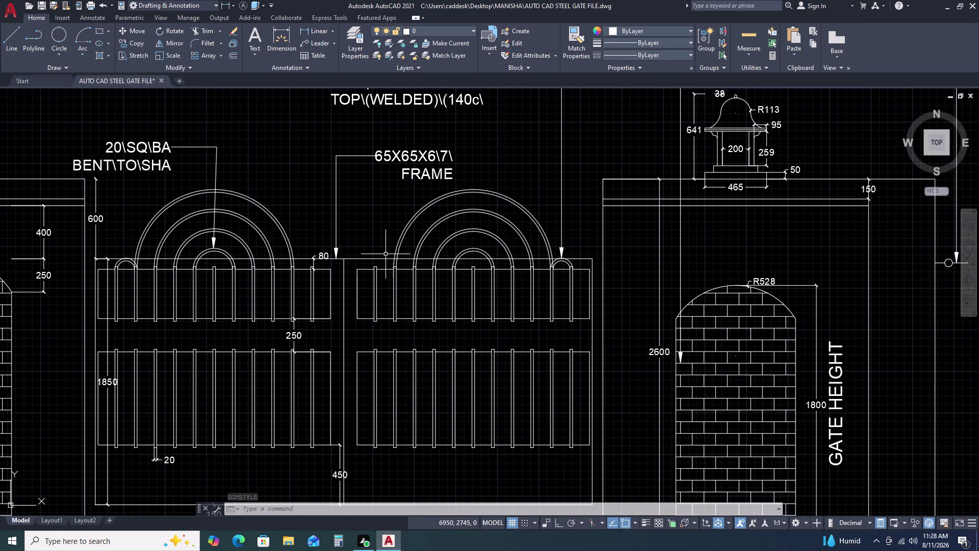
middle_drag(450, 246, 531, 223)
middle_click(563, 217)
scroll(down, 3)
middle_drag(317, 294, 441, 258)
middle_click(444, 257)
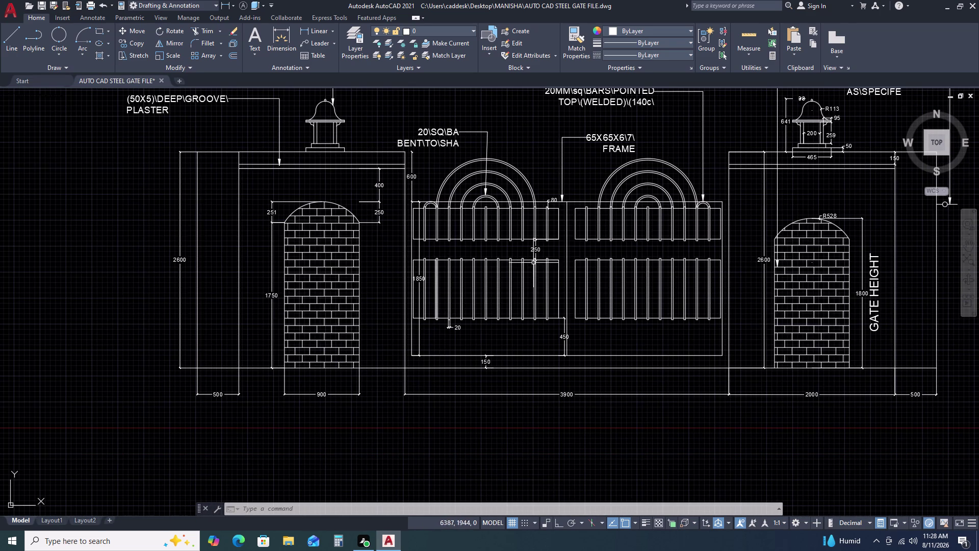
Zoom in beside the left brick pier and start a linear dimension.
scroll(up, 3)
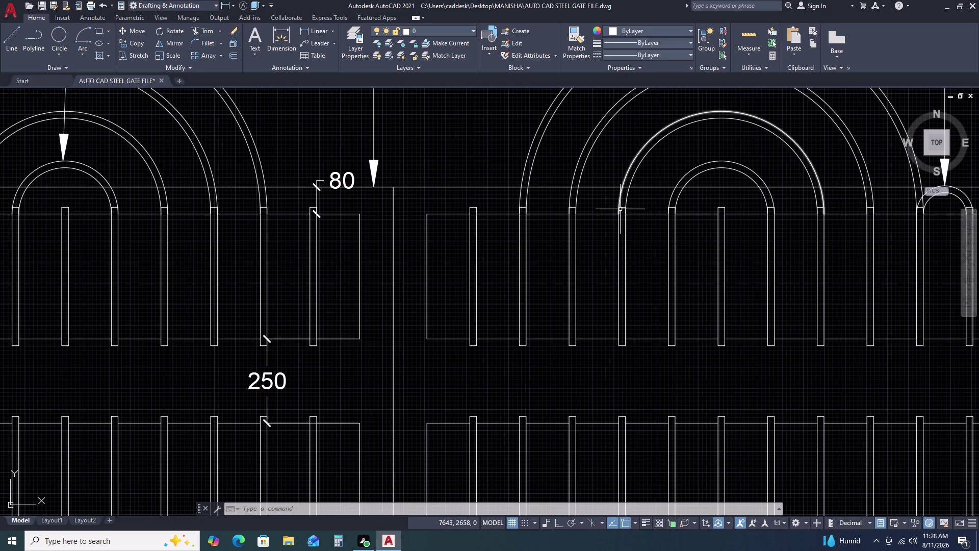
scroll(down, 3)
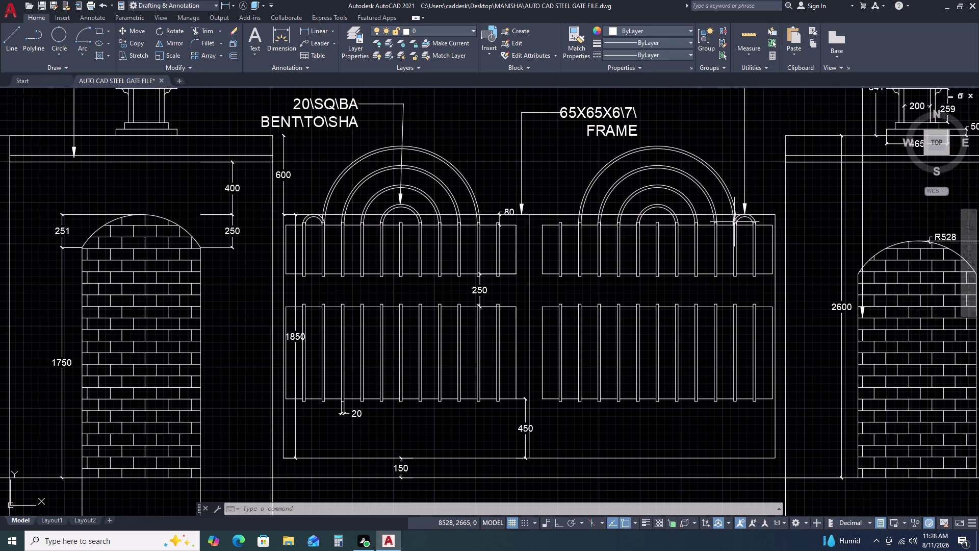
scroll(up, 3)
scroll(up, 3)
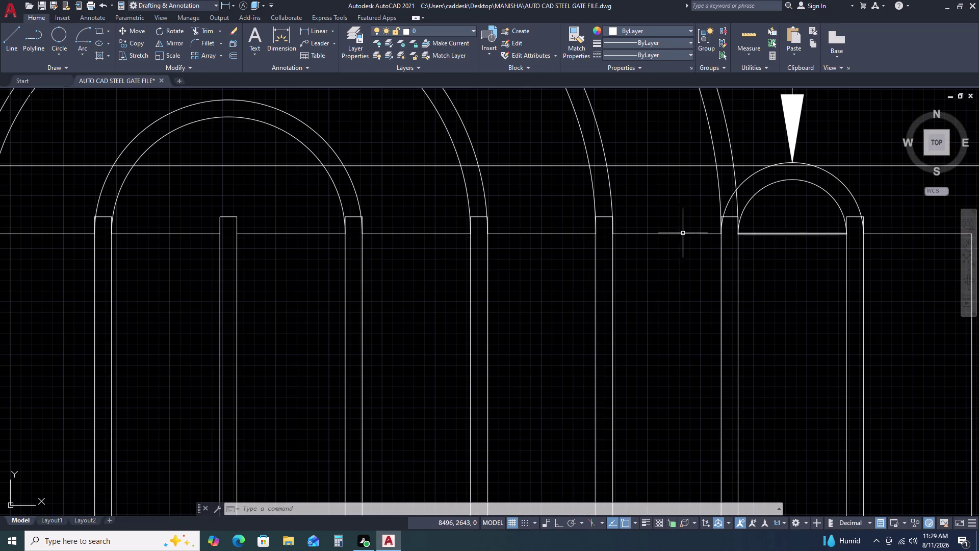
scroll(up, 3)
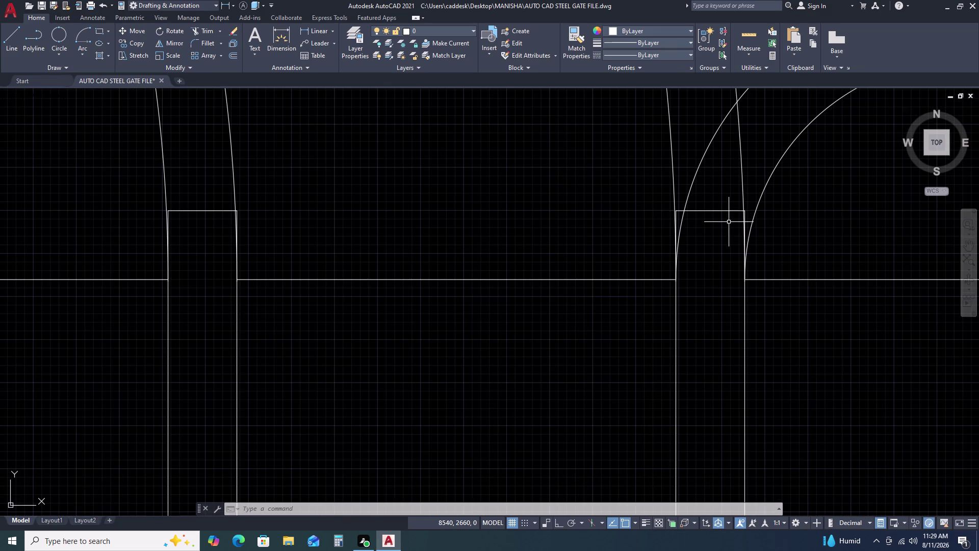
scroll(down, 3)
scroll(down, 3)
scroll(down, 3)
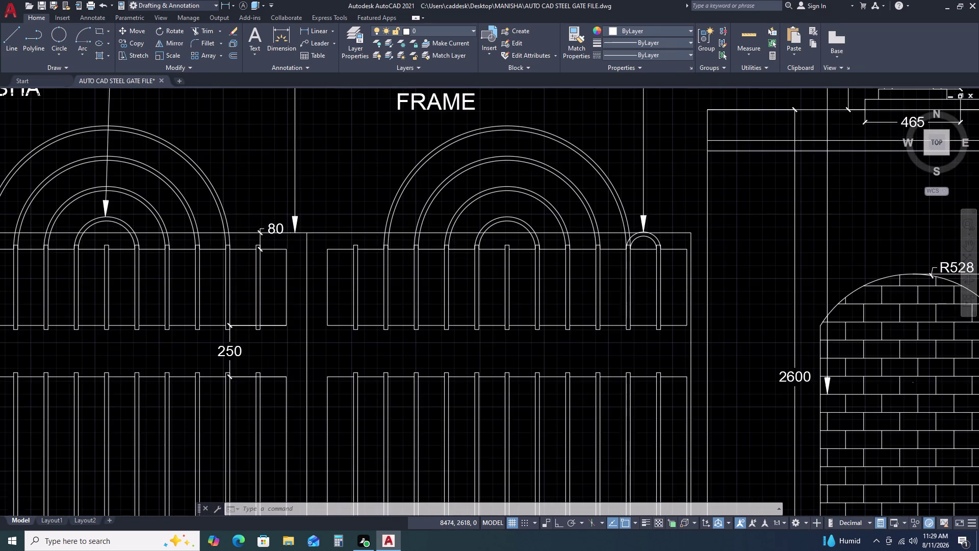
scroll(down, 3)
scroll(up, 3)
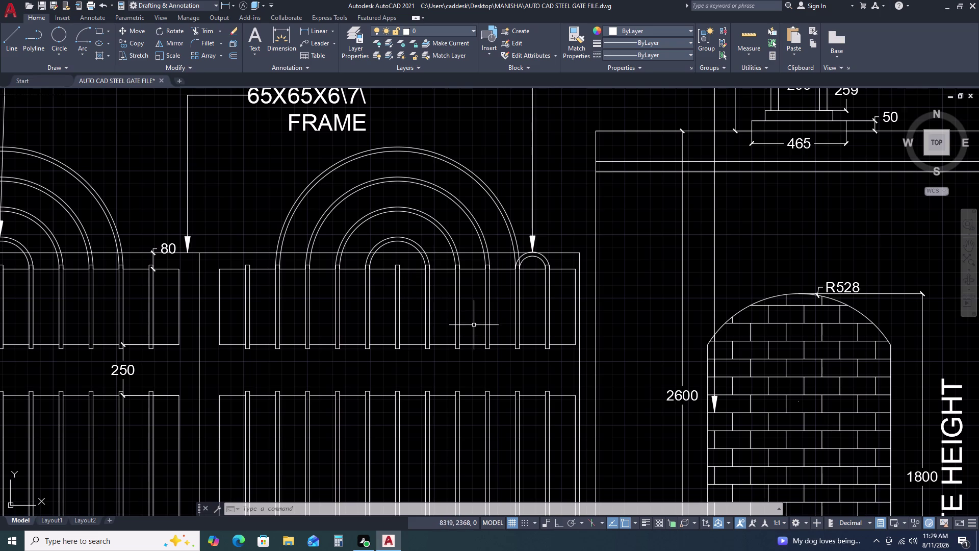
scroll(down, 3)
scroll(down, 3)
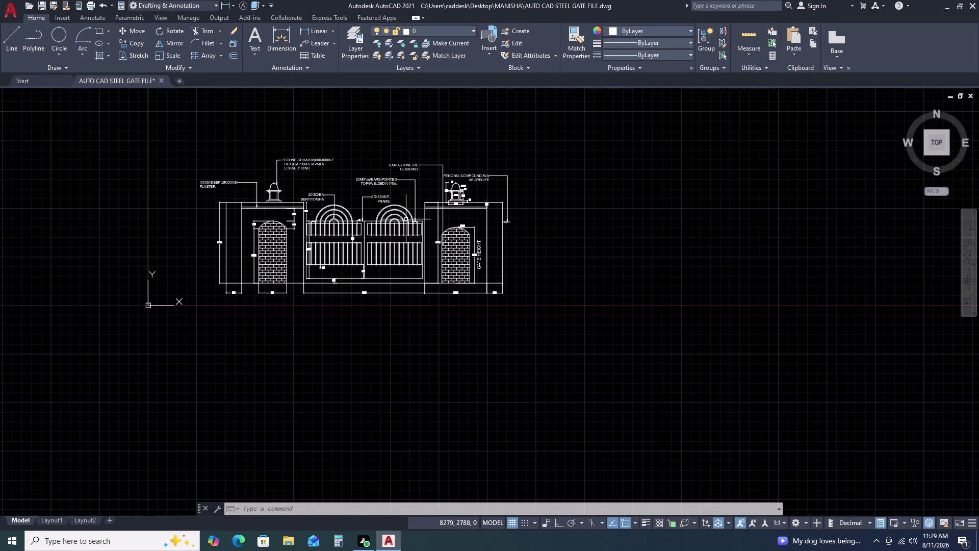
middle_drag(257, 257, 447, 188)
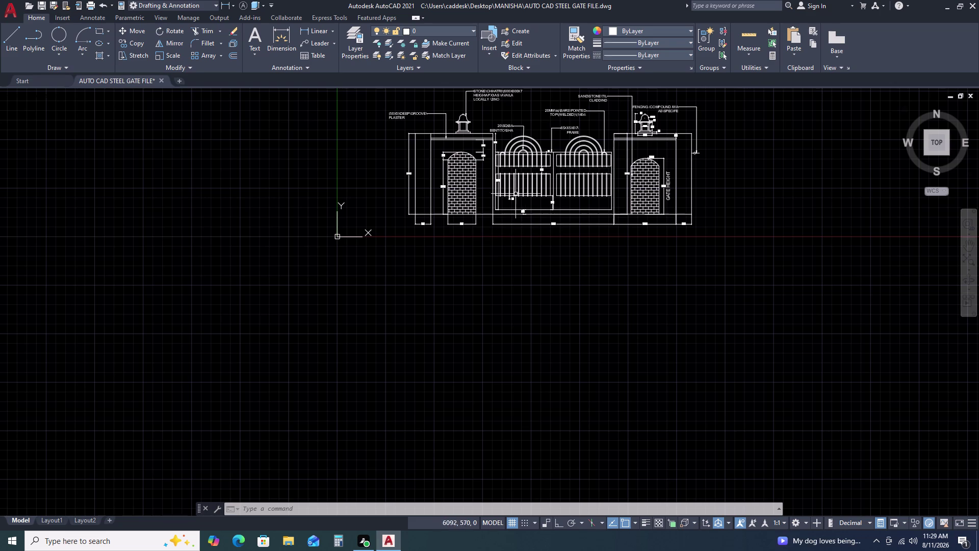
scroll(up, 3)
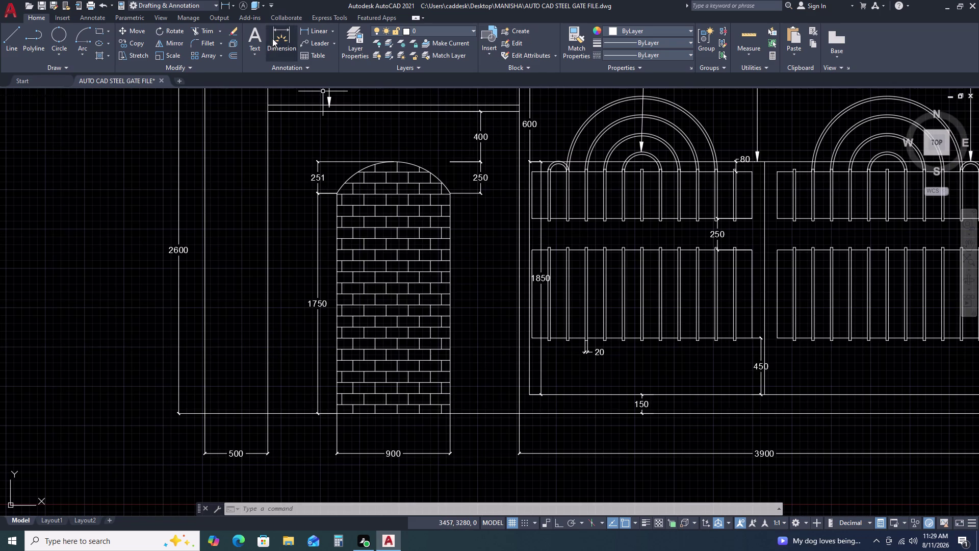
click(306, 29)
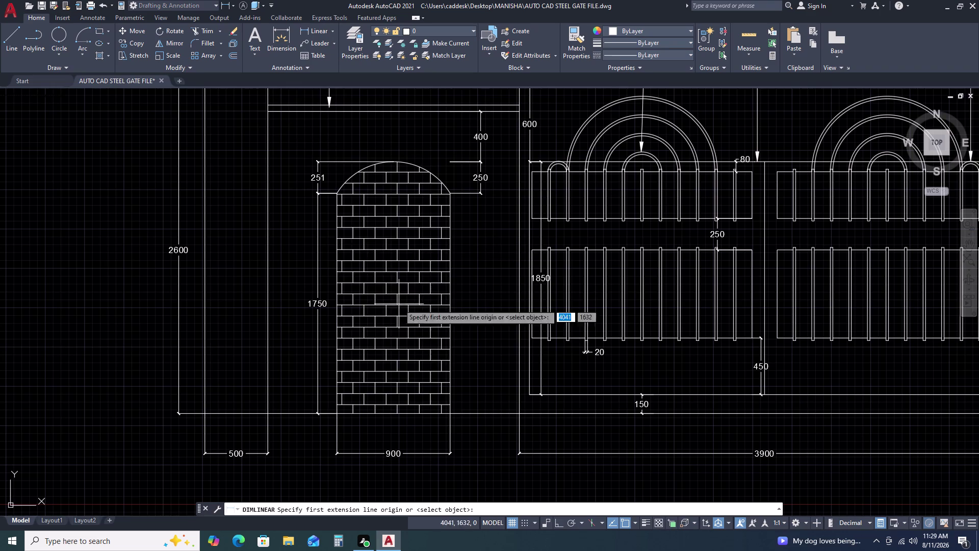
Try a 400 dimension from the pillar's bottom corner, then cancel the misplaced 399 result.
scroll(up, 3)
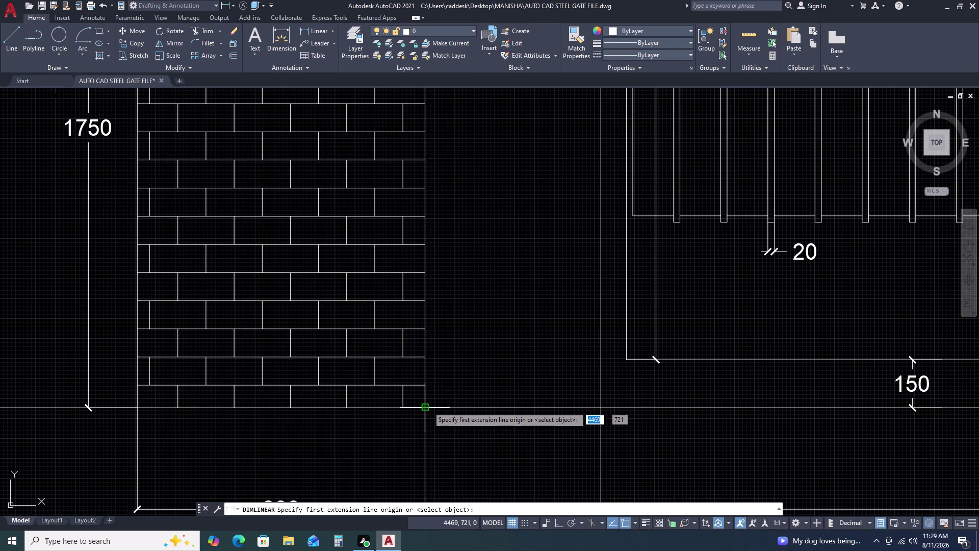
click(428, 407)
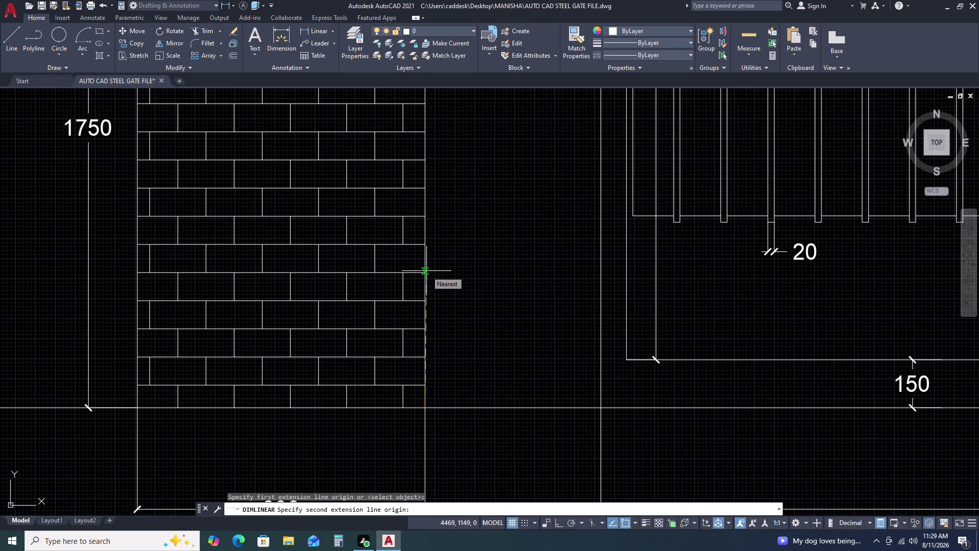
key(4)
text(0)
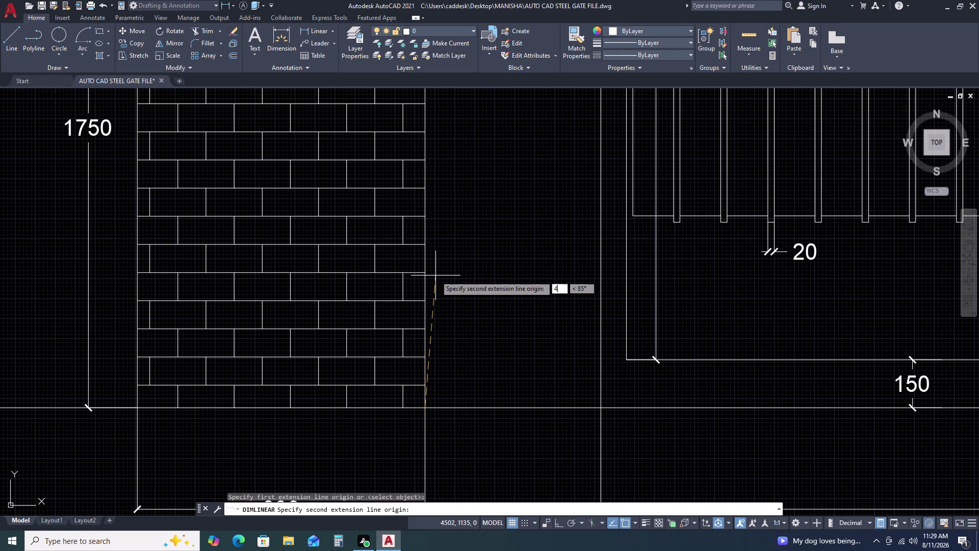
text(0)
key(space)
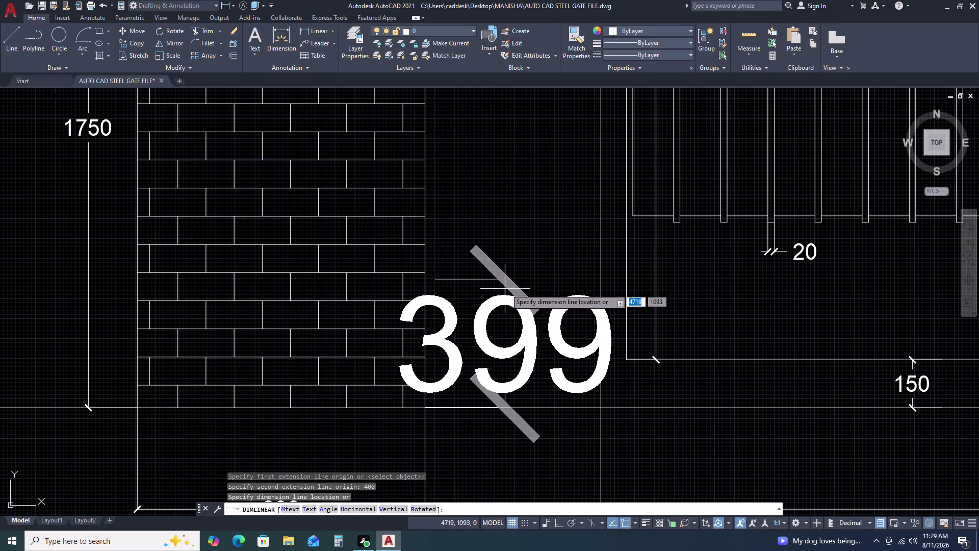
key(Escape)
Dimension 400 vertically from the ground line with Ortho on, placed beside the gate.
key(space)
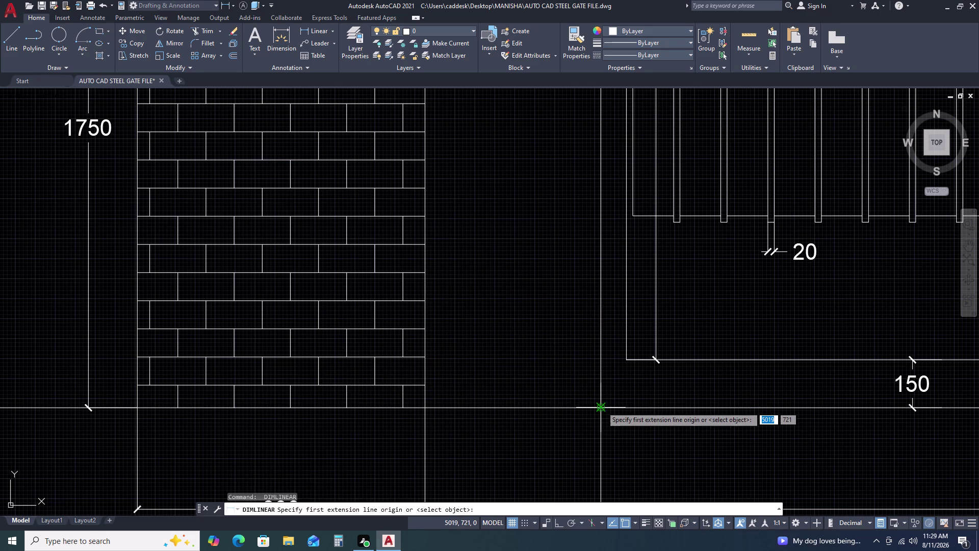
drag(601, 407, 601, 402)
key(F8)
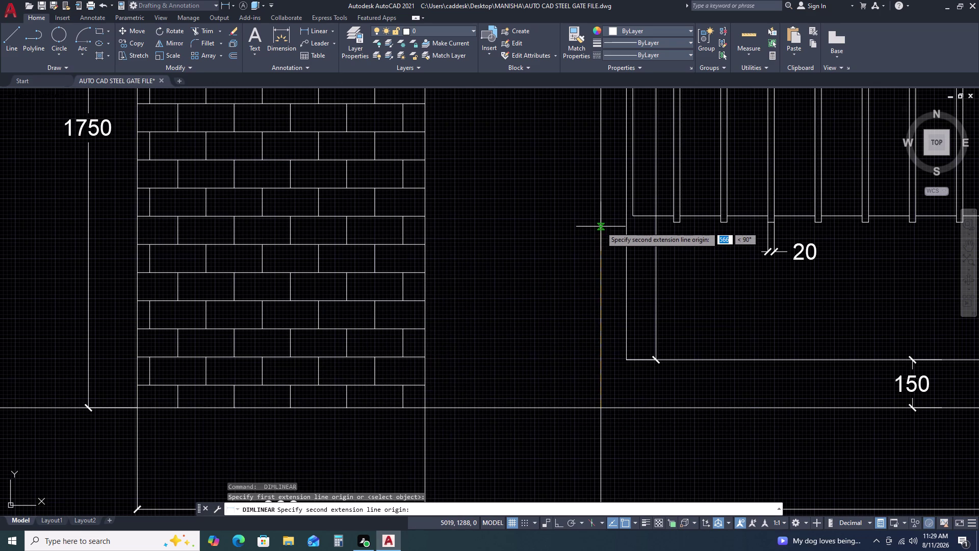
text(400)
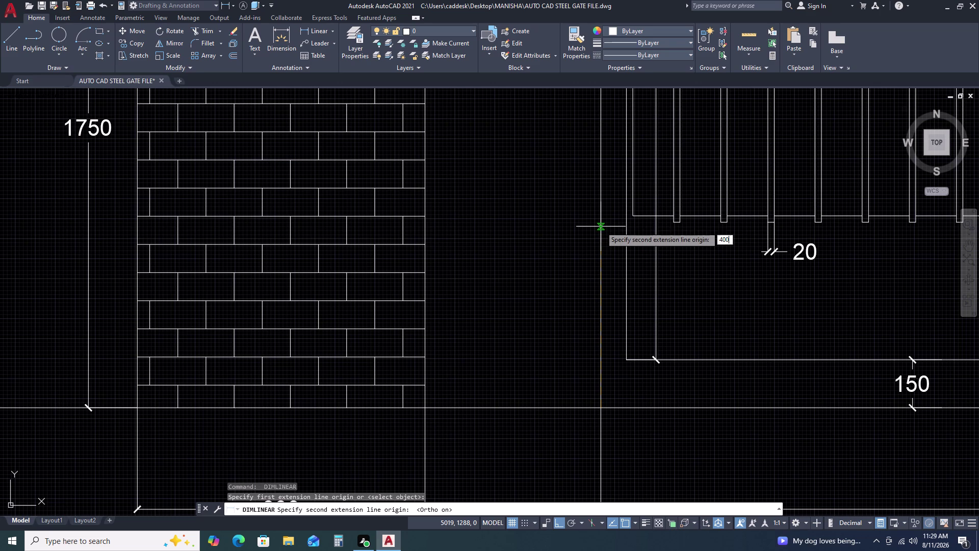
text(0)
key(BackSpace)
key(space)
click(542, 250)
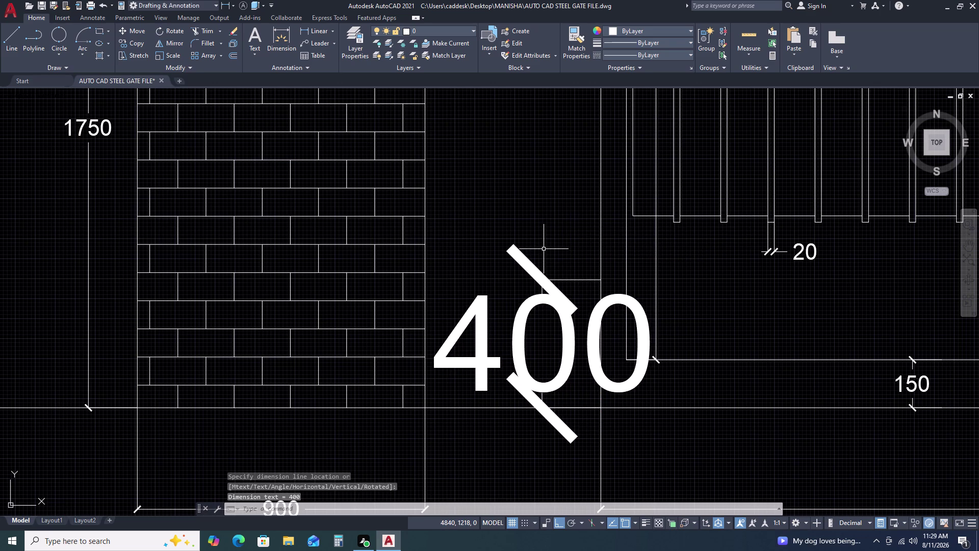
Fix the mistyped characters and start Match Properties with MA.
text(,A)
key(BackSpace)
key(BackSpace)
key(BackSpace)
text(MA)
key(space)
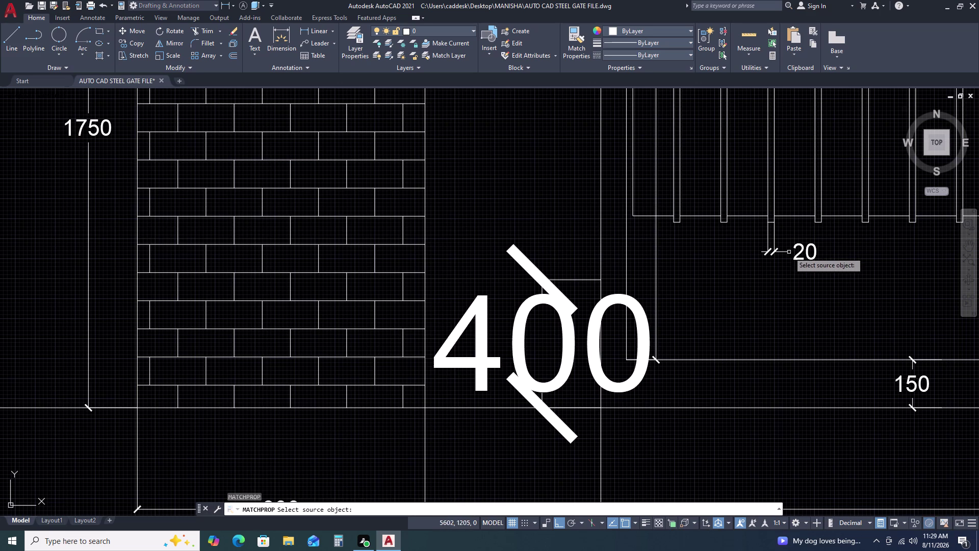
Copy the 20 dimension's properties onto the 400 dimension, then zoom out.
click(797, 248)
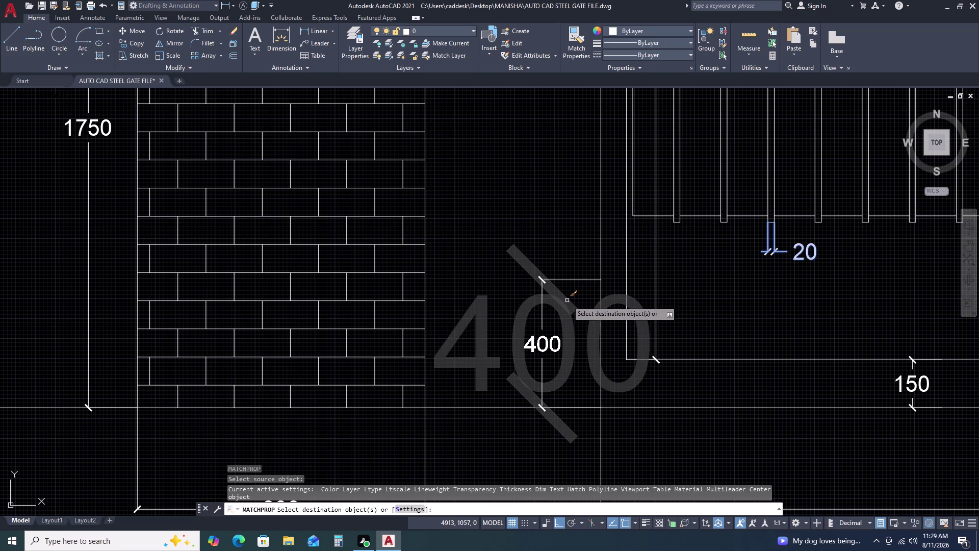
click(567, 301)
scroll(down, 3)
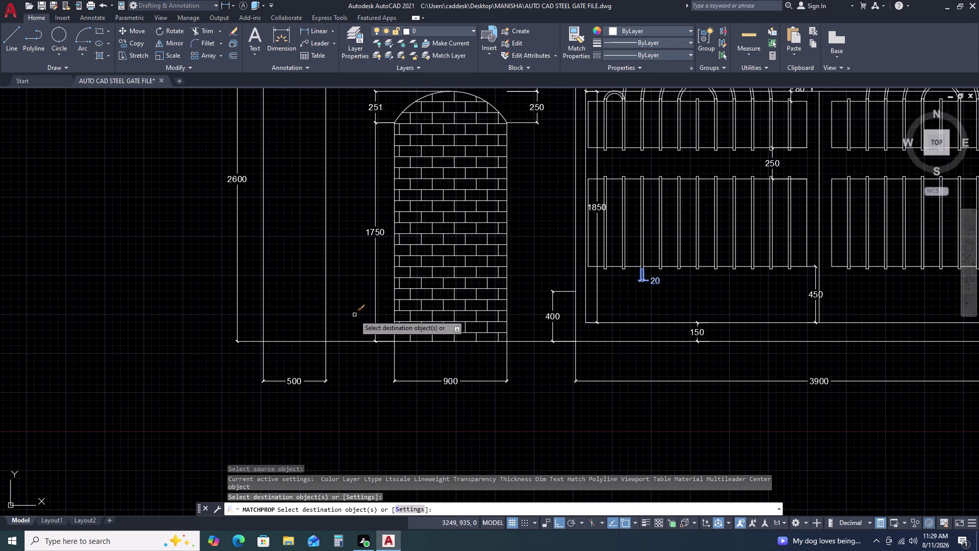
key(Escape)
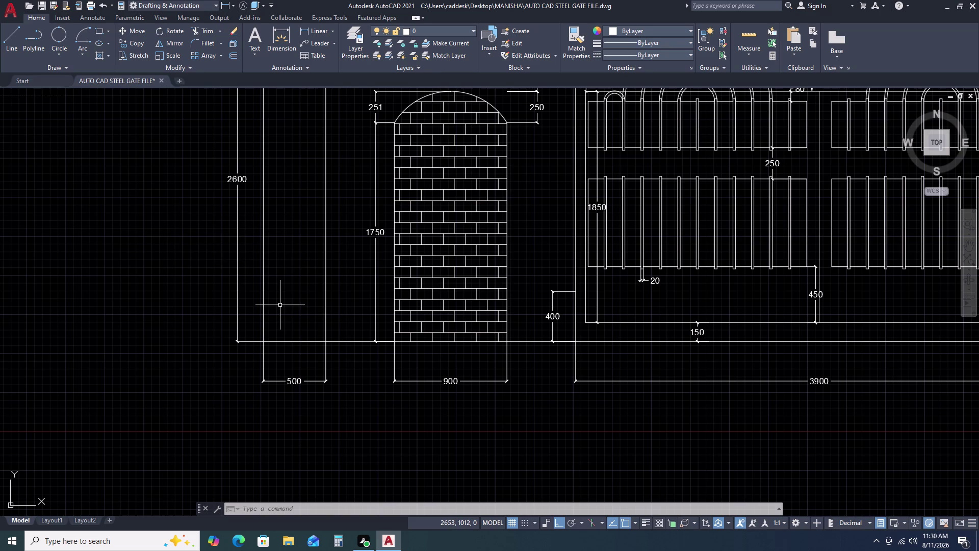
scroll(down, 3)
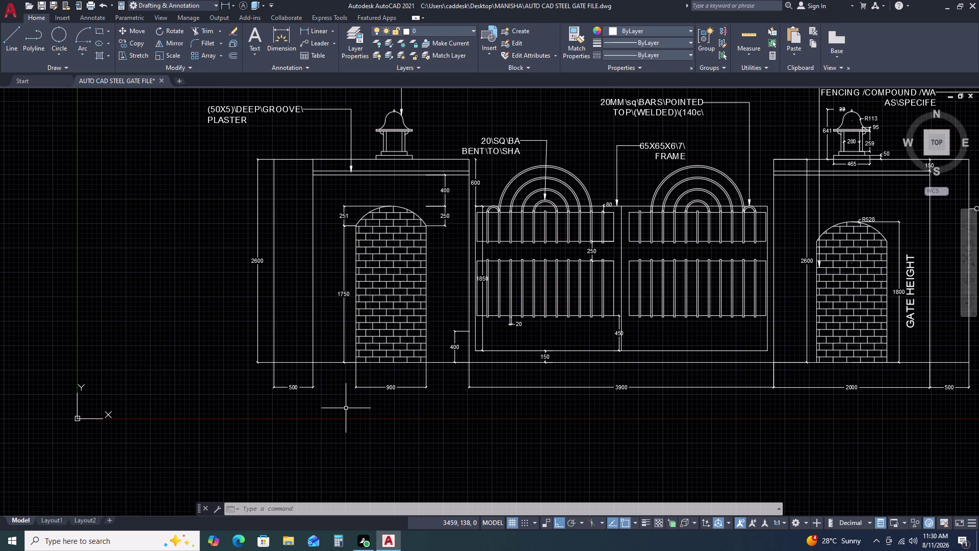
Zoom into the lower bar panel and start a linear dimension there.
scroll(up, 3)
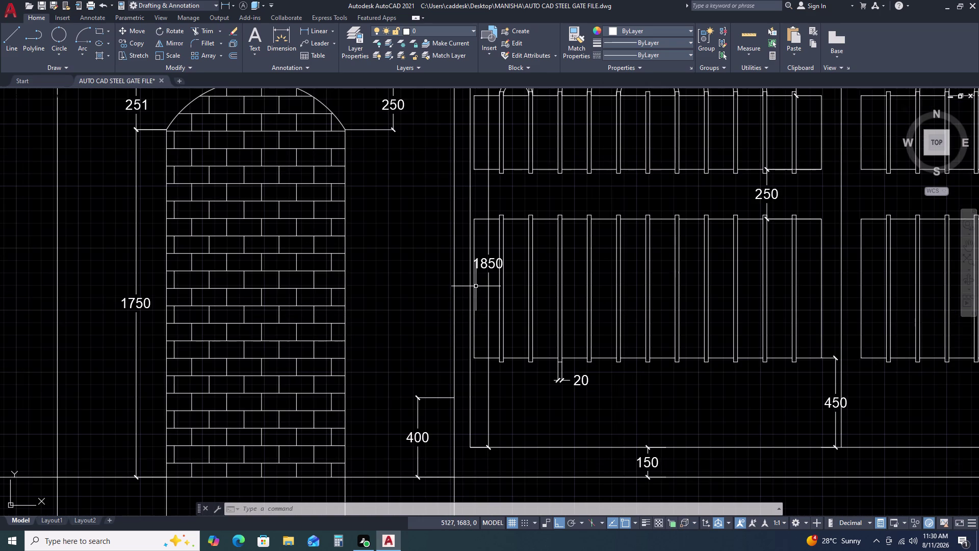
scroll(down, 3)
scroll(up, 3)
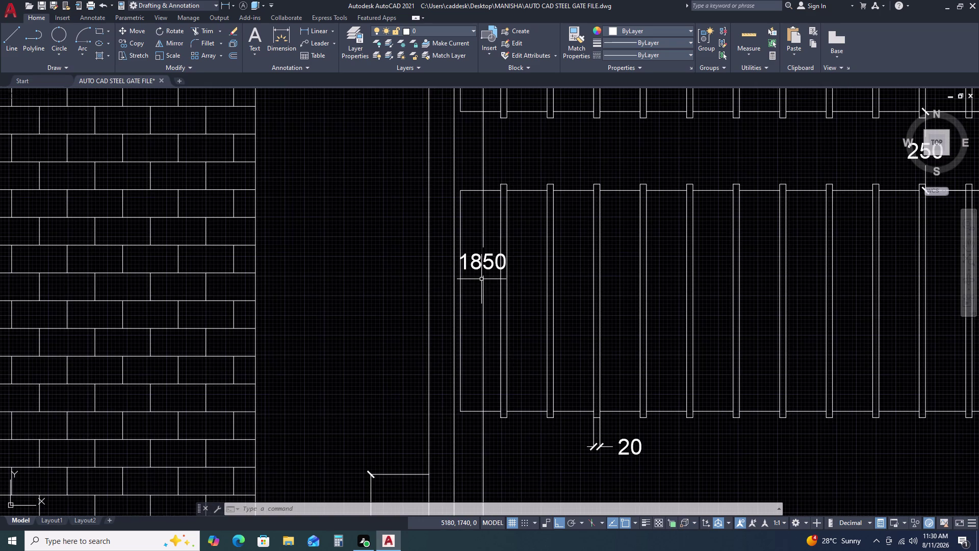
scroll(down, 3)
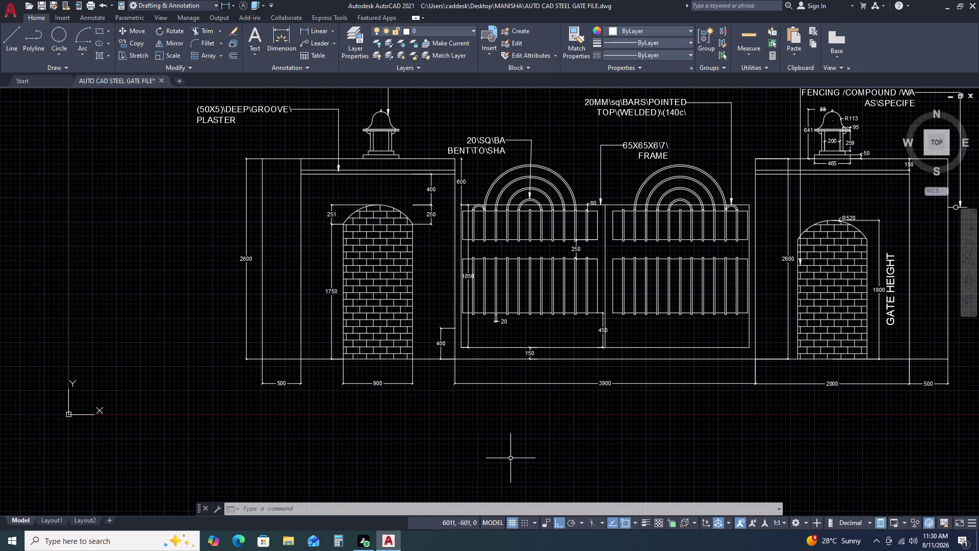
middle_drag(505, 419, 521, 348)
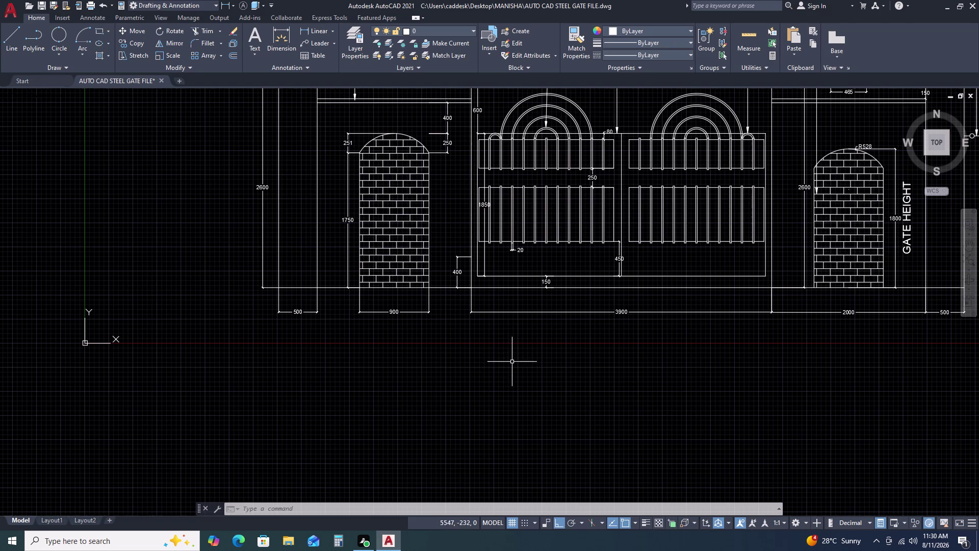
scroll(up, 3)
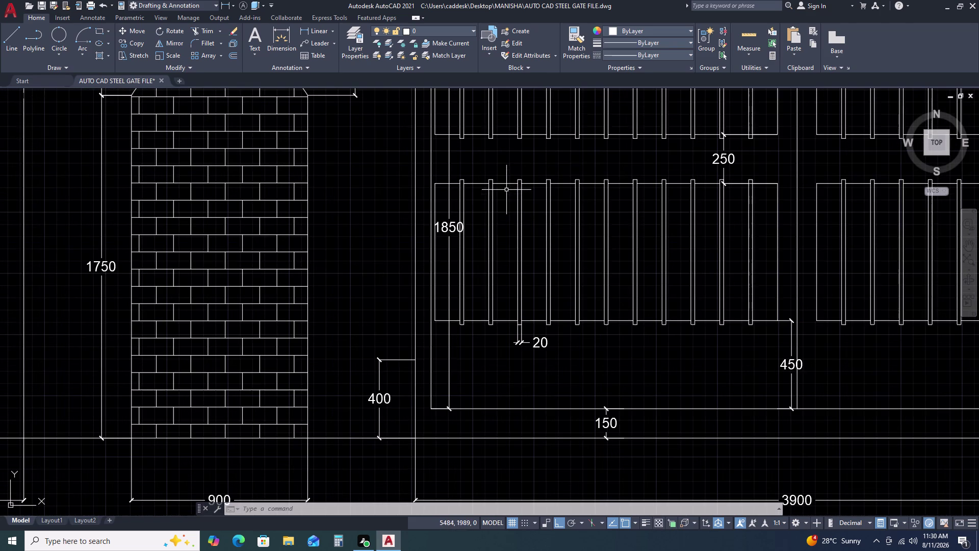
click(309, 33)
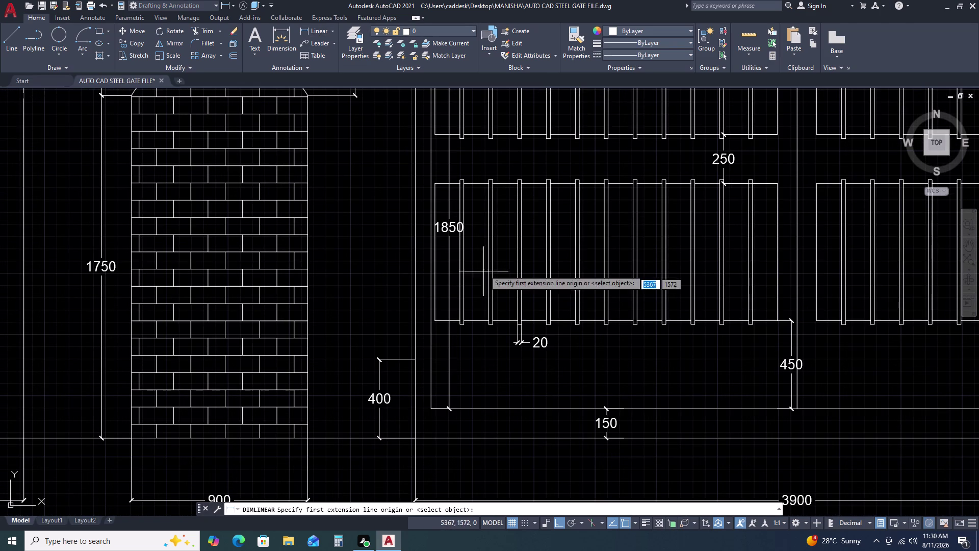
scroll(up, 3)
click(465, 262)
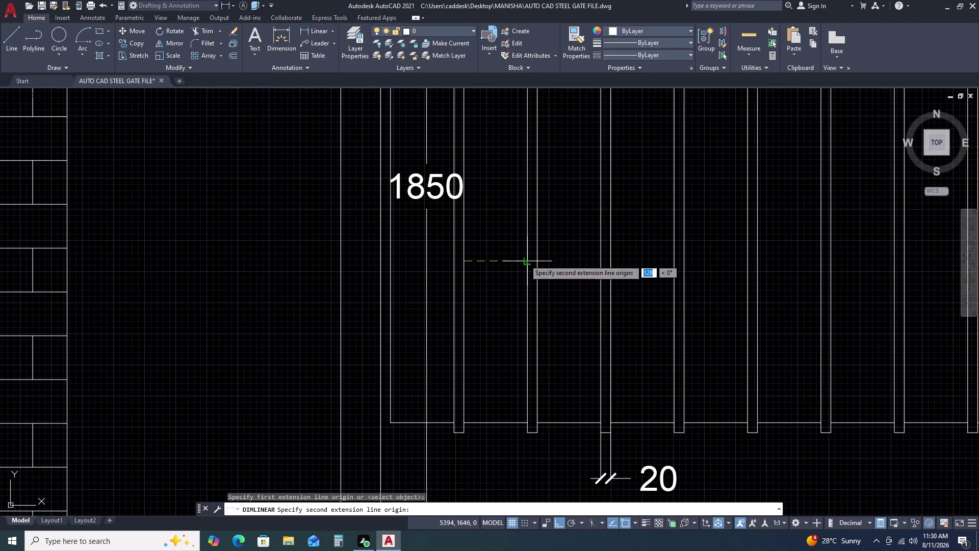
click(525, 259)
click(514, 255)
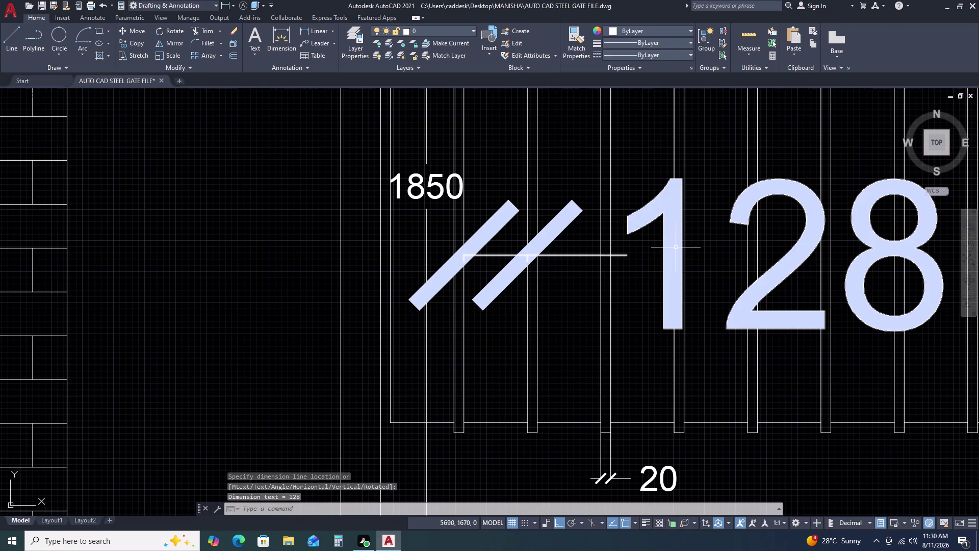
double_click(674, 243)
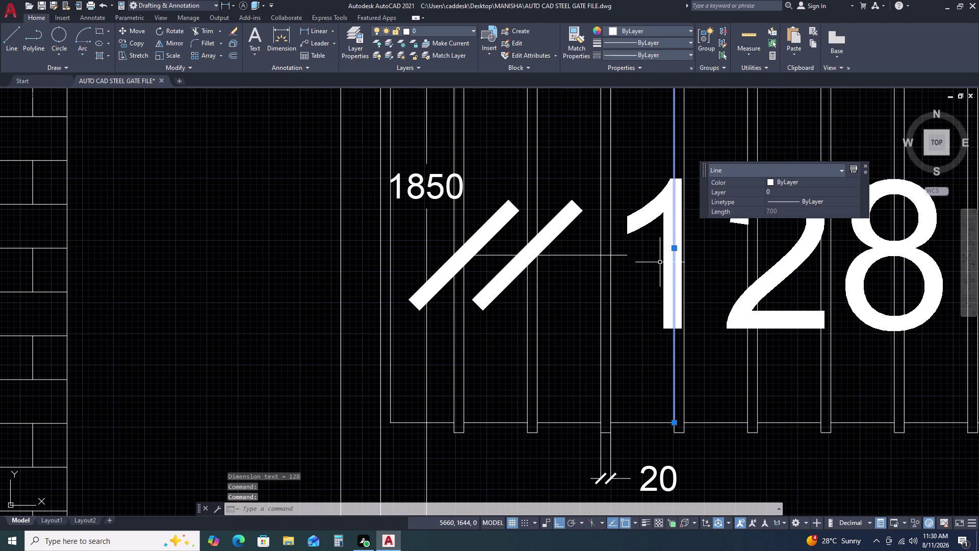
key(Escape)
Select the 128 dimension and double-click its text until the Text Editor opens.
double_click(651, 217)
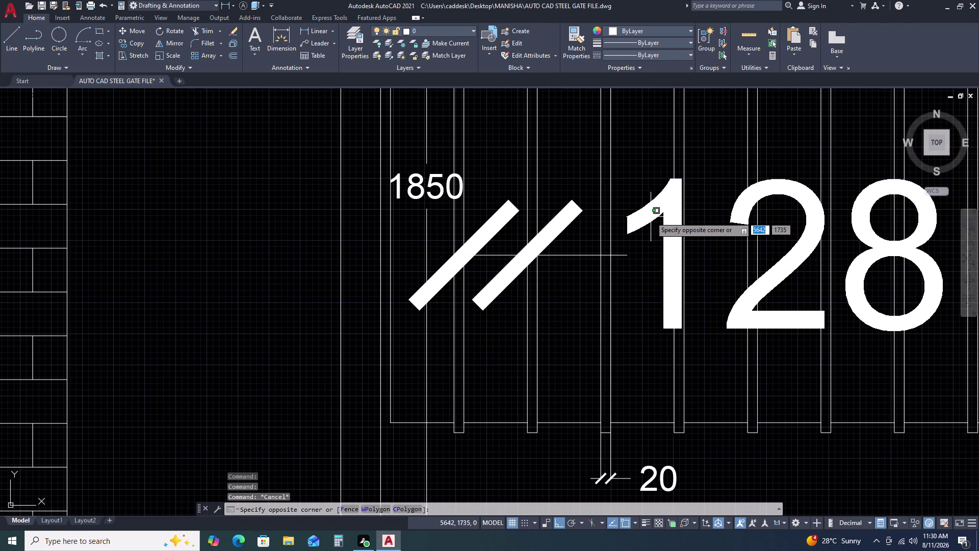
click(649, 214)
double_click(649, 215)
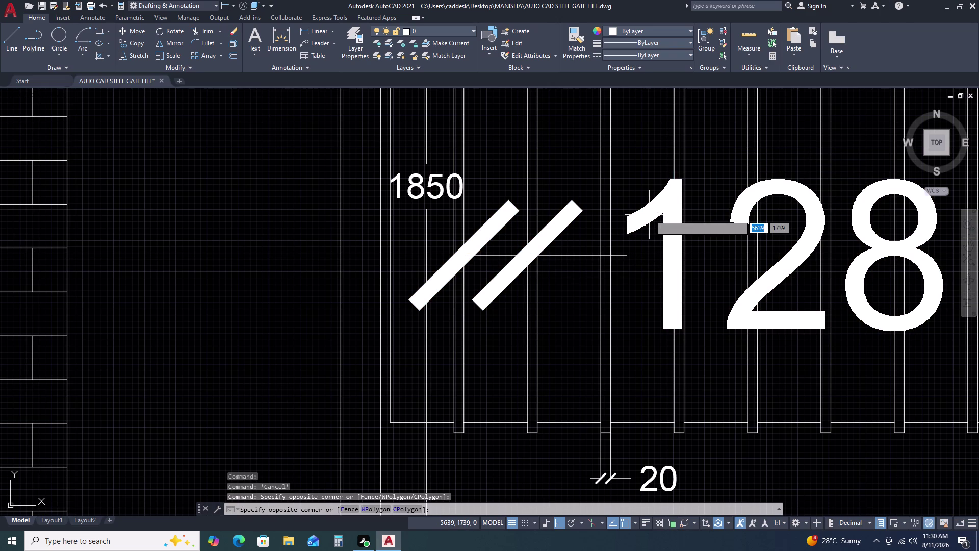
double_click(645, 209)
triple_click(642, 216)
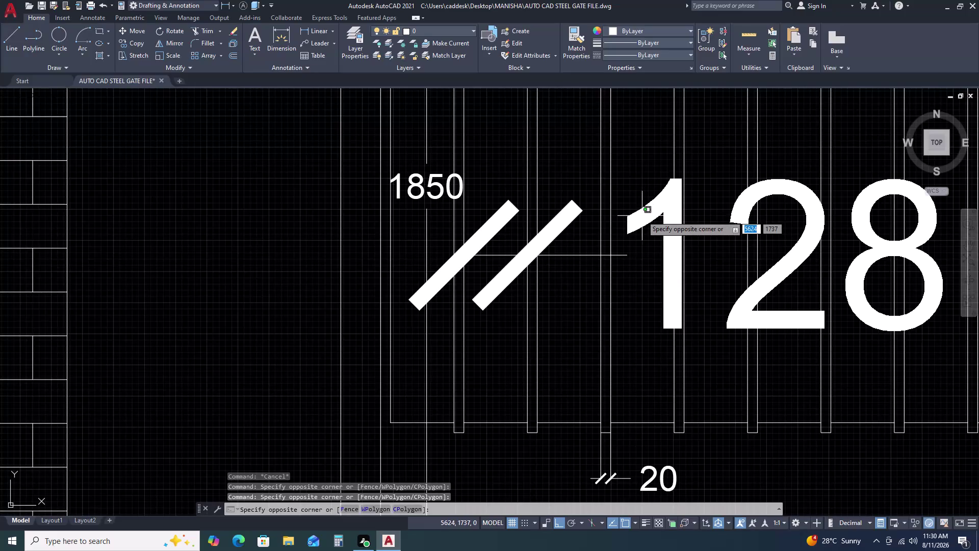
key(Escape)
click(642, 216)
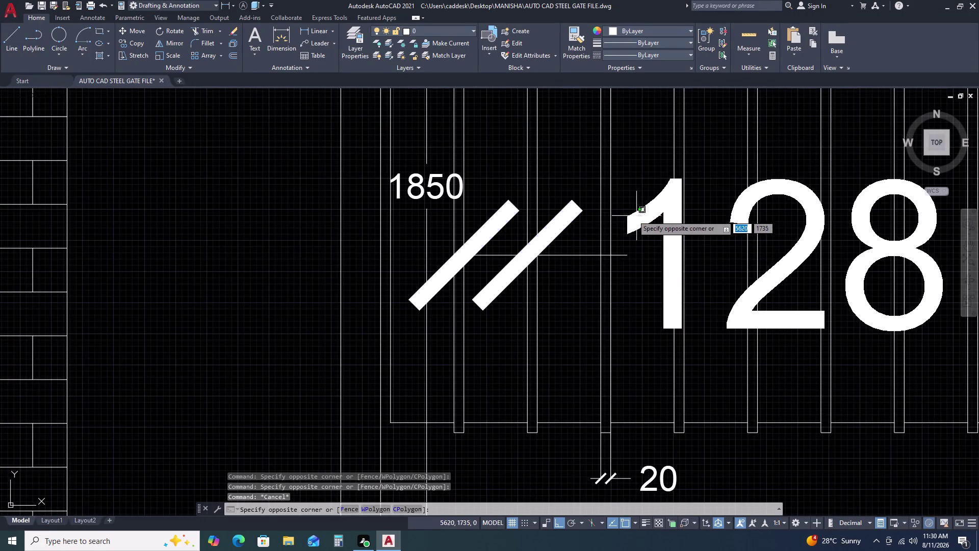
double_click(626, 212)
click(628, 222)
click(642, 220)
triple_click(627, 219)
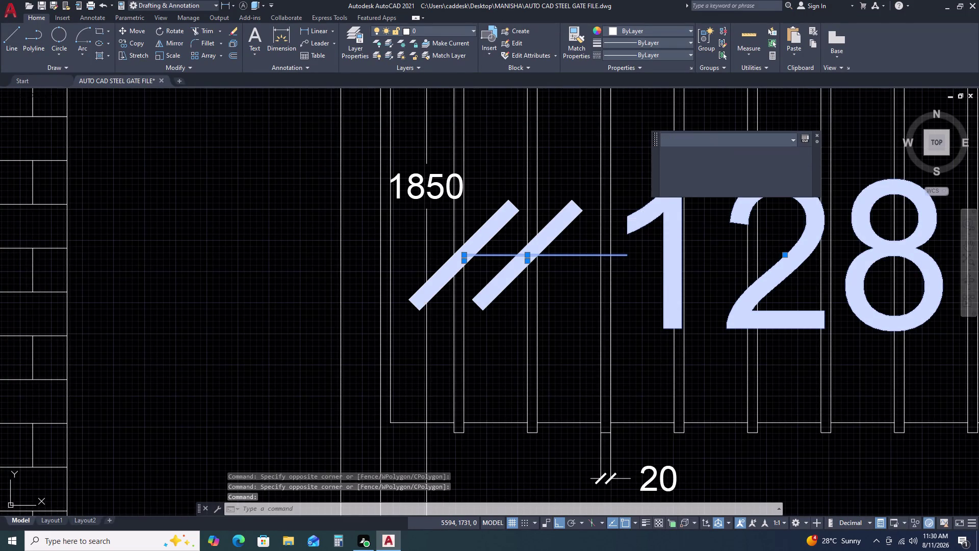
click(627, 219)
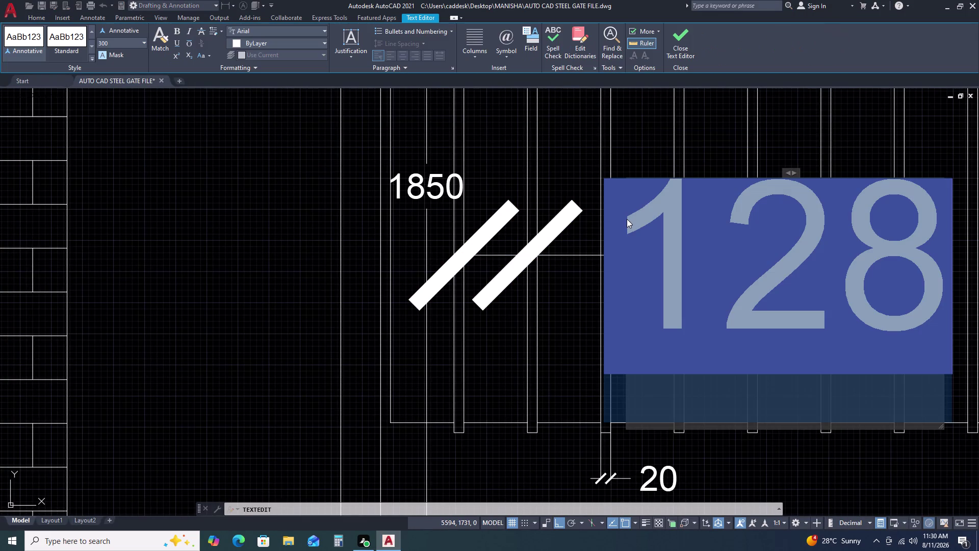
Replace the 128 value with EQ and close the Text Editor.
key(e)
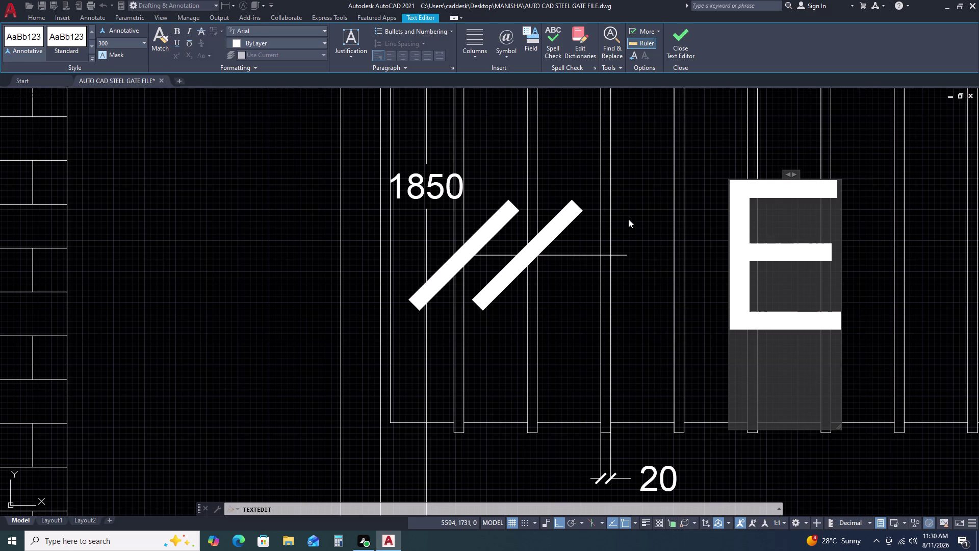
key(q)
key(Return)
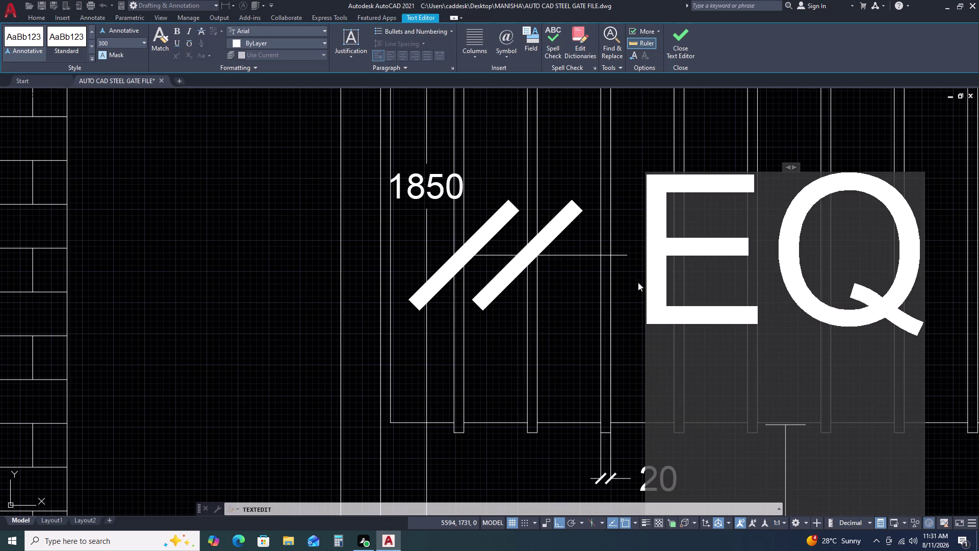
click(246, 197)
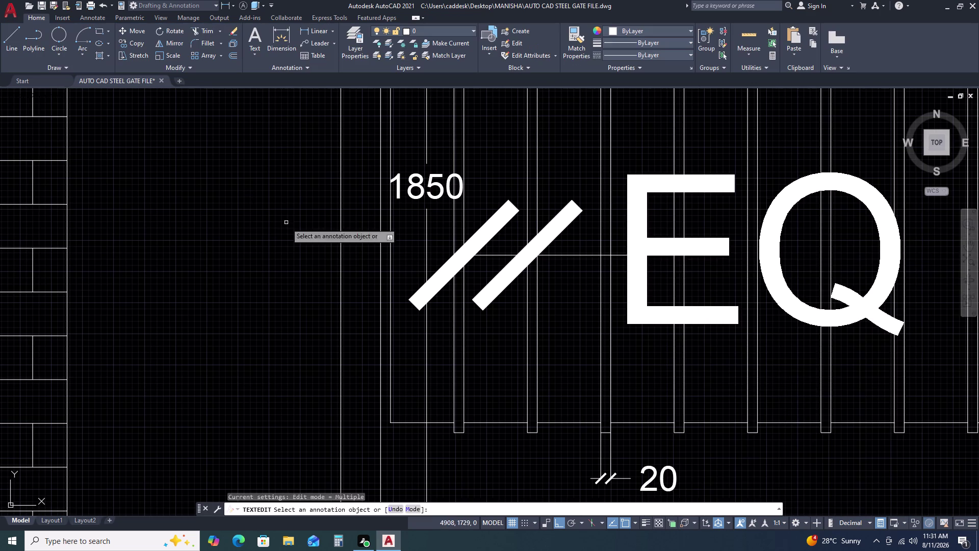
key(Escape)
Start Match Properties with MA.
scroll(down, 3)
text(MA)
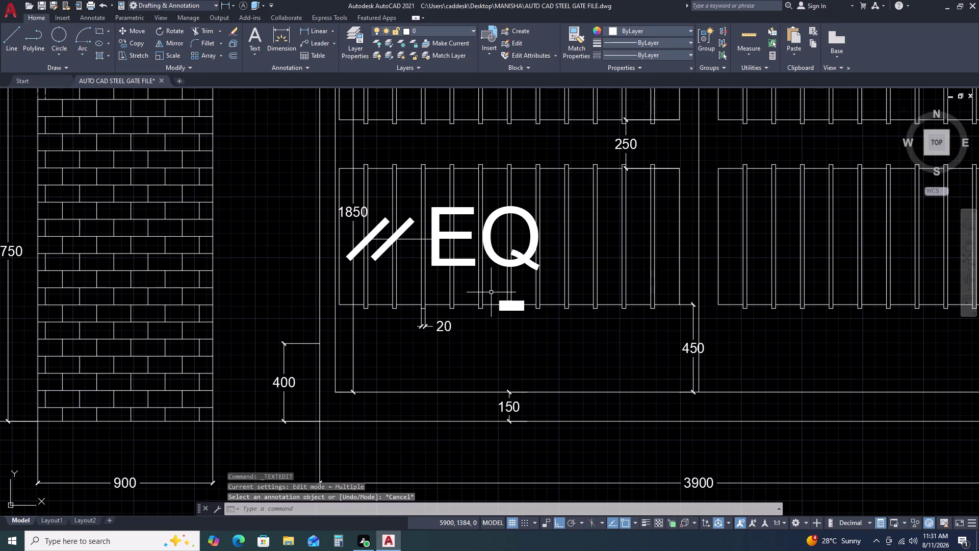
key(space)
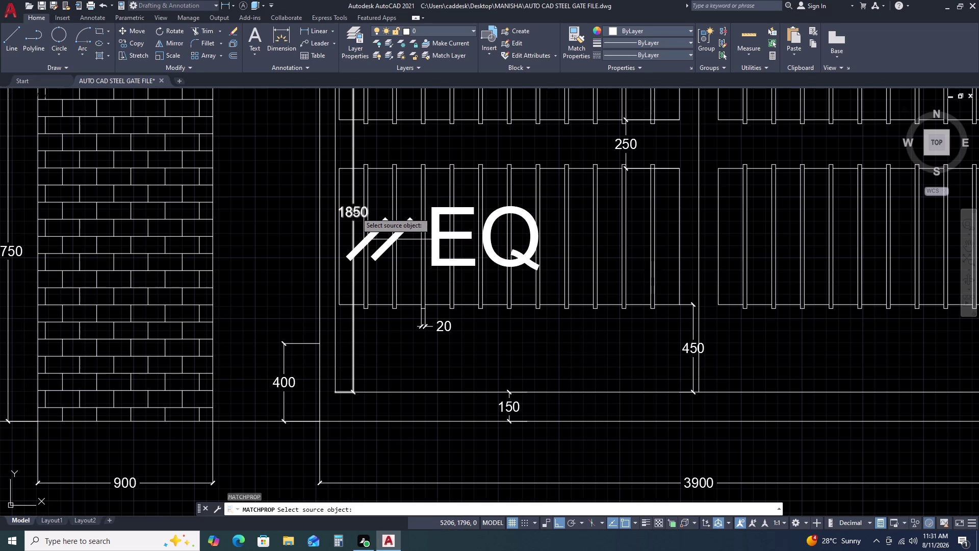
Give the EQ dimension the 1850 dimension's properties.
click(356, 212)
click(384, 247)
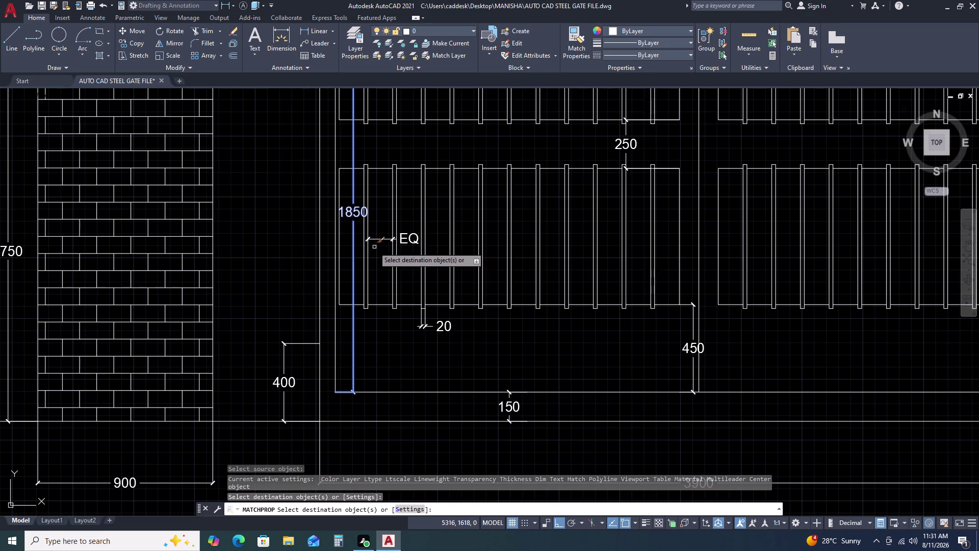
key(grave)
key(Escape)
key(Escape)
key(Escape)
Select the EQ dimension and drag its text grip between the ticks.
scroll(up, 3)
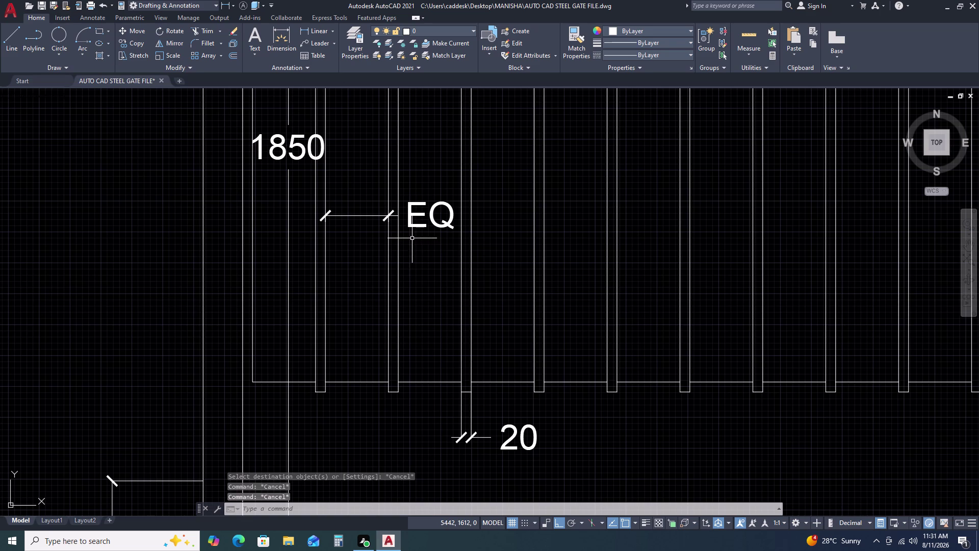
scroll(up, 3)
click(433, 228)
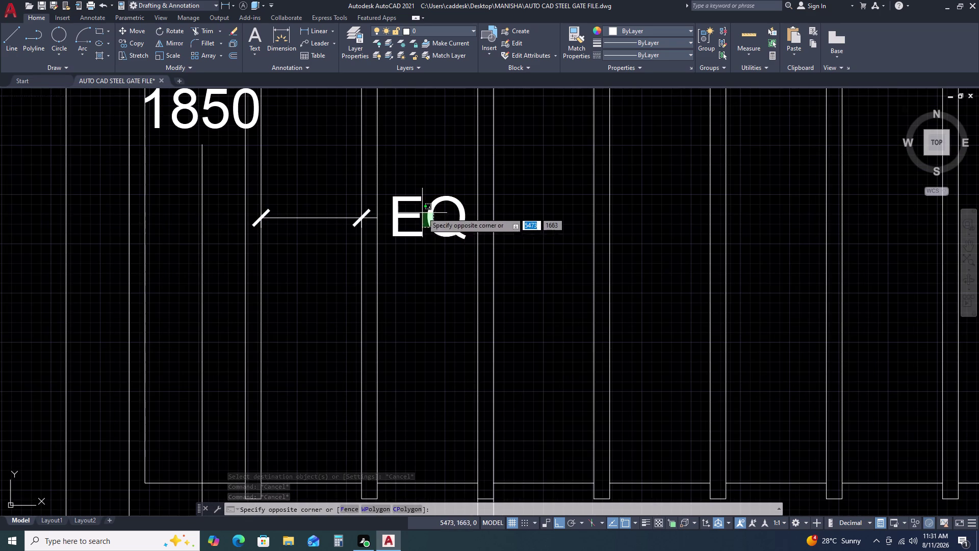
click(421, 205)
click(428, 218)
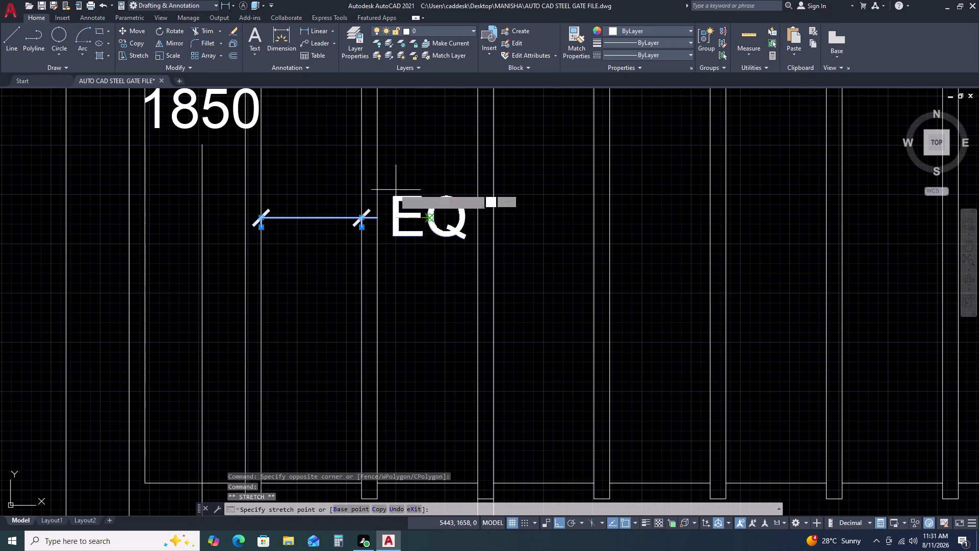
click(312, 176)
middle_drag(326, 253, 462, 208)
middle_click(472, 204)
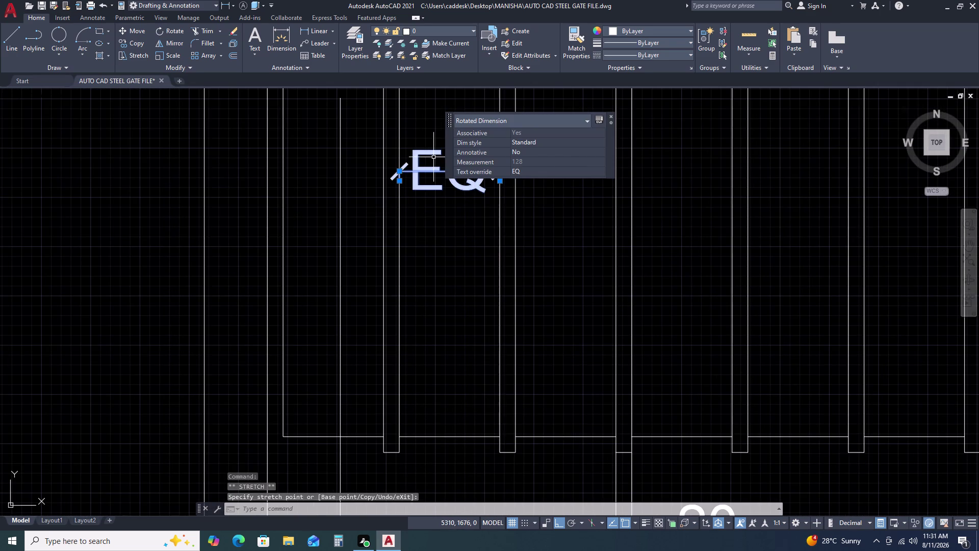
scroll(up, 3)
click(431, 170)
click(445, 208)
key(Escape)
Reselect the EQ dimension and set its text onto the dimension line.
middle_drag(436, 189, 450, 254)
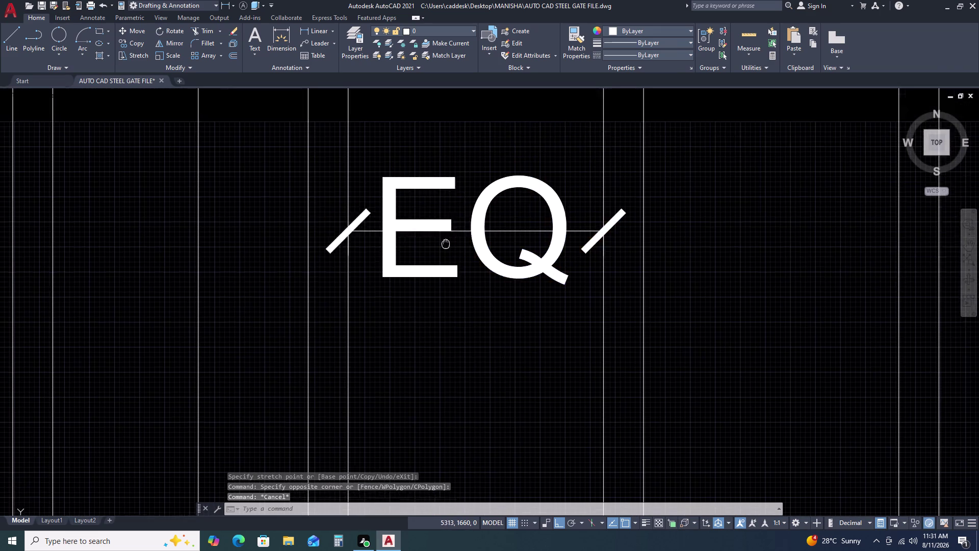
click(455, 234)
click(433, 194)
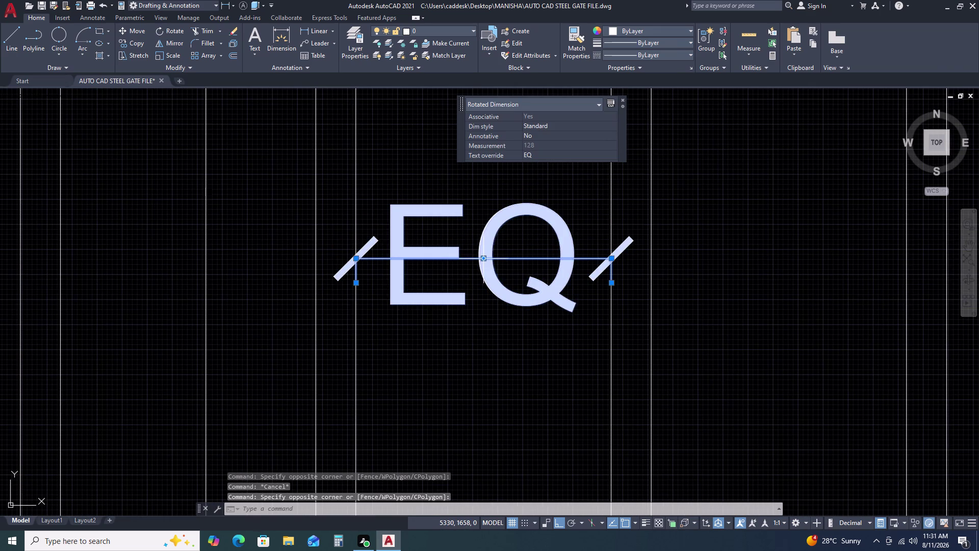
click(484, 259)
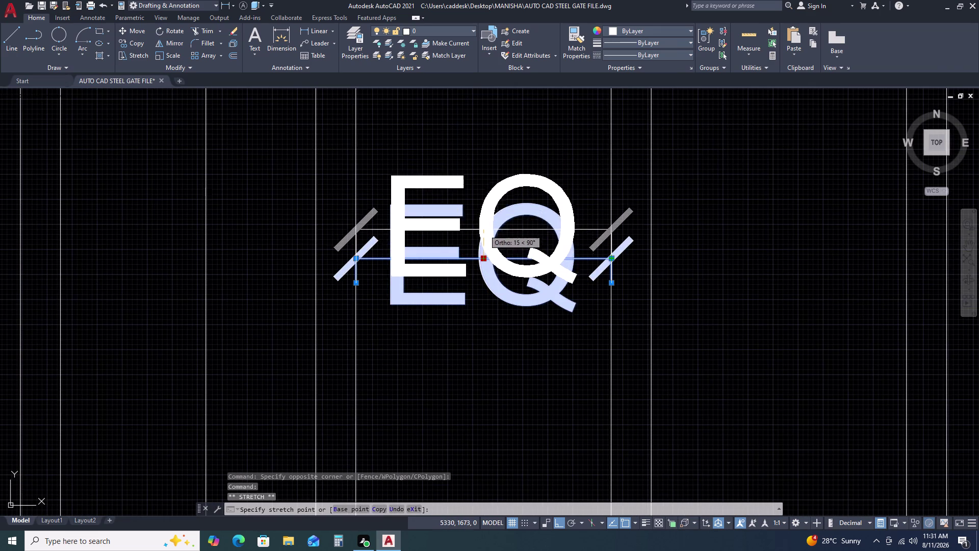
click(484, 232)
key(Escape)
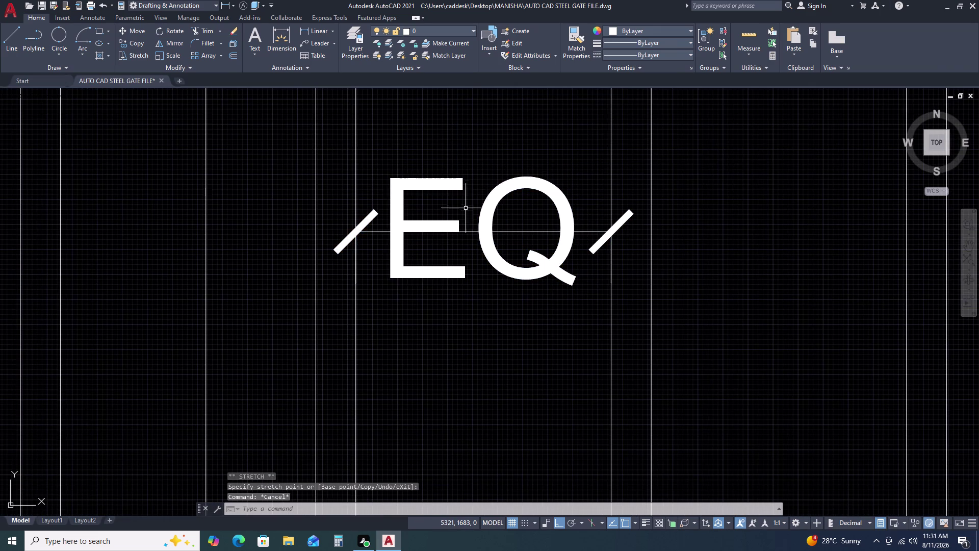
Select the EQ dimension for copying, using its left end as base point.
key(c)
key(o)
key(space)
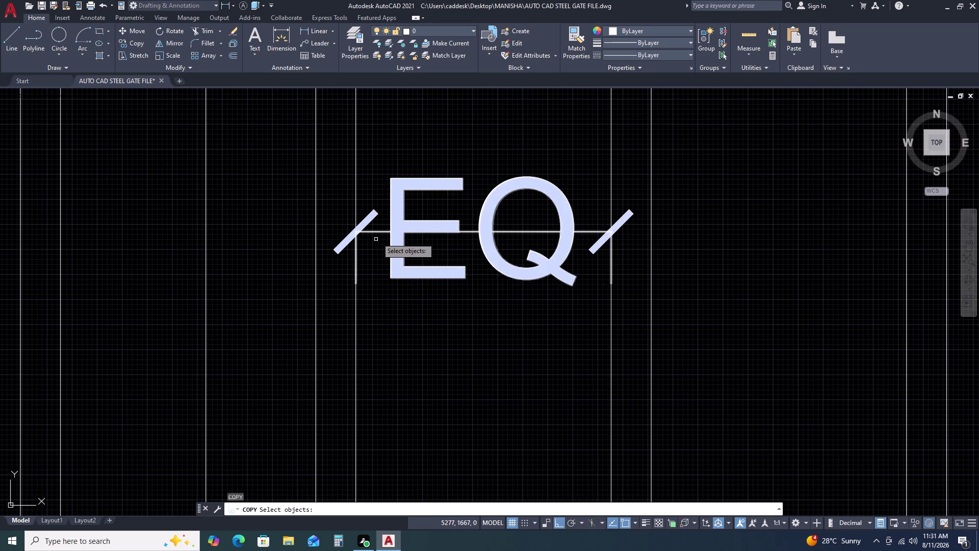
click(407, 258)
click(387, 236)
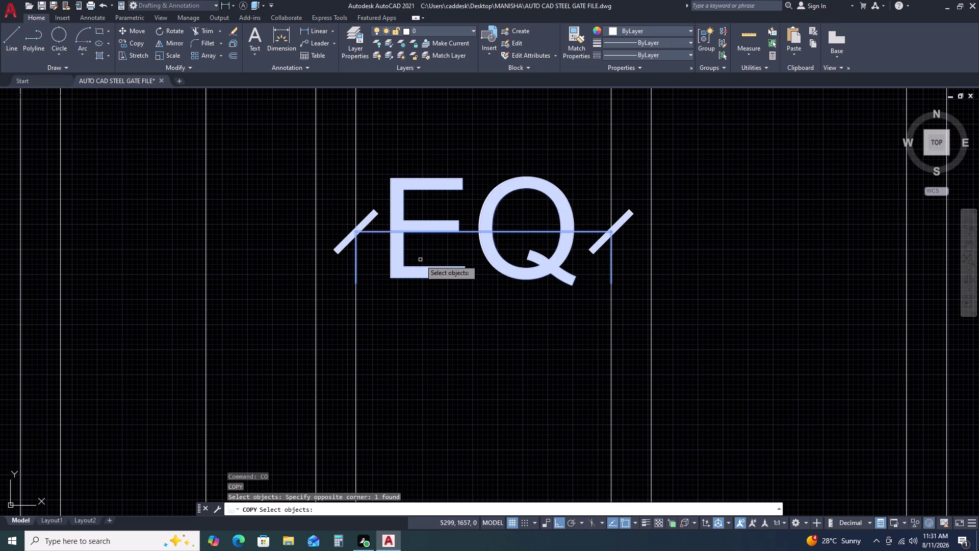
key(space)
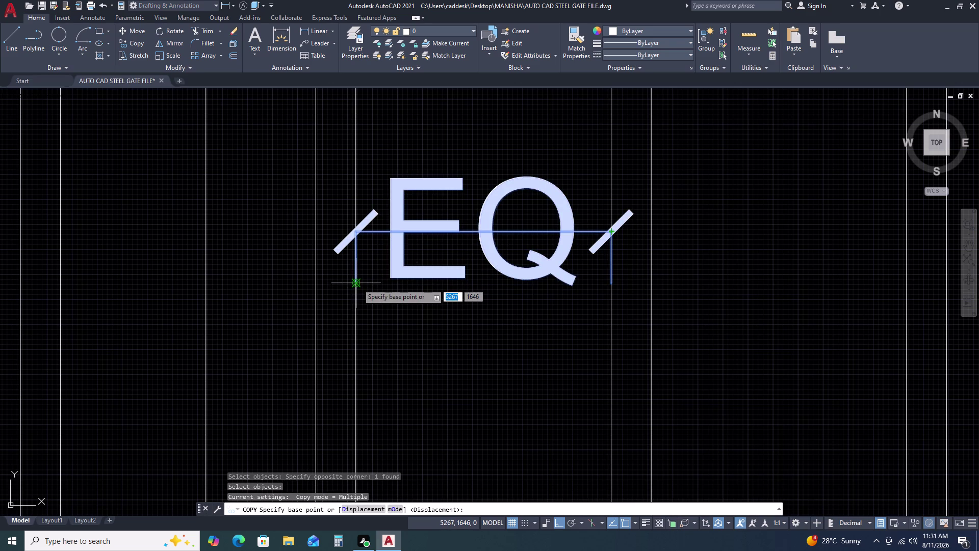
click(358, 284)
Place two copies of the EQ dimension to the right along the row.
click(651, 282)
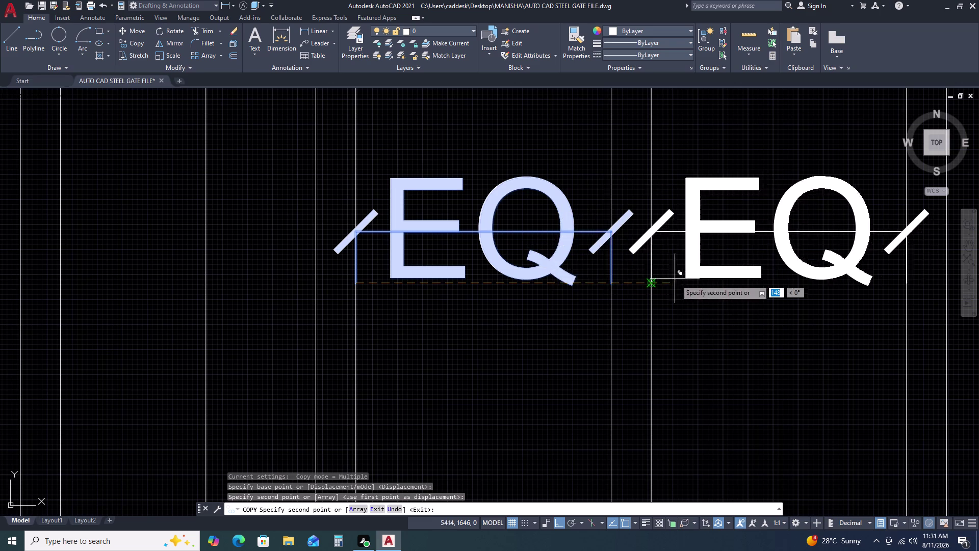
scroll(down, 3)
scroll(up, 3)
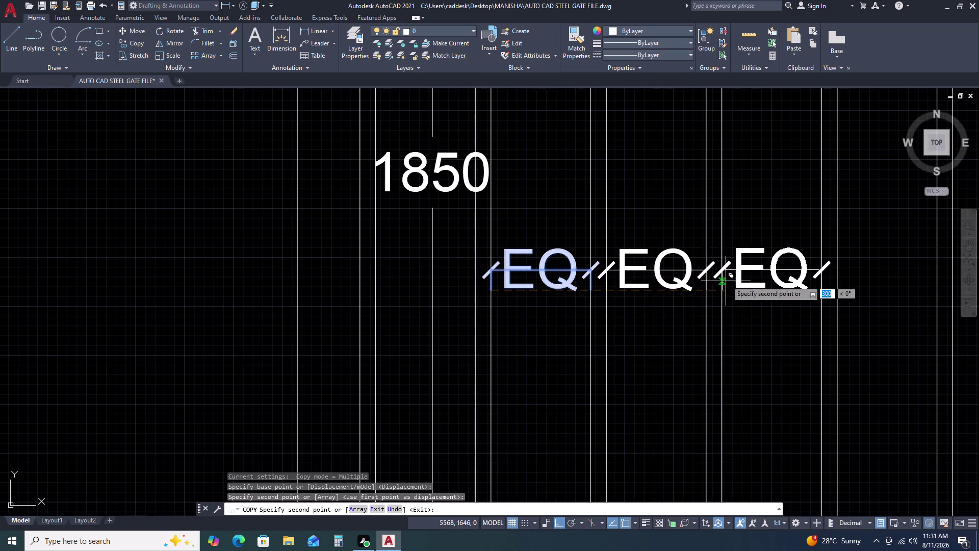
click(711, 308)
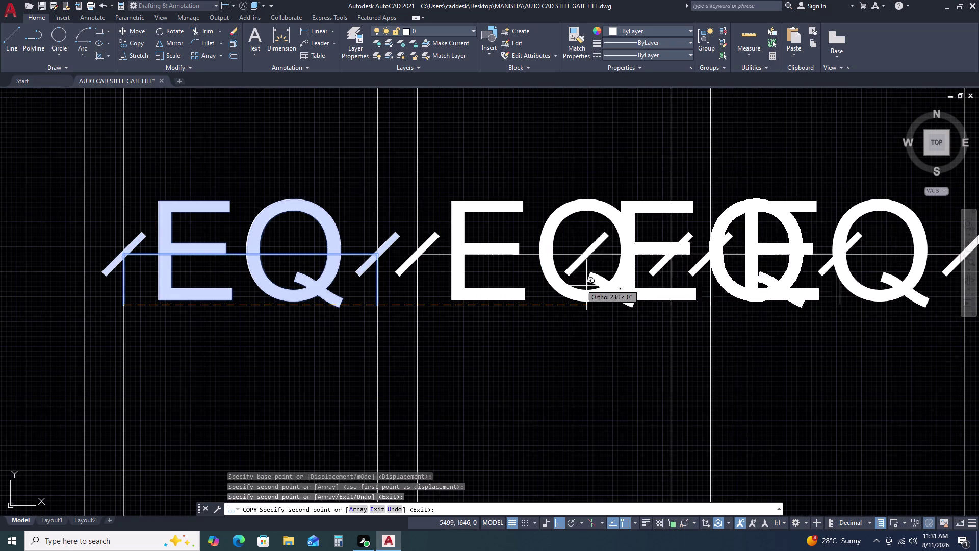
key(Escape)
scroll(down, 3)
middle_drag(479, 289, 660, 193)
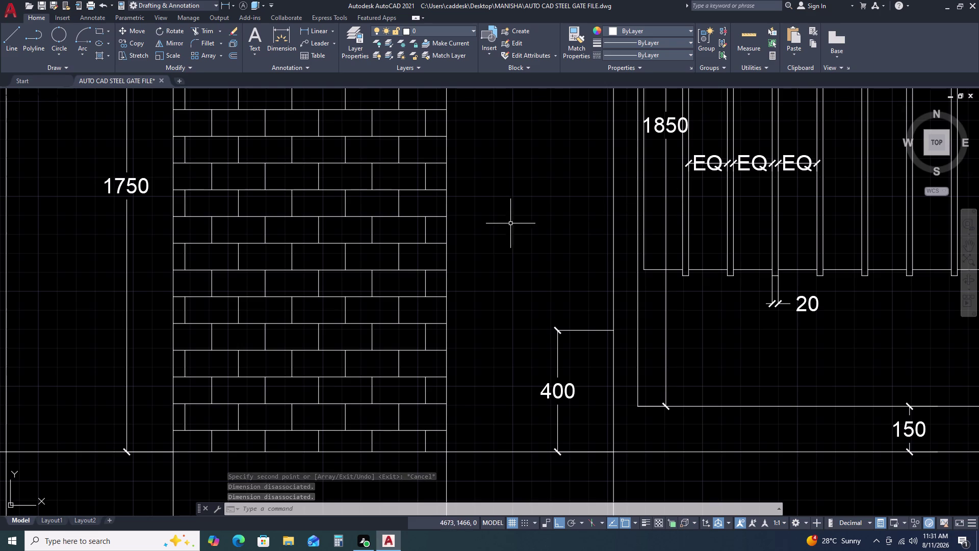
Bring the lower dimensions into view and select the 400 dimension.
scroll(down, 3)
middle_drag(512, 262, 539, 173)
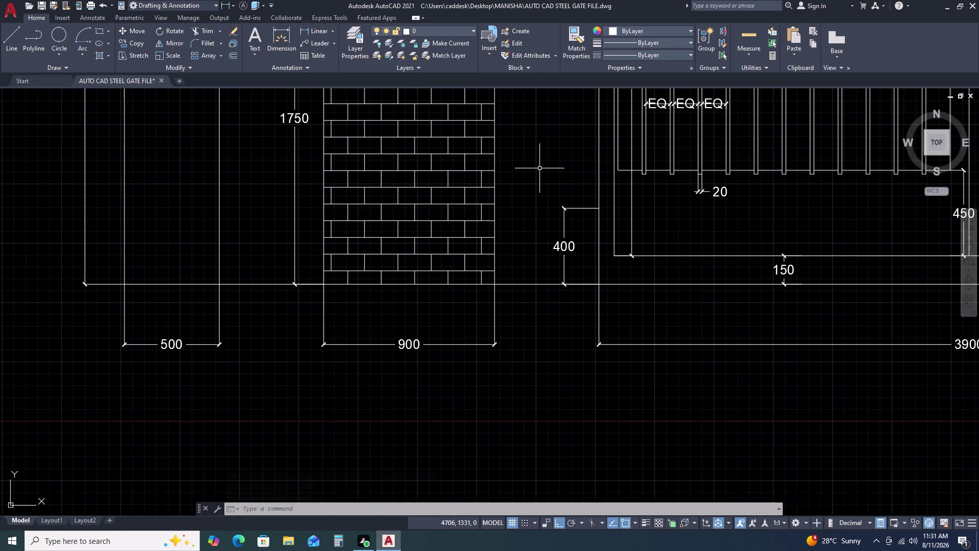
scroll(down, 3)
scroll(up, 3)
click(552, 244)
click(534, 247)
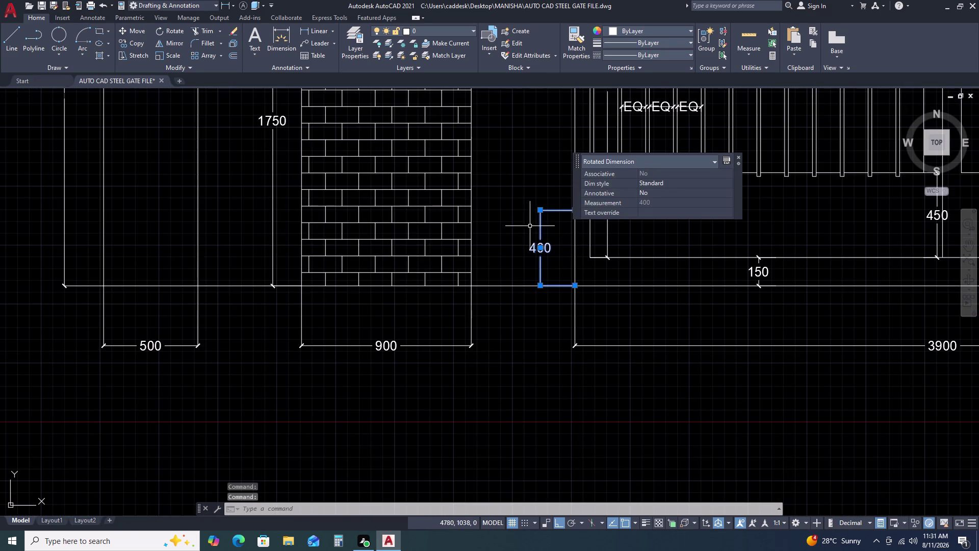
click(529, 226)
click(543, 206)
Drag the 400 dimension's upper extension point left to the pillar edge, then clear the selection.
middle_drag(503, 222, 398, 196)
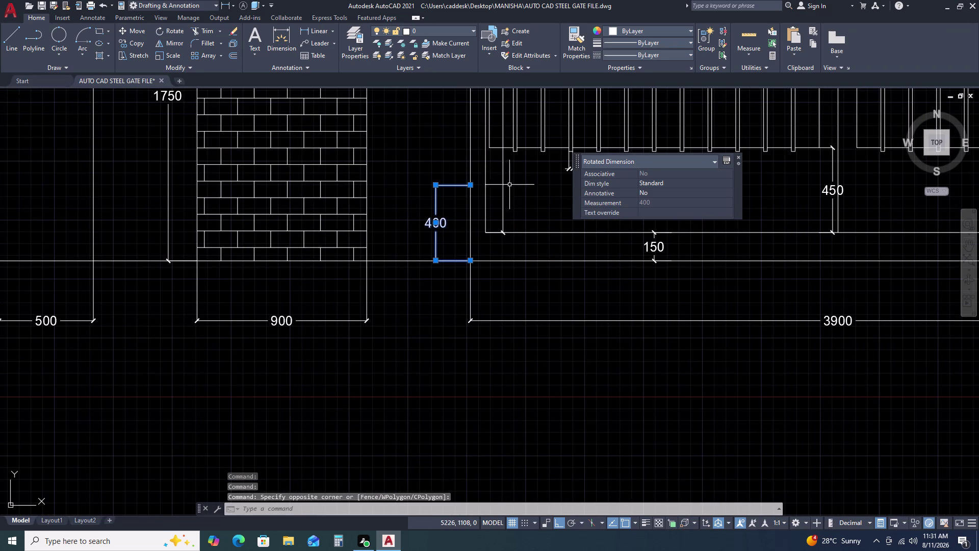
click(471, 186)
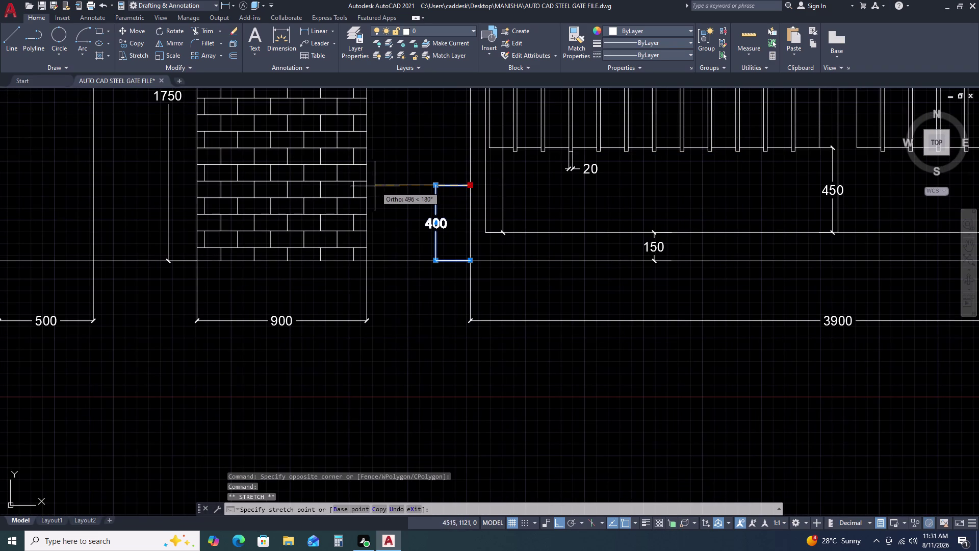
click(363, 187)
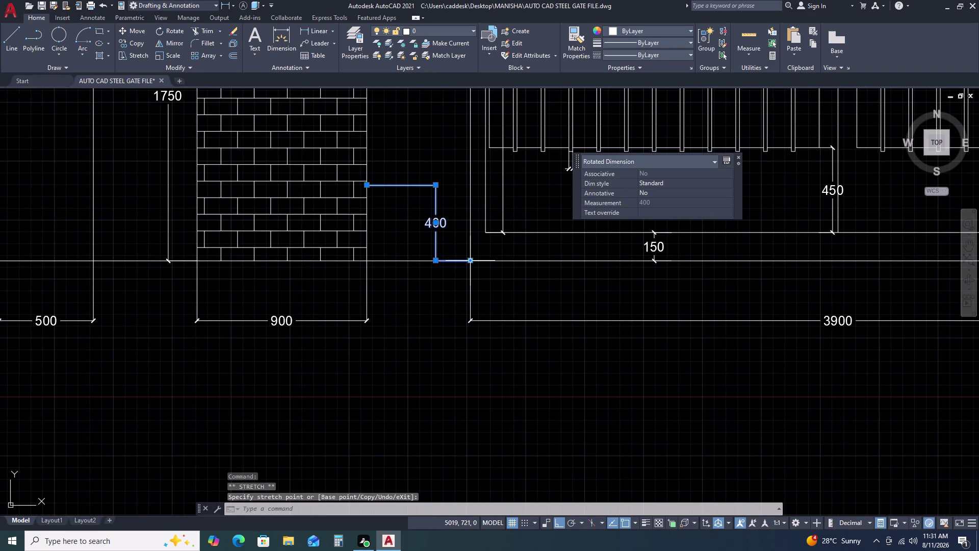
click(470, 262)
click(367, 260)
scroll(down, 3)
key(Escape)
scroll(up, 3)
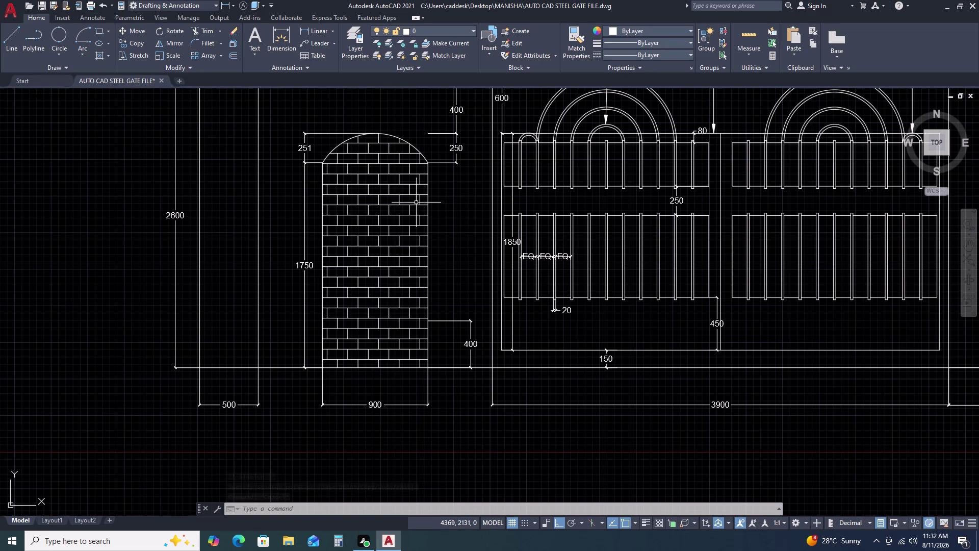
Start a line down the pillar from its top, then abandon it.
text(L)
key(space)
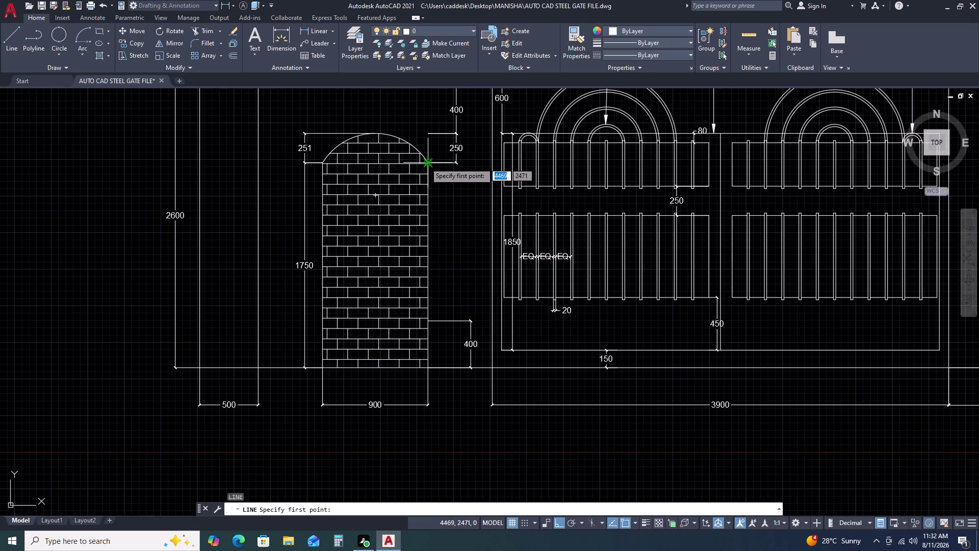
click(428, 163)
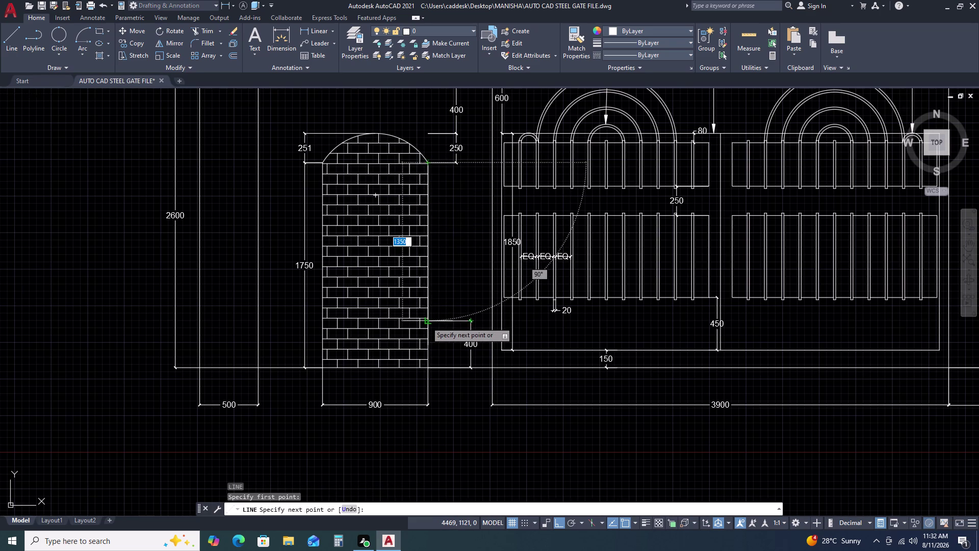
click(427, 322)
key(Escape)
key(d)
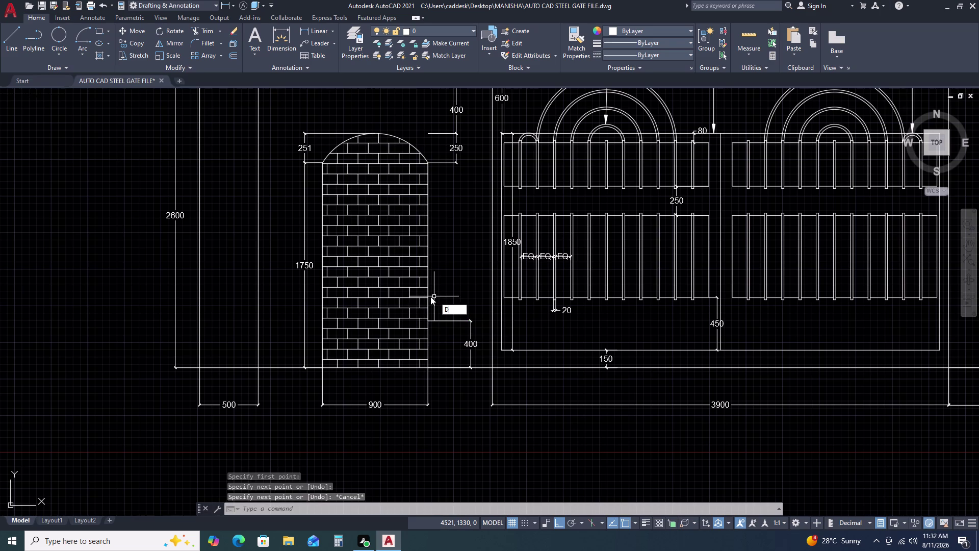
Add the first 675 dimension from the 250 dimension's end partway down the pillar.
text(LI)
key(space)
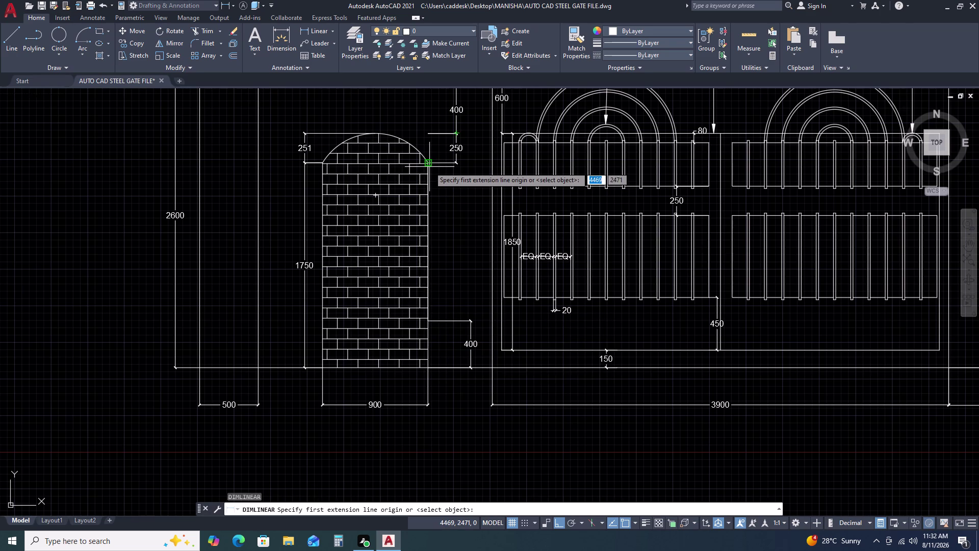
click(429, 164)
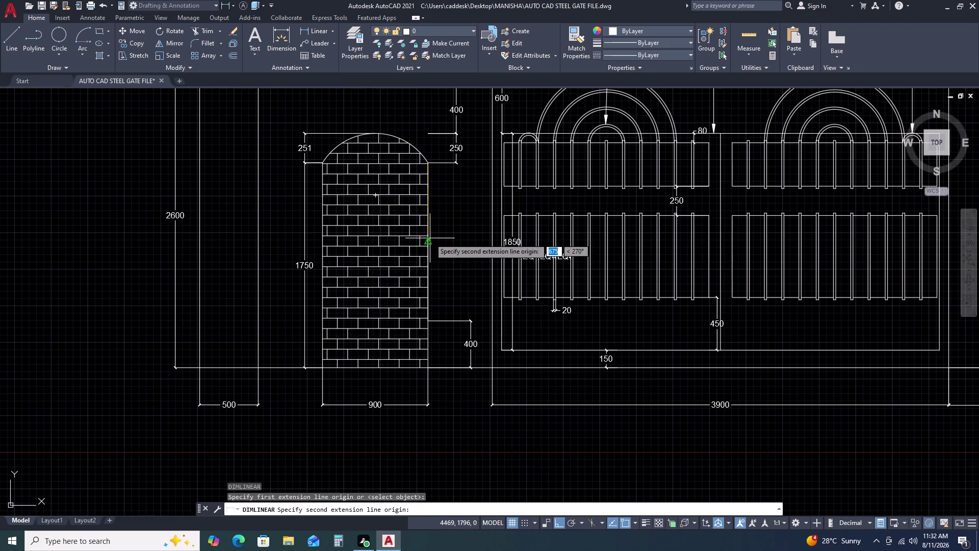
click(428, 239)
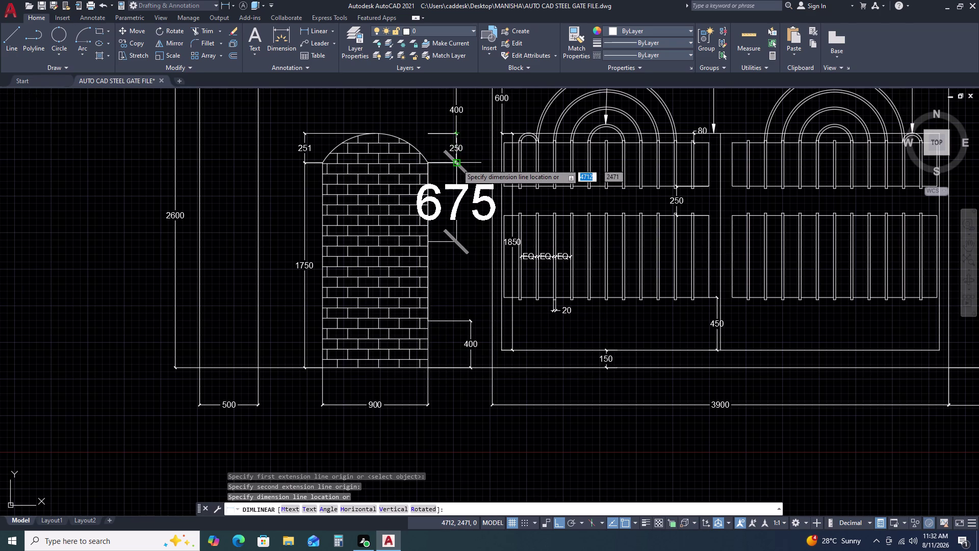
click(457, 163)
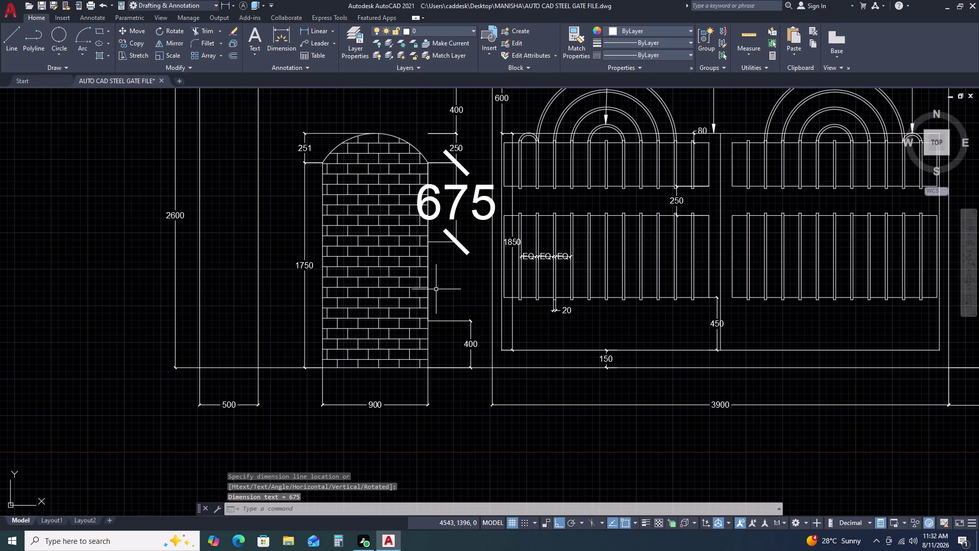
Add a second 675 dimension down to the 400 dimension and open its value.
key(space)
click(429, 242)
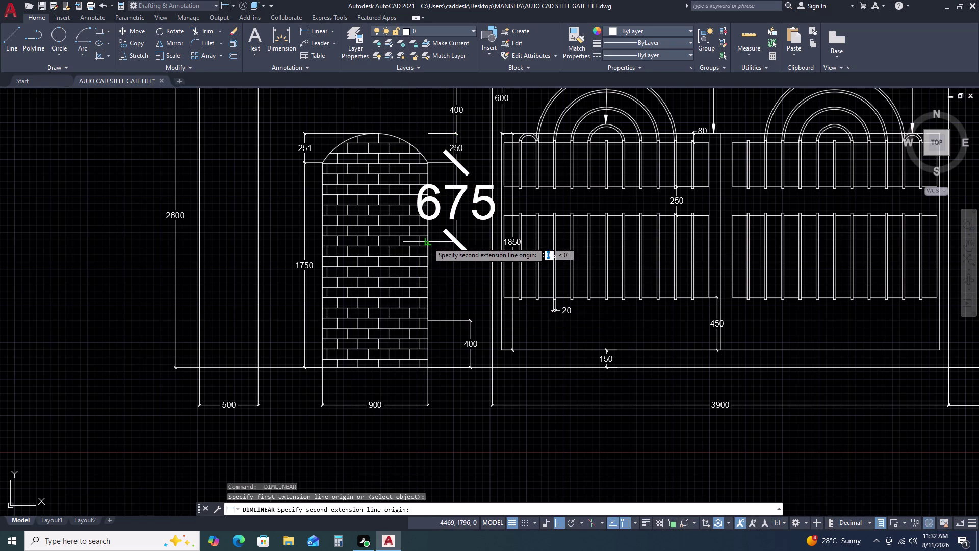
click(427, 320)
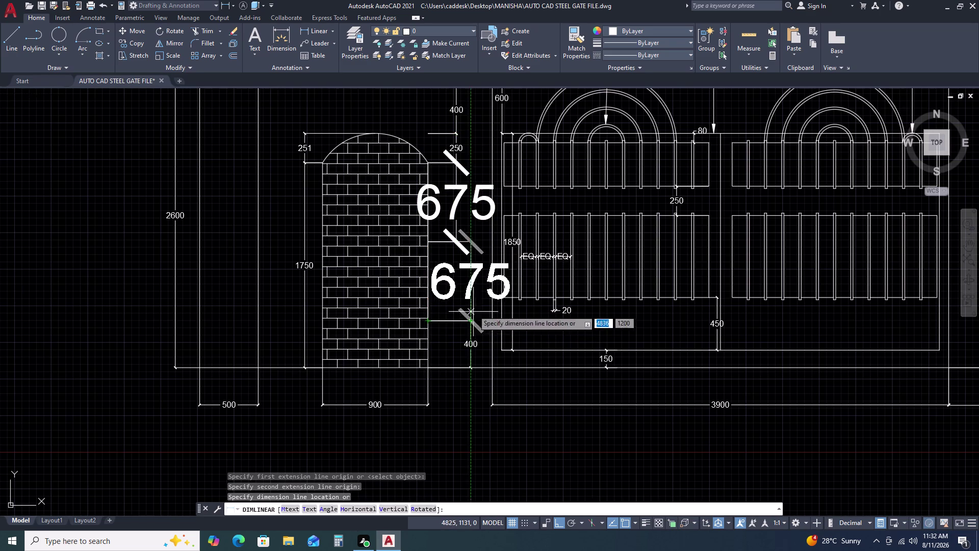
click(456, 239)
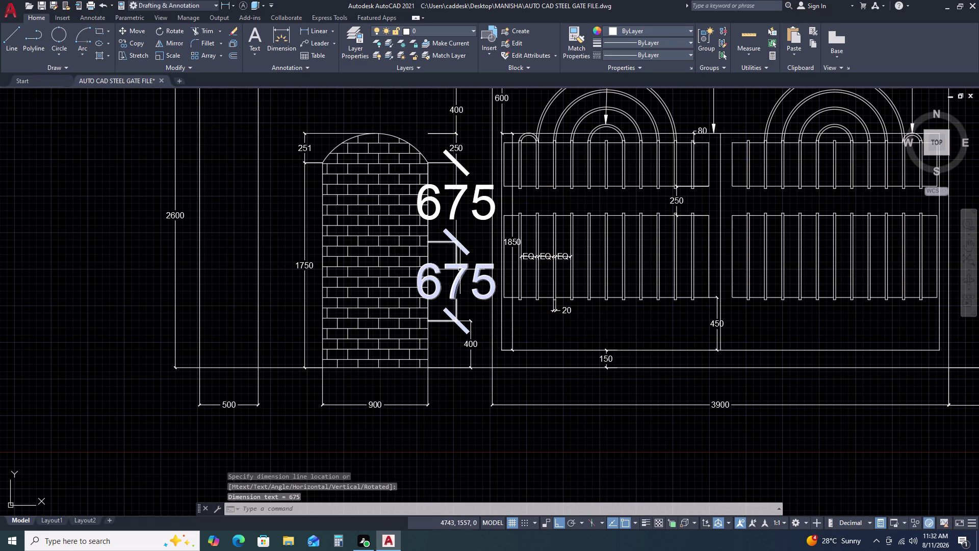
double_click(461, 268)
Change the lower 675 value to EQ, then select the upper 675 value for editing.
click(461, 268)
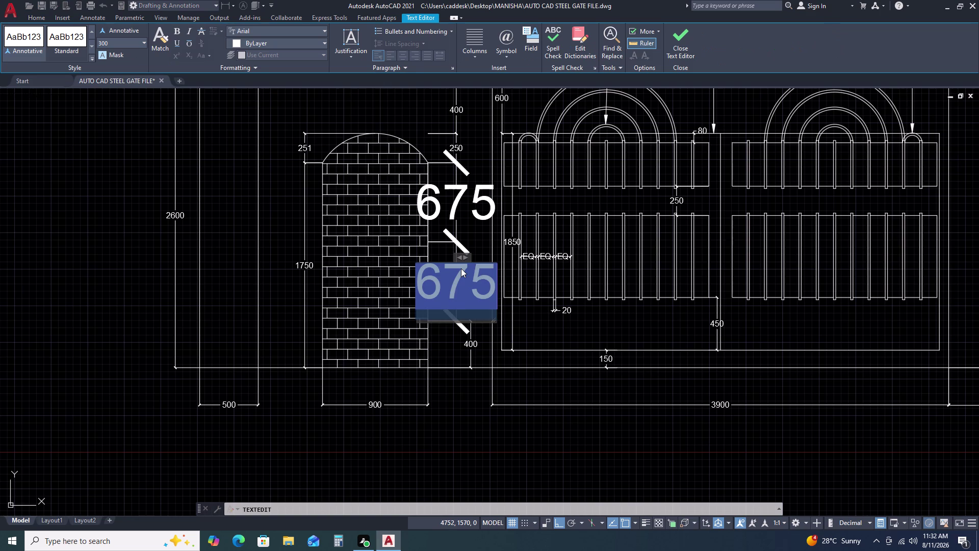
key(e)
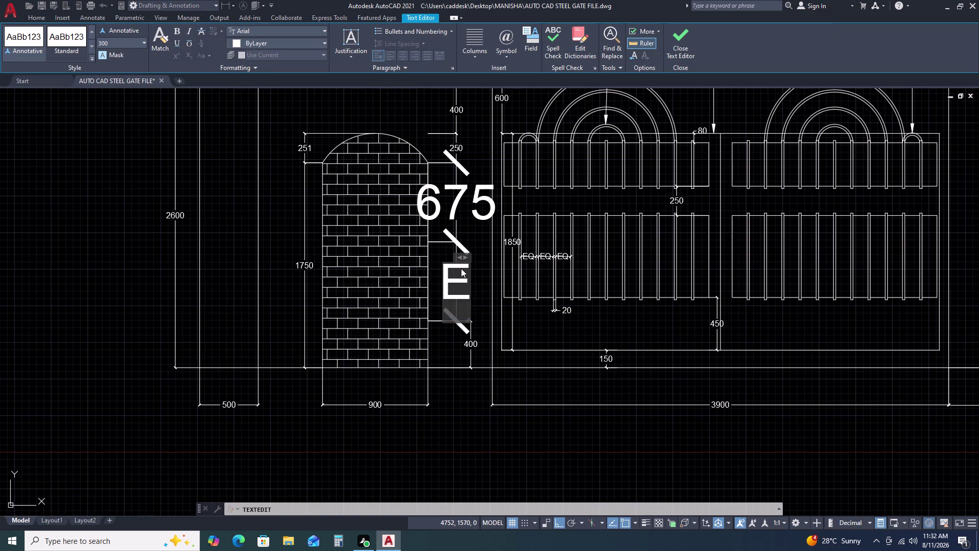
key(q)
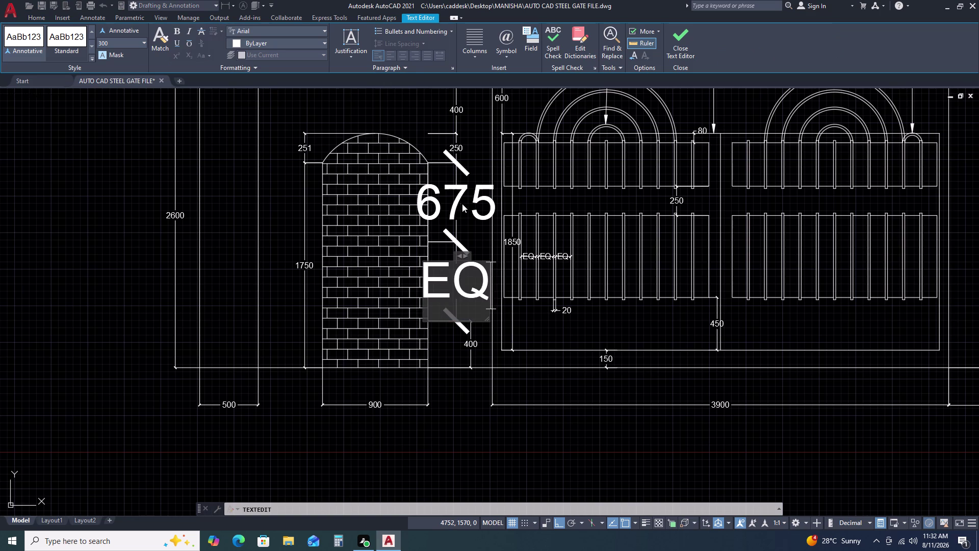
click(460, 202)
click(456, 204)
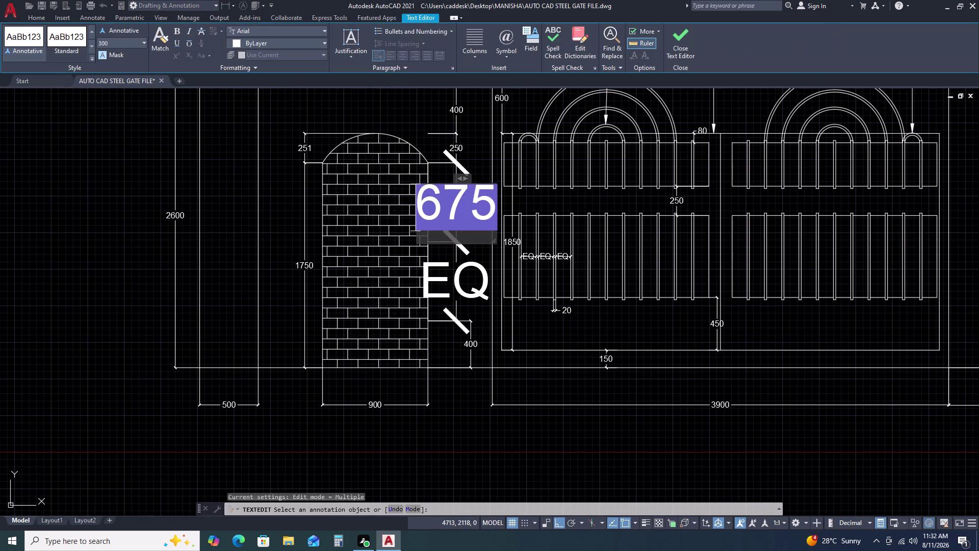
click(456, 204)
Change the upper 675 value to EQ and close the Text Editor.
key(e)
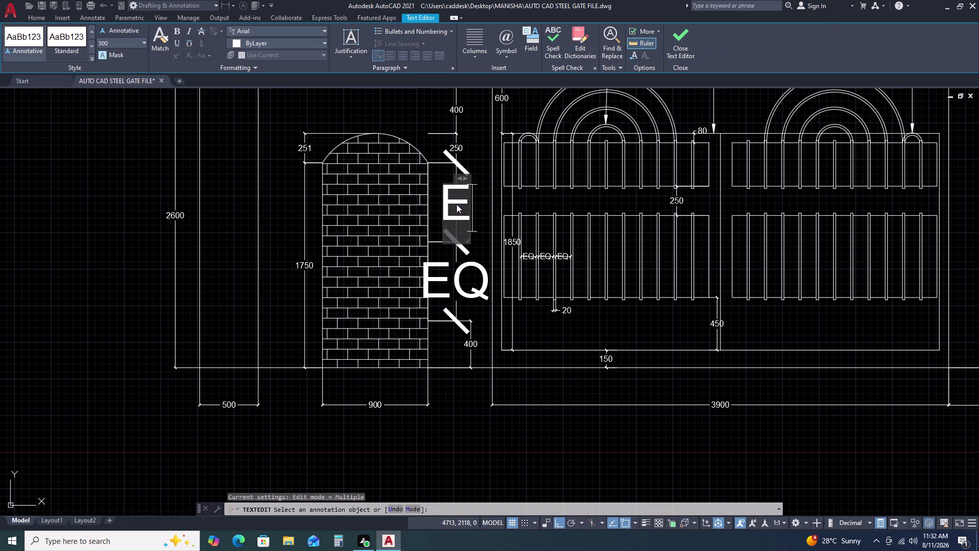
key(q)
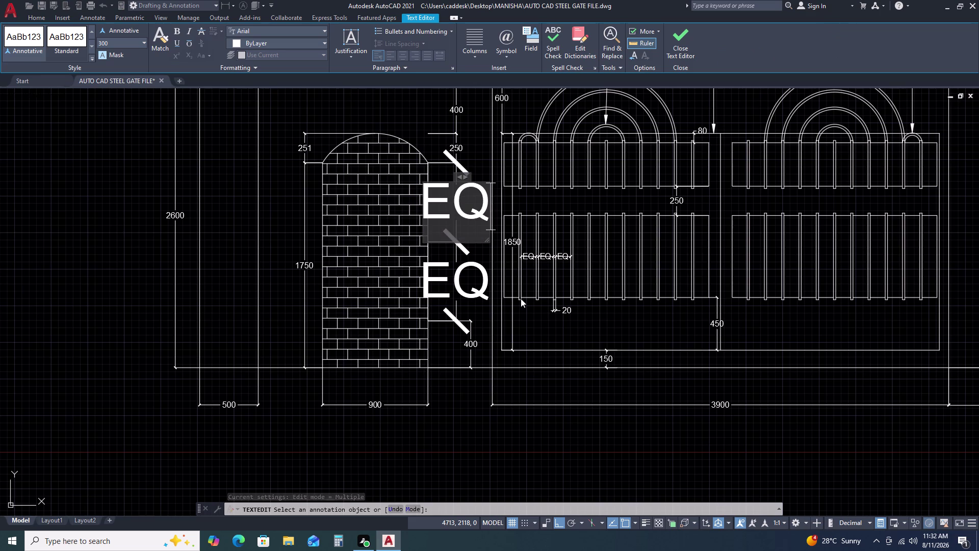
click(554, 319)
key(Escape)
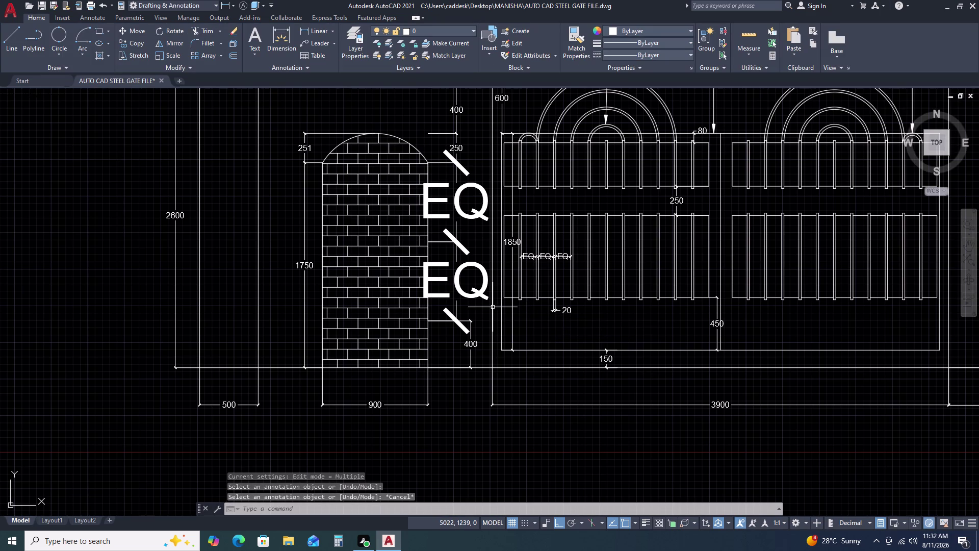
Use MATCHPROP to copy the 400 dimension's properties to both EQ dimensions.
key(m)
text(A)
key(space)
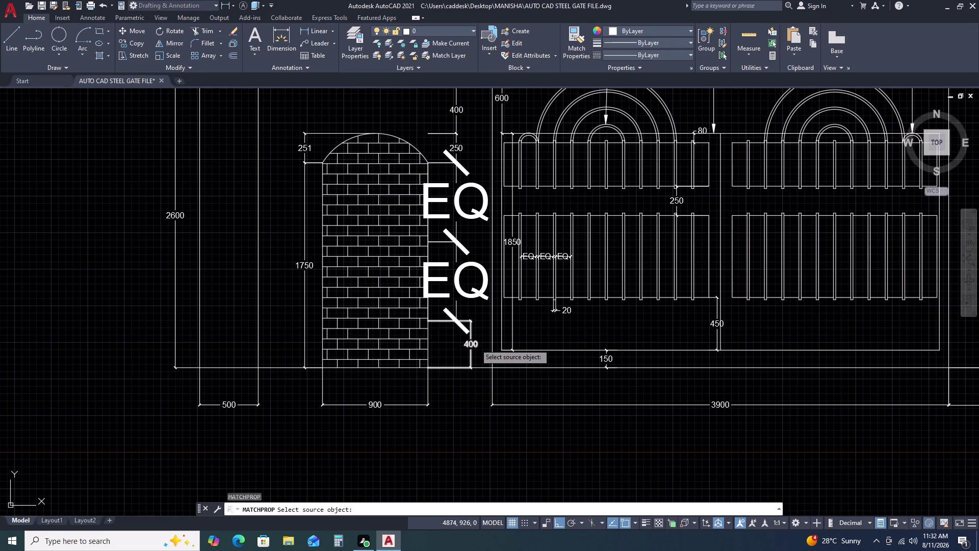
click(475, 343)
click(457, 284)
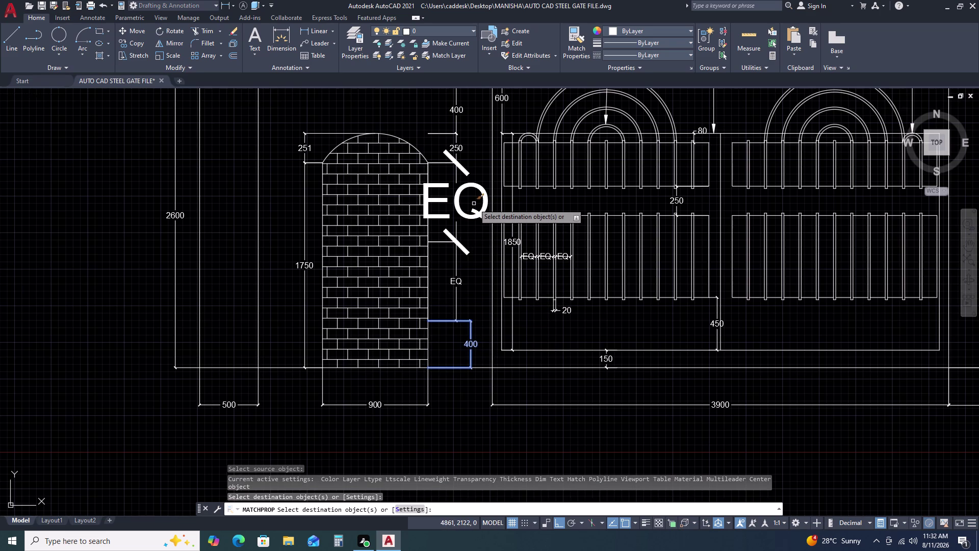
click(468, 216)
key(Escape)
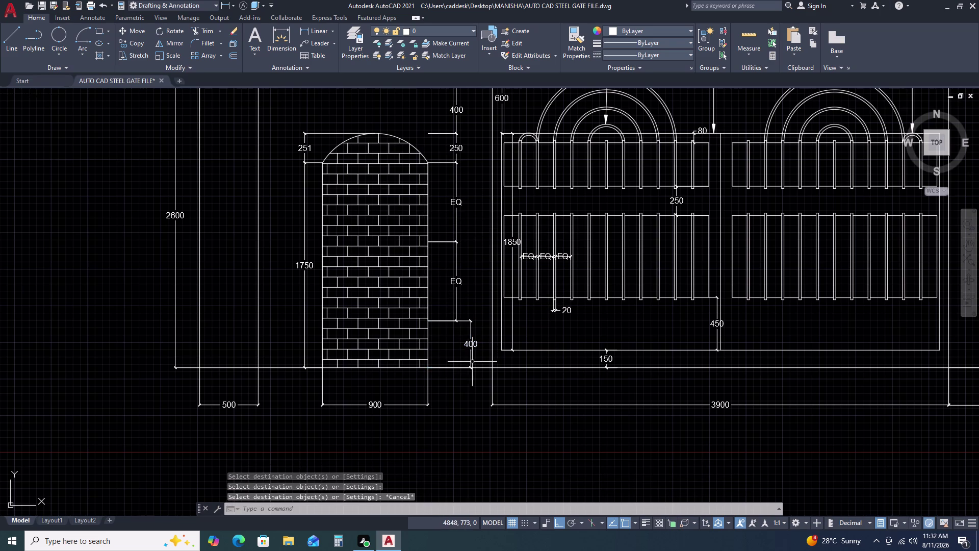
Select the 400 dimension, grab a grip, and cancel the stretch.
click(473, 339)
click(473, 320)
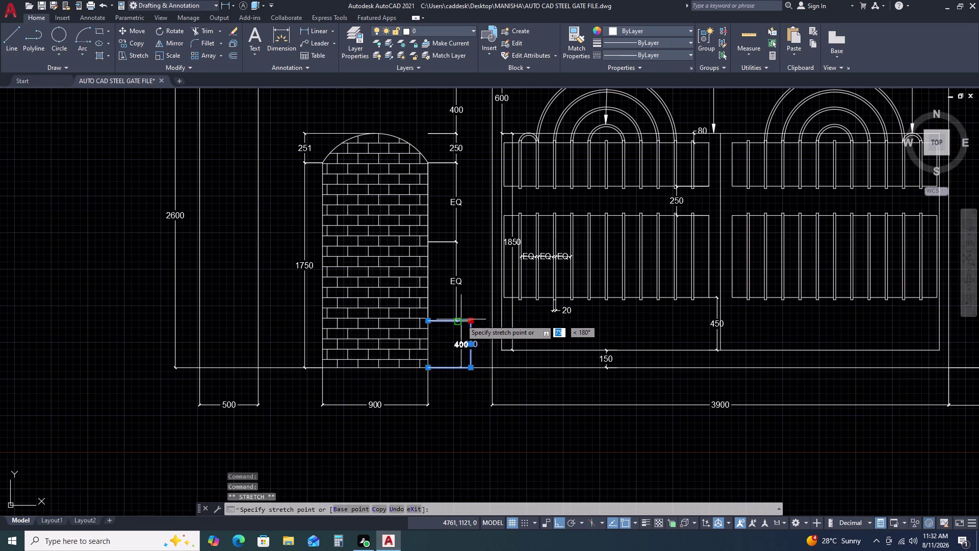
click(459, 320)
key(Escape)
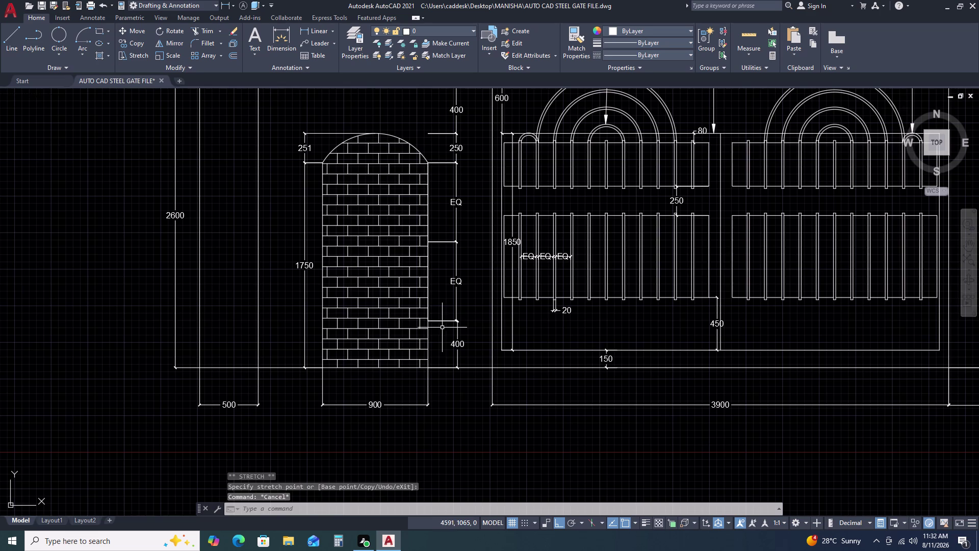
scroll(down, 3)
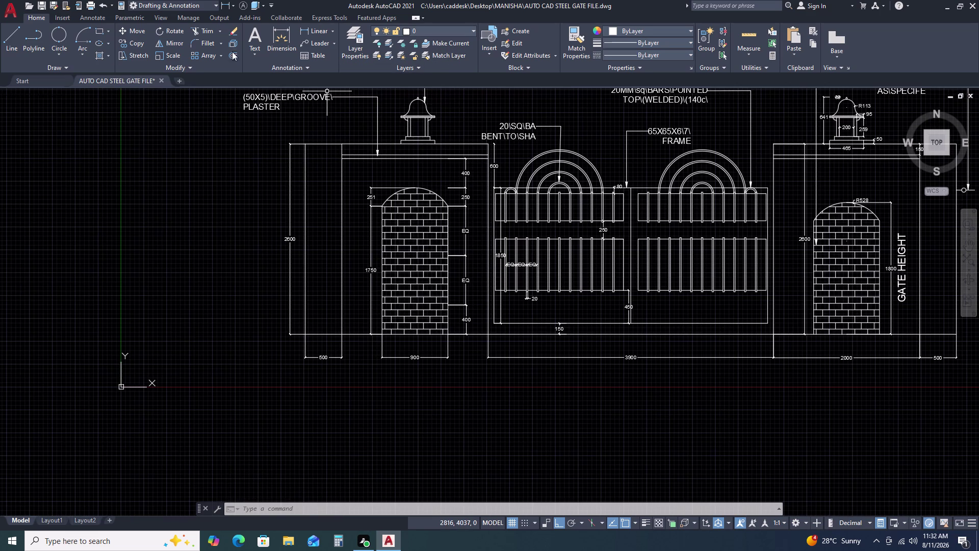
Add a 150 linear dimension above the left pillar from the wall coping.
click(315, 30)
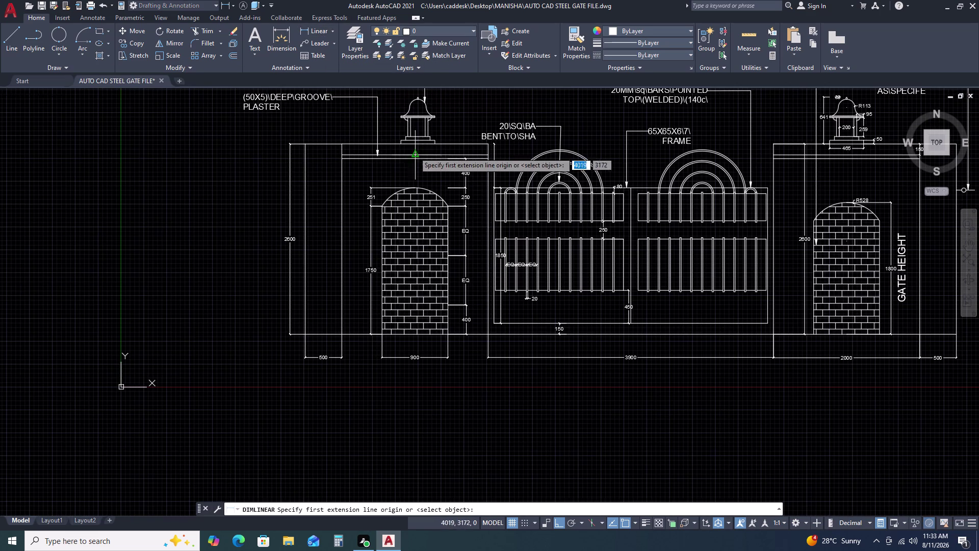
scroll(up, 3)
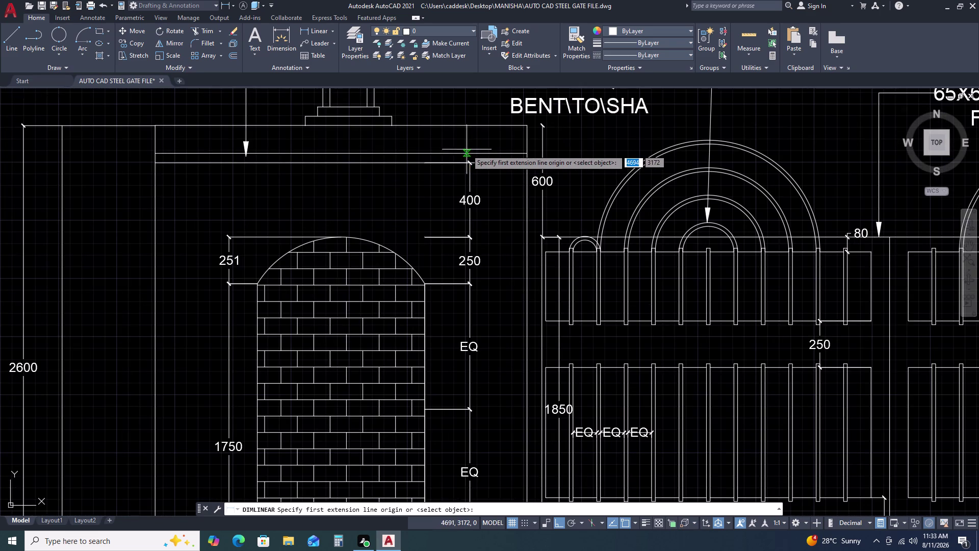
click(470, 152)
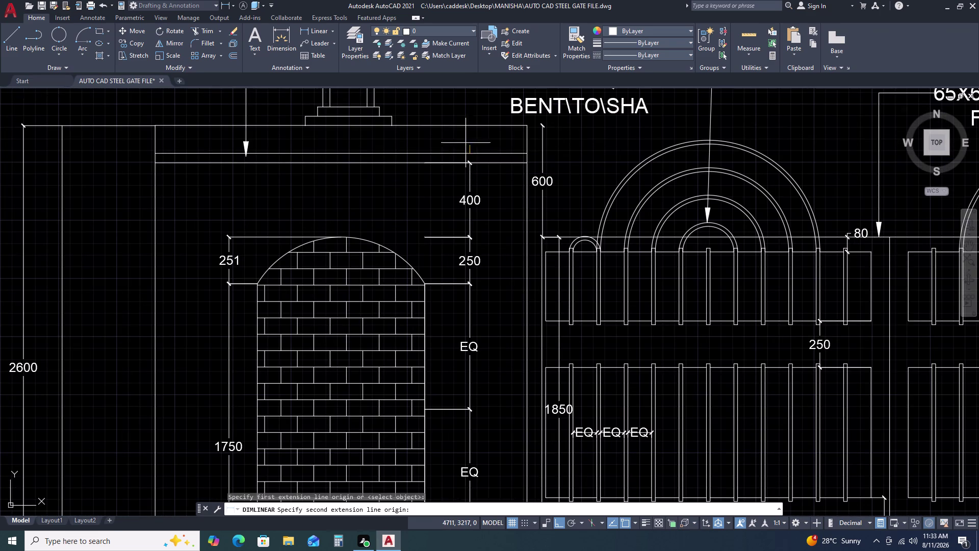
click(468, 123)
scroll(down, 3)
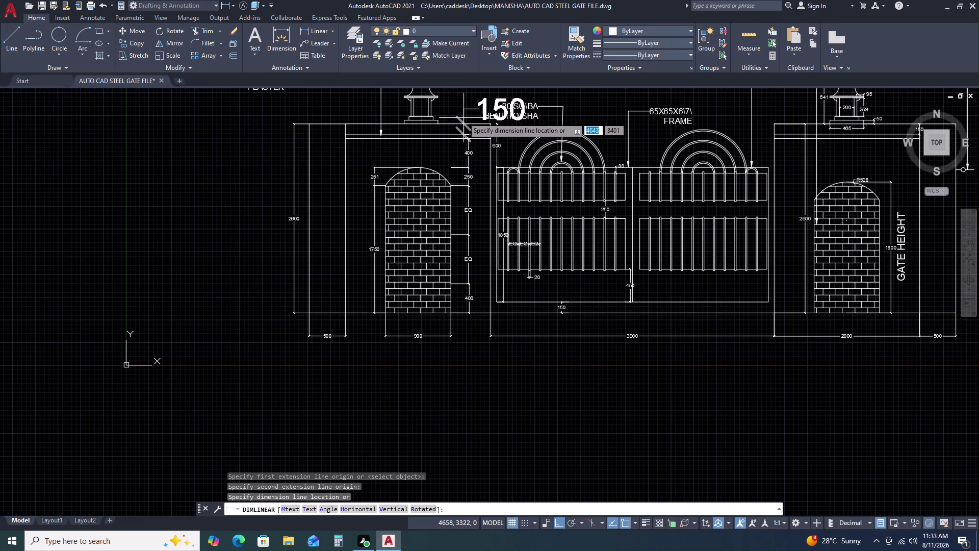
click(463, 113)
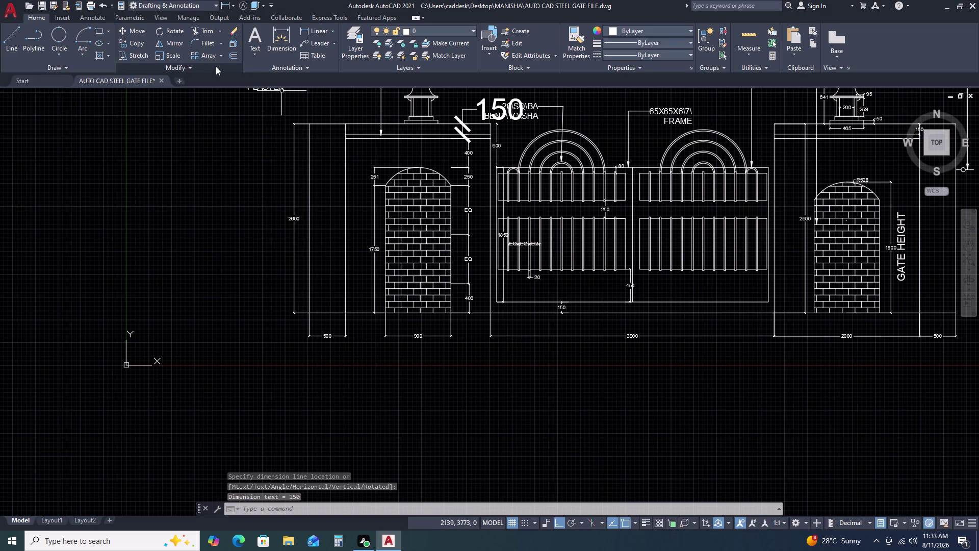
Match the 150 dimension's properties to a neighbouring dimension using MA.
key(m)
key(a)
key(space)
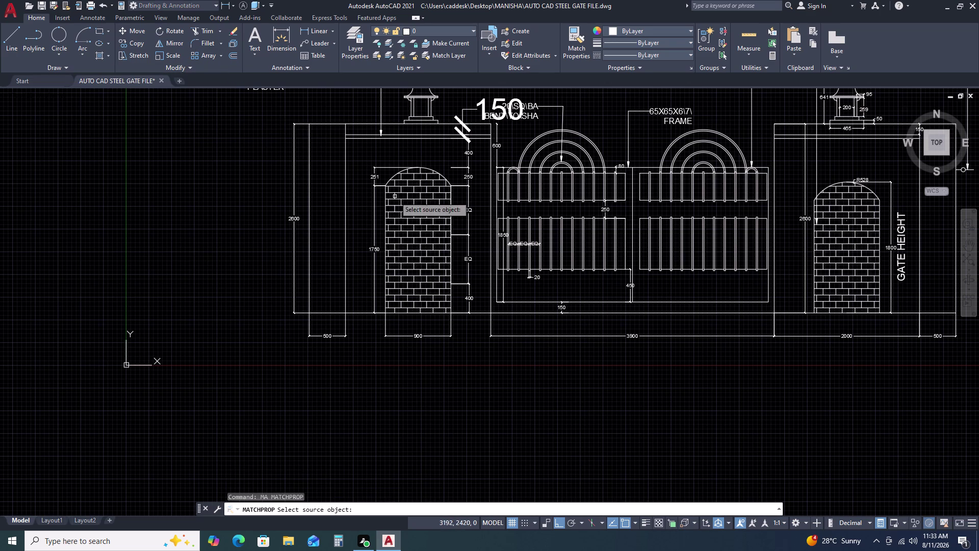
click(466, 152)
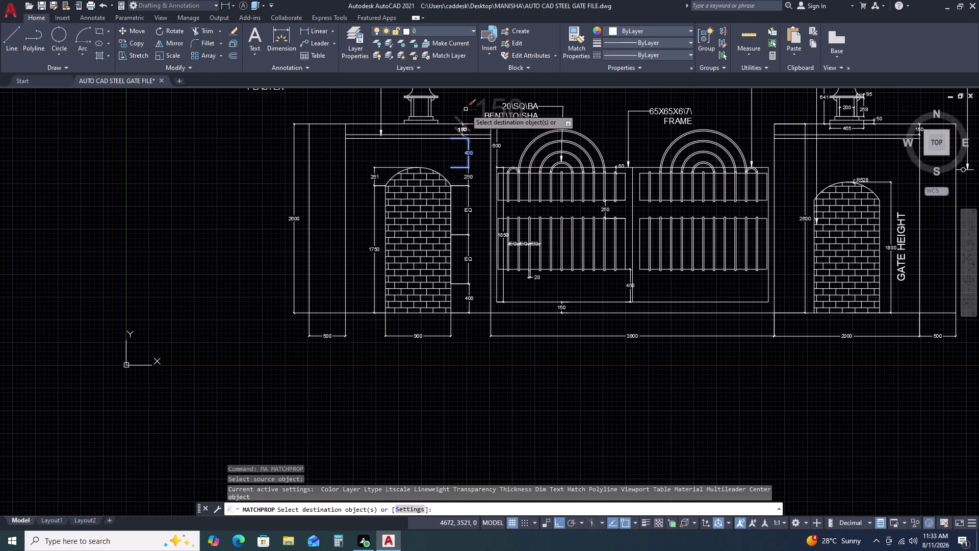
click(466, 109)
key(Escape)
Select the 150 dimension, grab an end grip, and cancel the stretch.
scroll(up, 3)
click(467, 131)
click(411, 116)
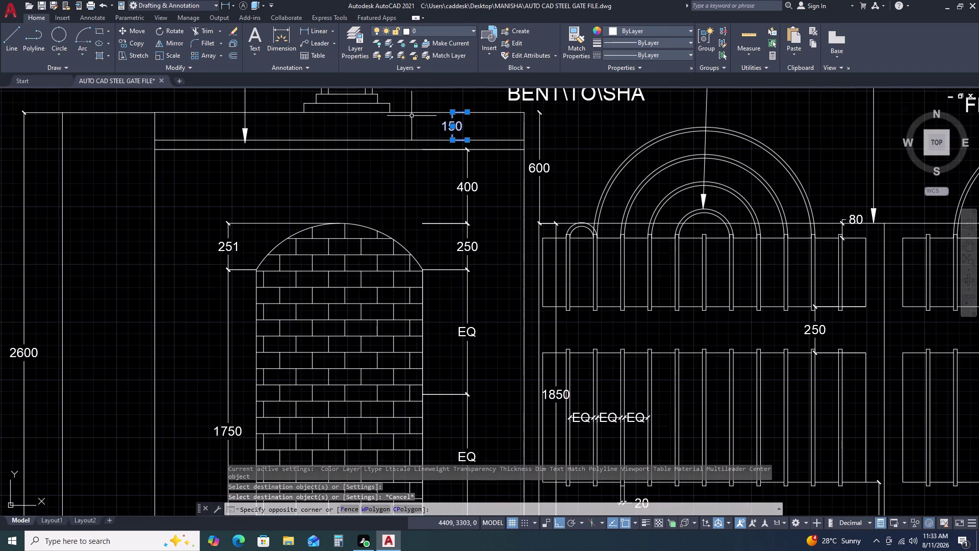
scroll(up, 3)
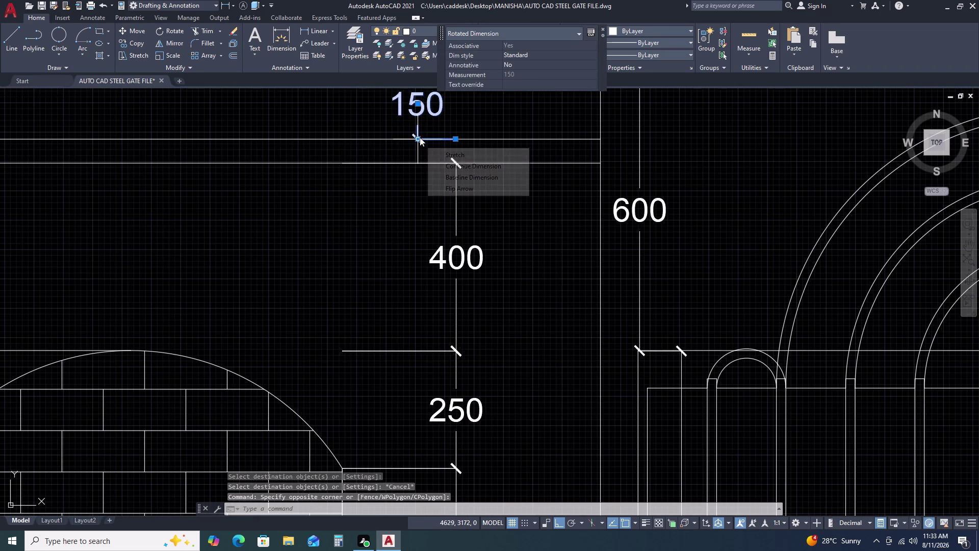
click(420, 137)
click(458, 139)
key(Escape)
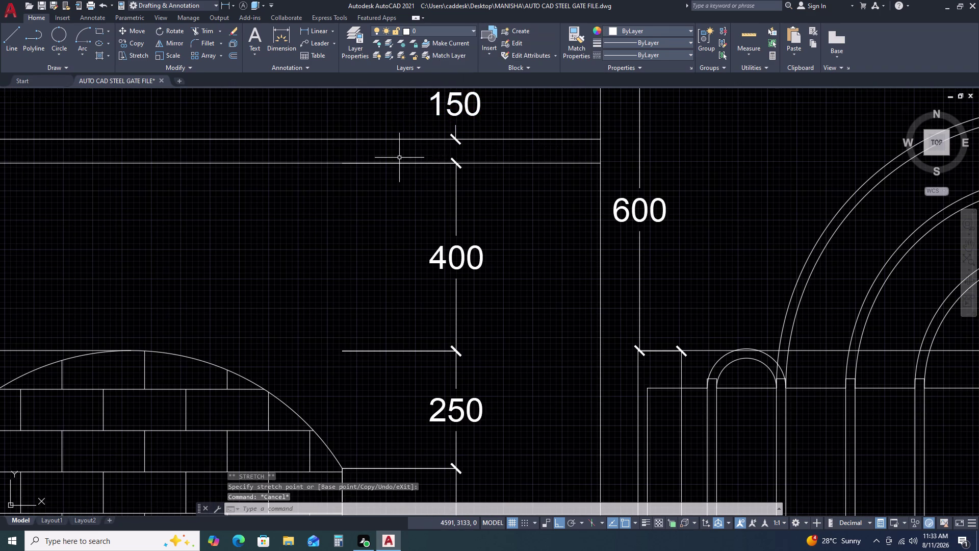
scroll(down, 3)
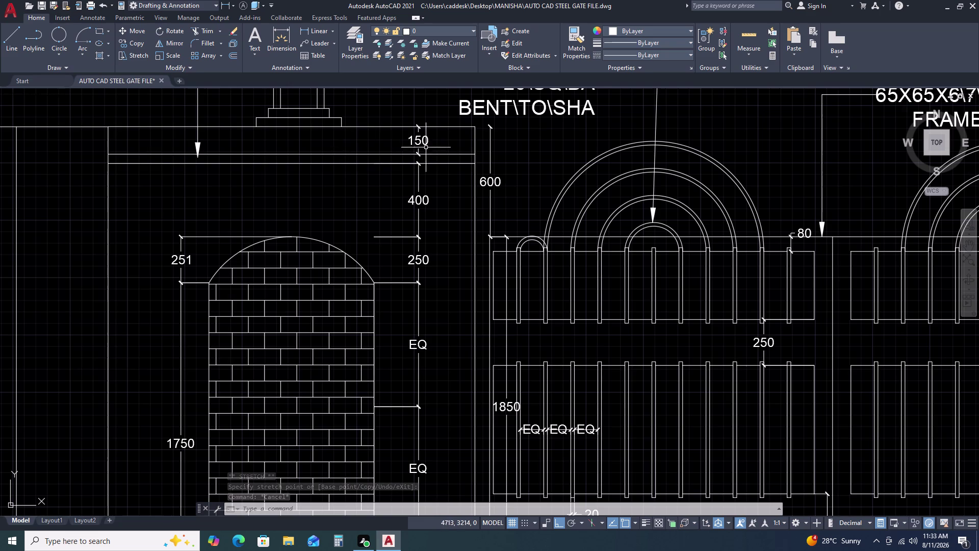
scroll(down, 3)
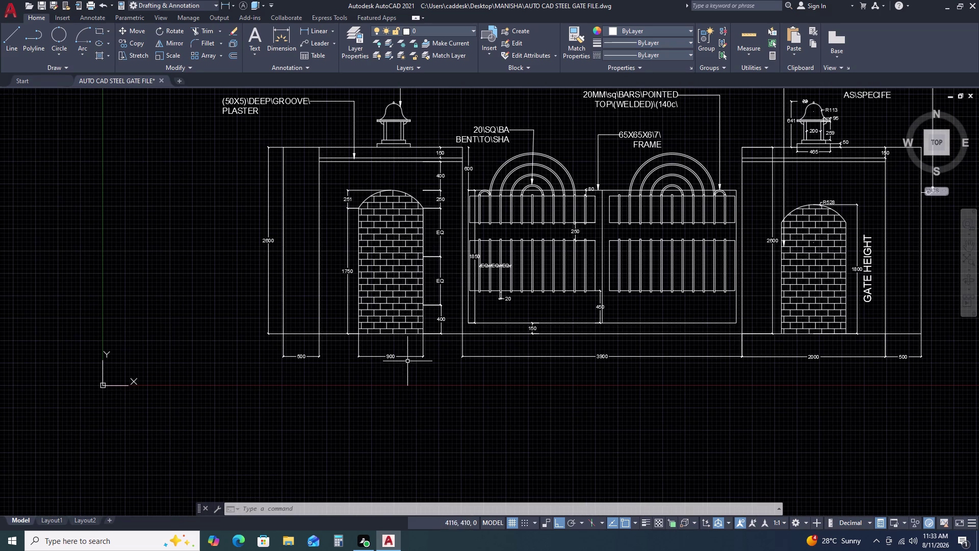
scroll(up, 3)
scroll(up, 3)
scroll(down, 3)
scroll(down, 3)
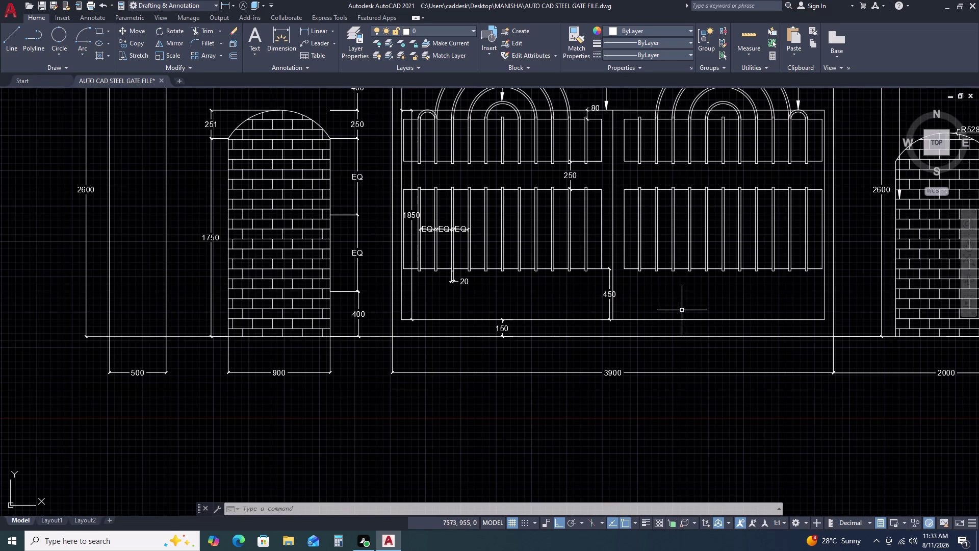
scroll(down, 3)
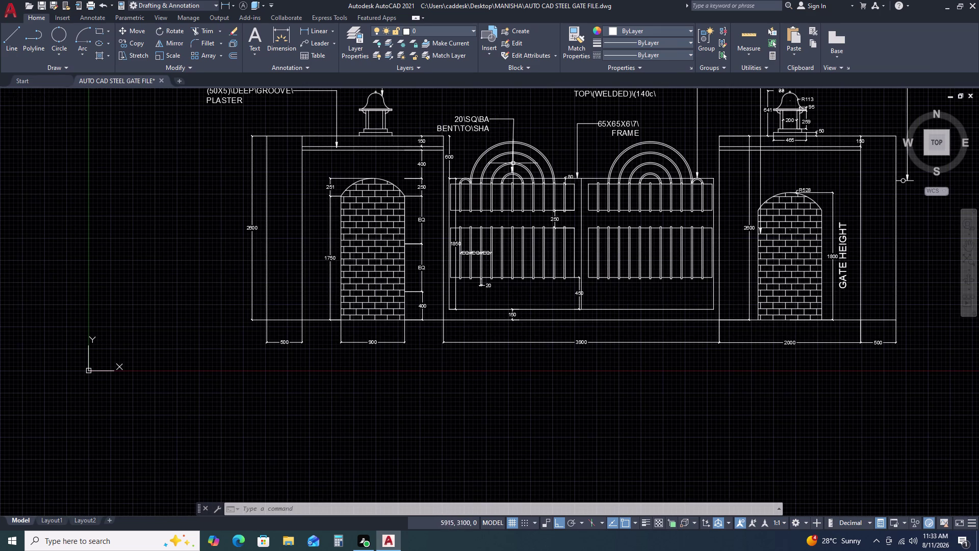
scroll(up, 3)
scroll(up, 3)
scroll(down, 3)
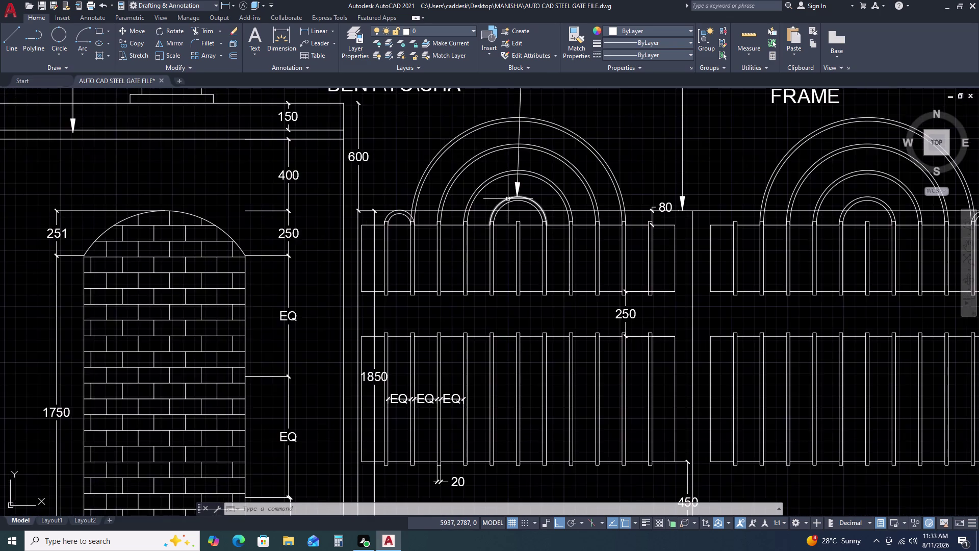
scroll(down, 3)
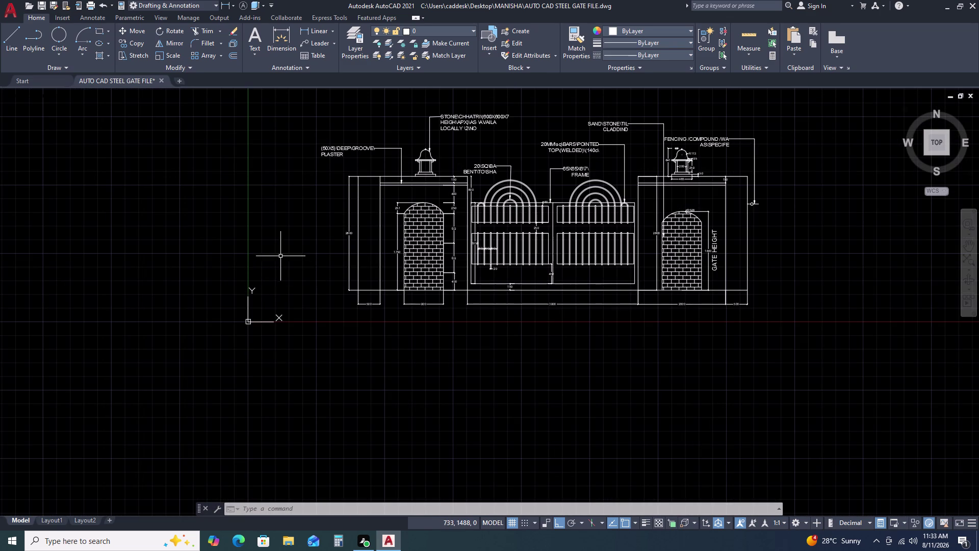
Draw a polyline below the gate with half-width tapering from 47 to 20.
key(p)
key(l)
key(space)
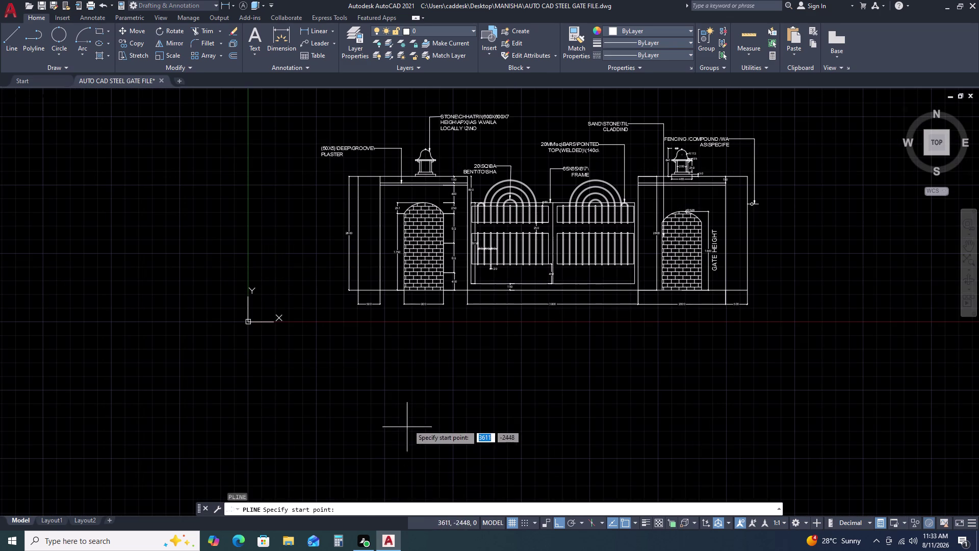
click(408, 422)
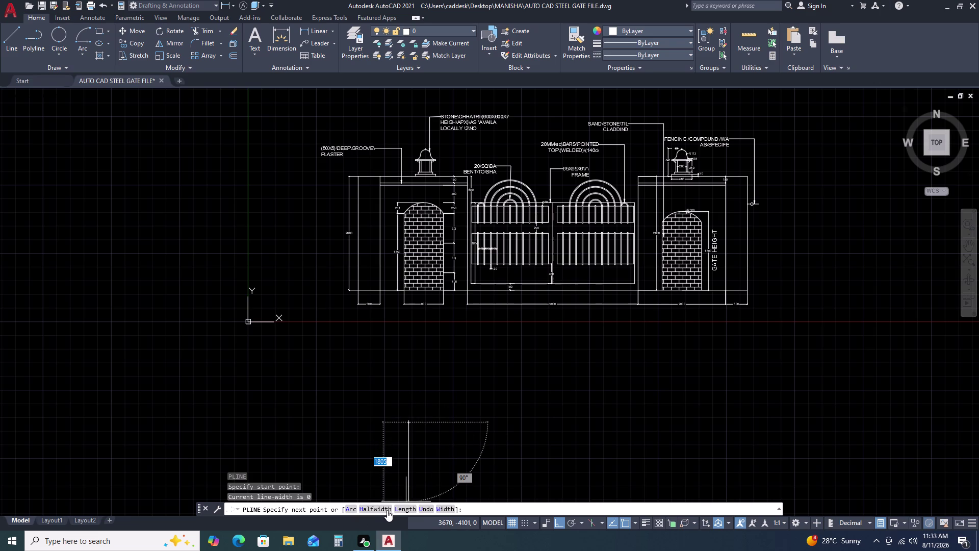
click(380, 510)
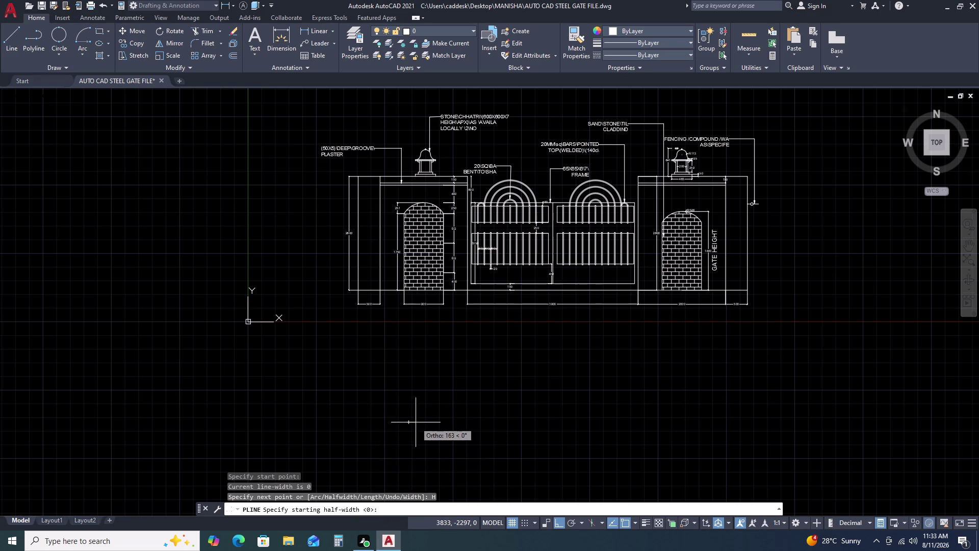
click(410, 422)
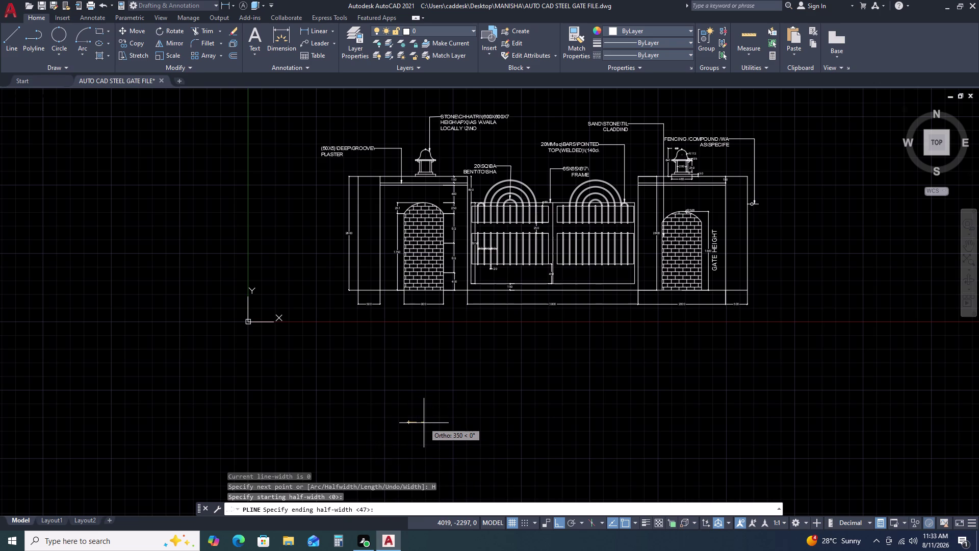
key(2)
text(0)
key(space)
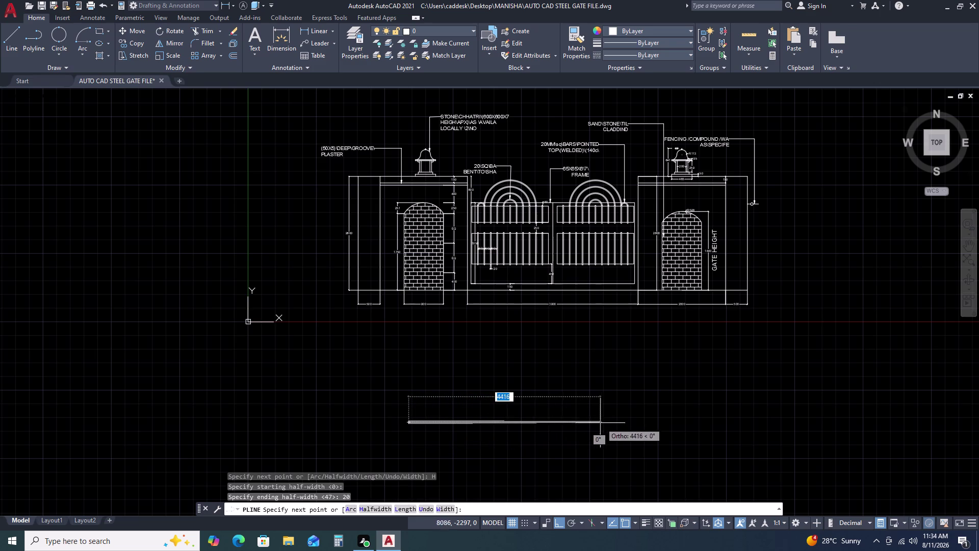
scroll(up, 3)
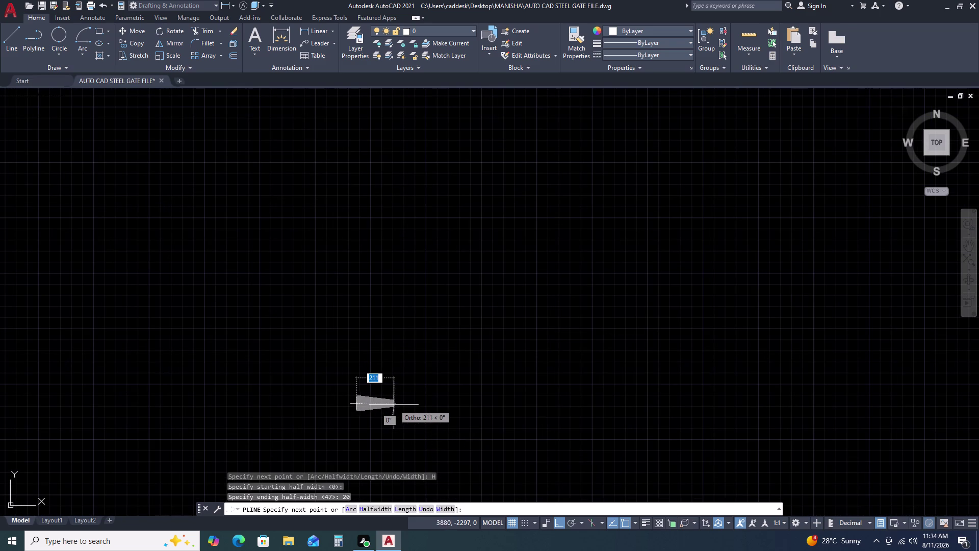
click(404, 405)
key(Escape)
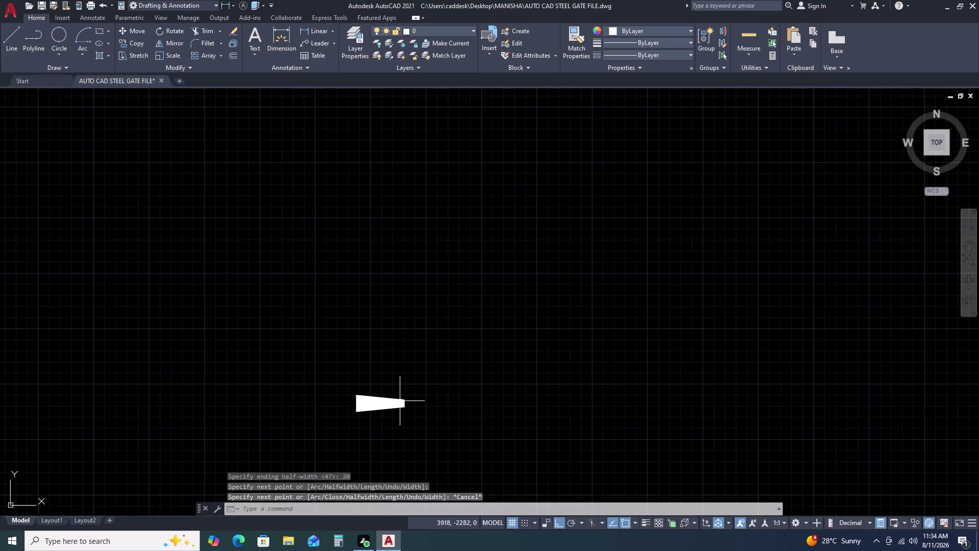
Select the tapered polyline, grab its narrow-end grip, and cancel the stretch.
scroll(up, 3)
click(412, 405)
click(400, 419)
scroll(up, 3)
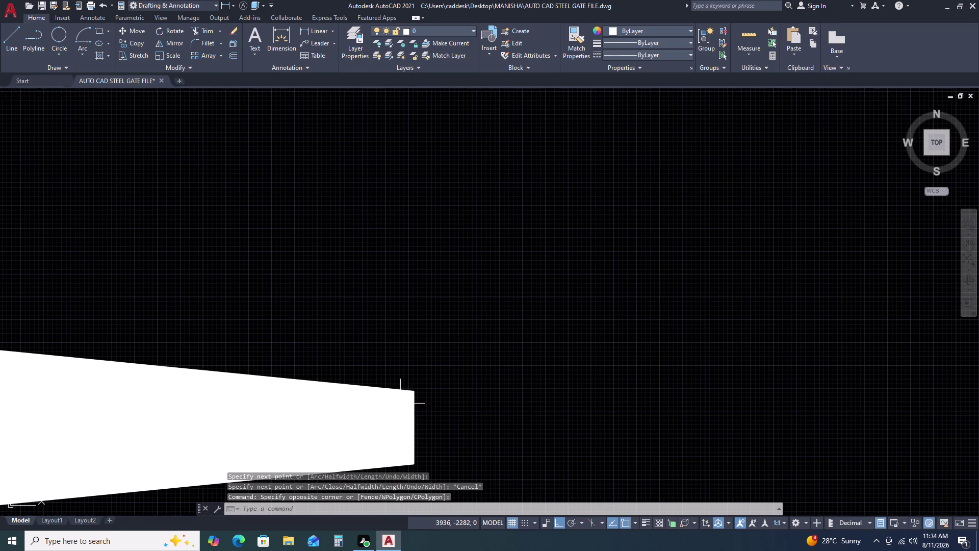
click(399, 405)
click(341, 429)
click(432, 383)
click(387, 411)
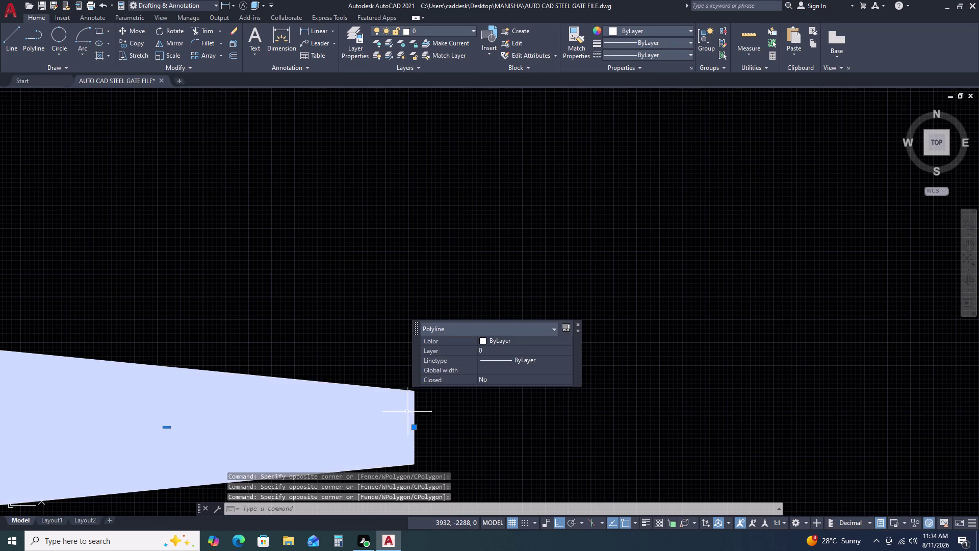
scroll(down, 3)
click(413, 418)
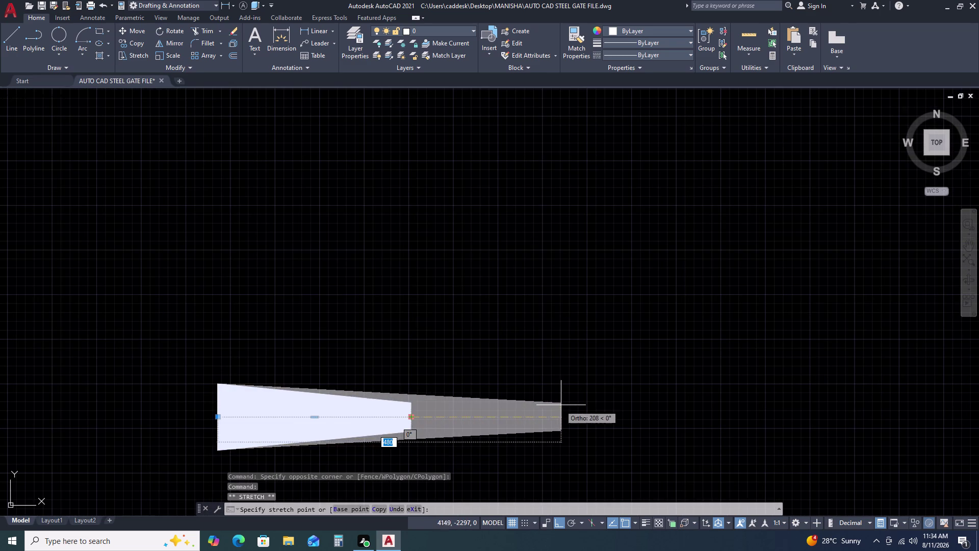
key(Escape)
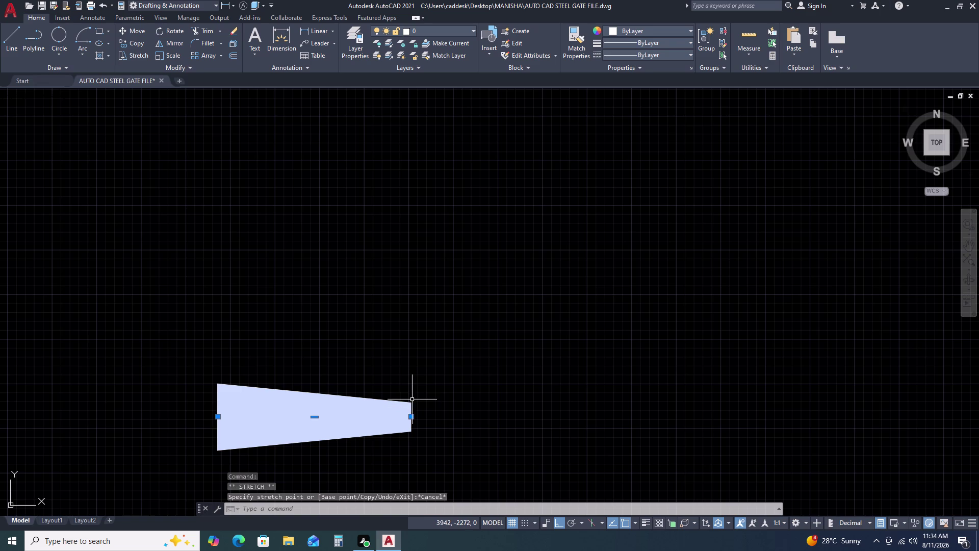
Make further picks around the tapered wedge in the empty drawing area.
click(412, 399)
click(399, 412)
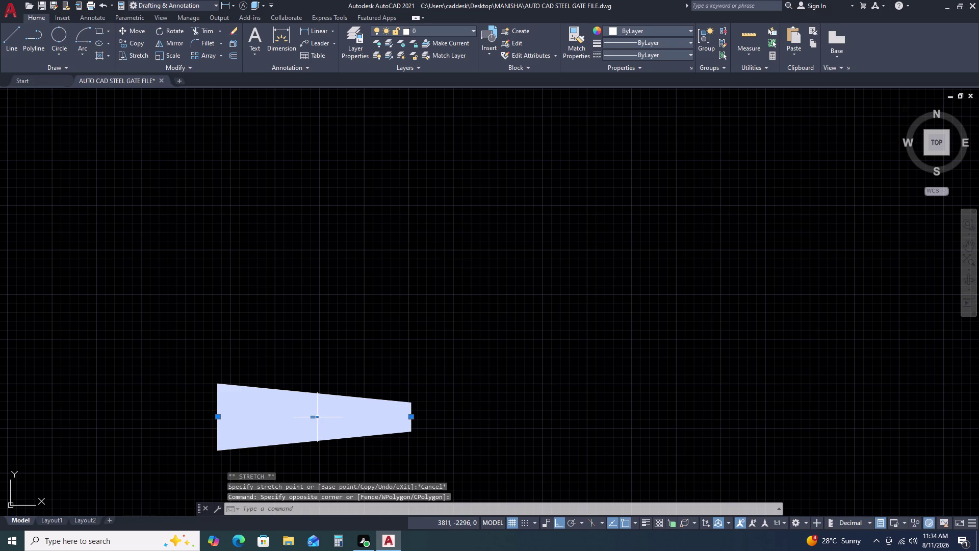
click(317, 417)
click(303, 404)
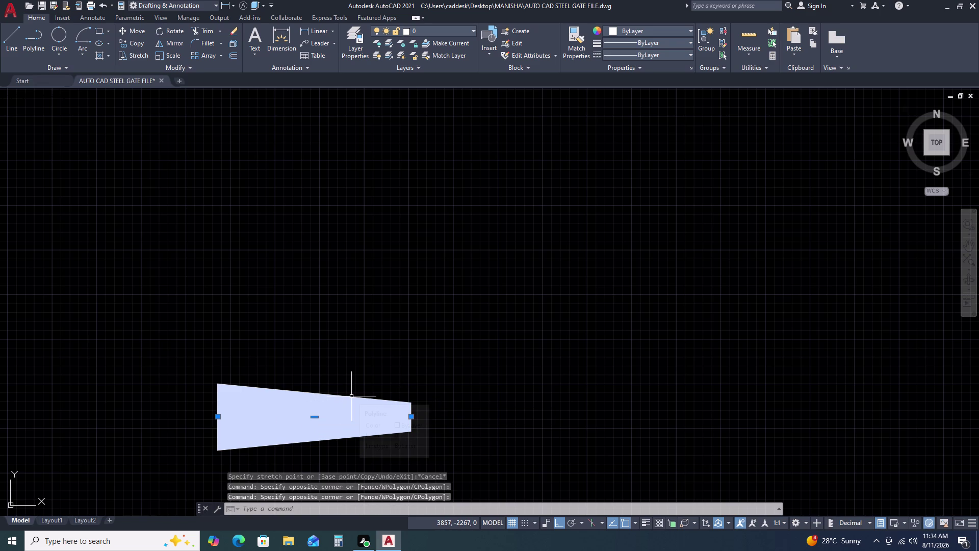